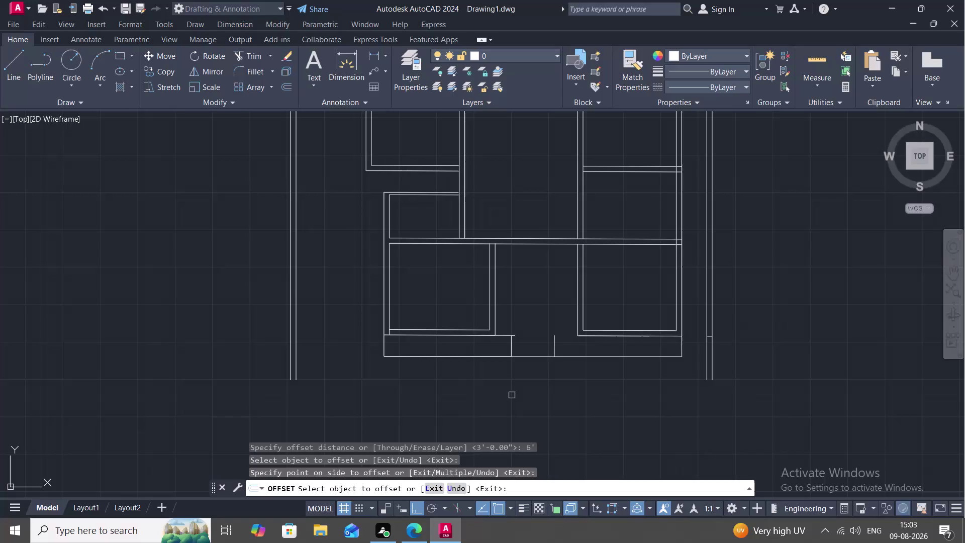
Extend the three short front-strip wall lines to the surrounding wall boundaries with EXTEND.
text(EX)
key(space)
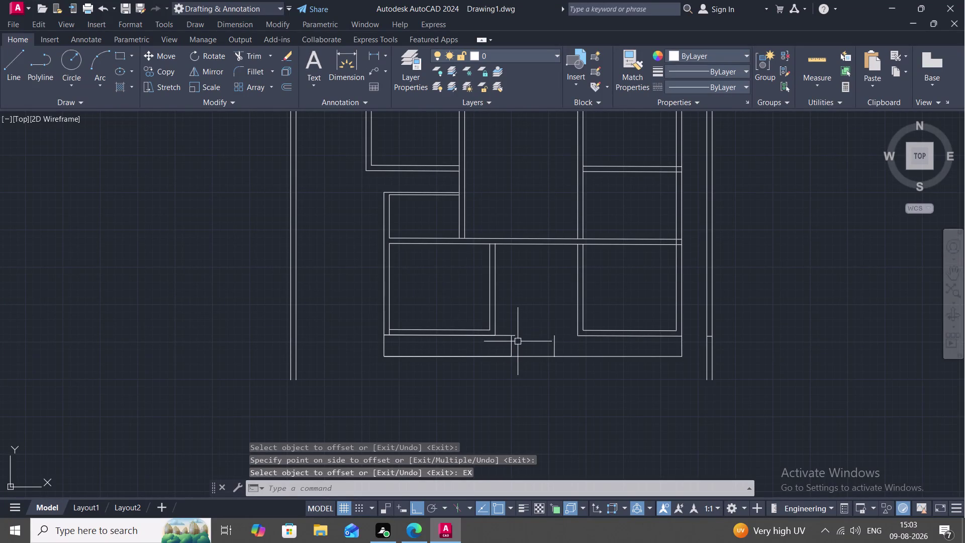
key(Escape)
key(e)
text(X)
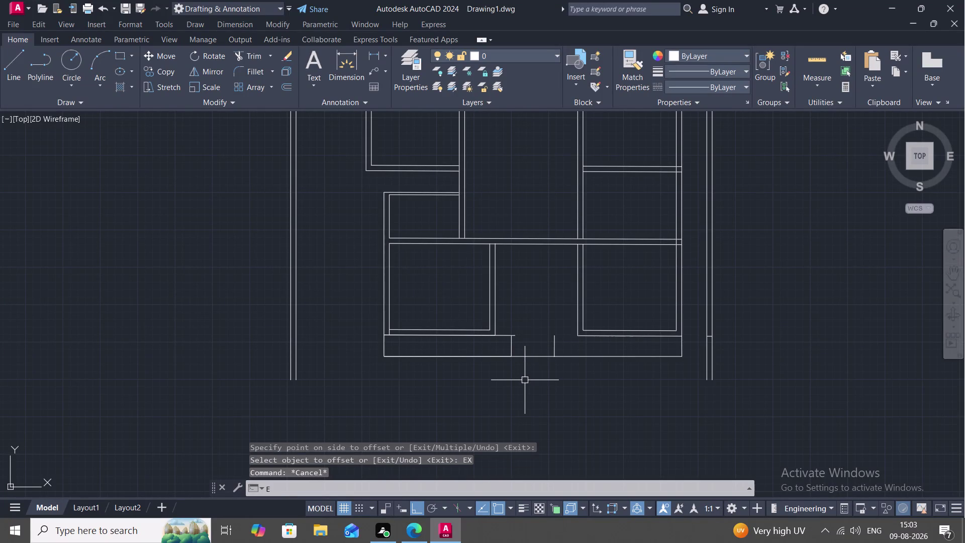
key(space)
key(Escape)
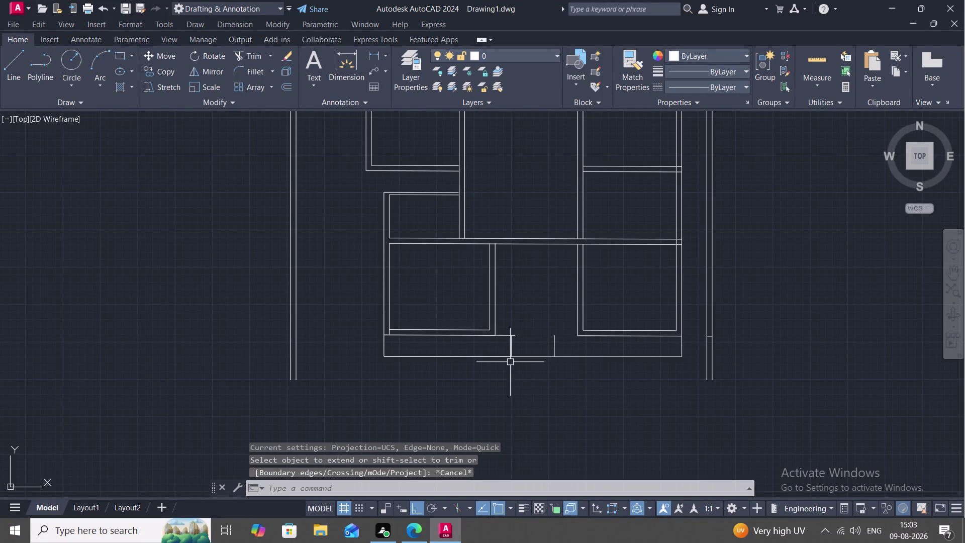
key(e)
text(X)
key(space)
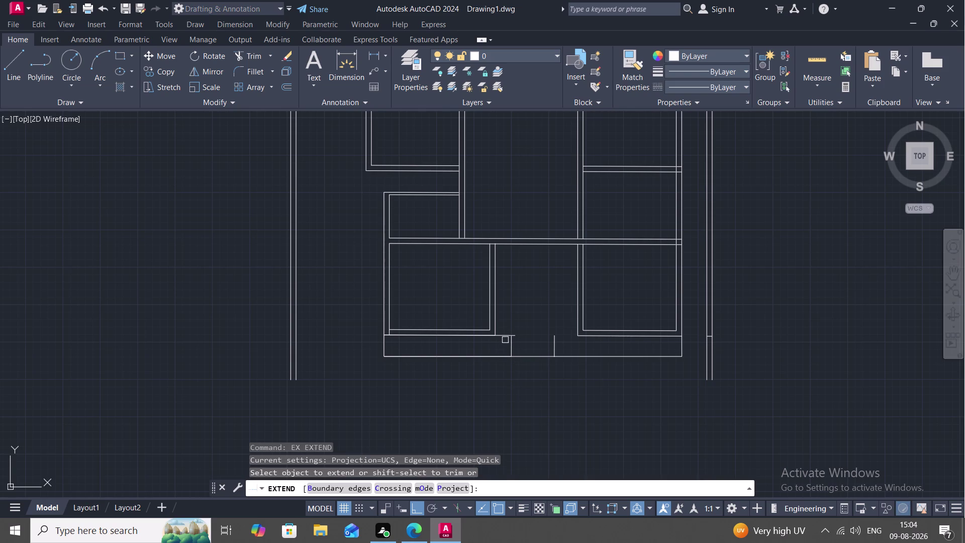
click(505, 338)
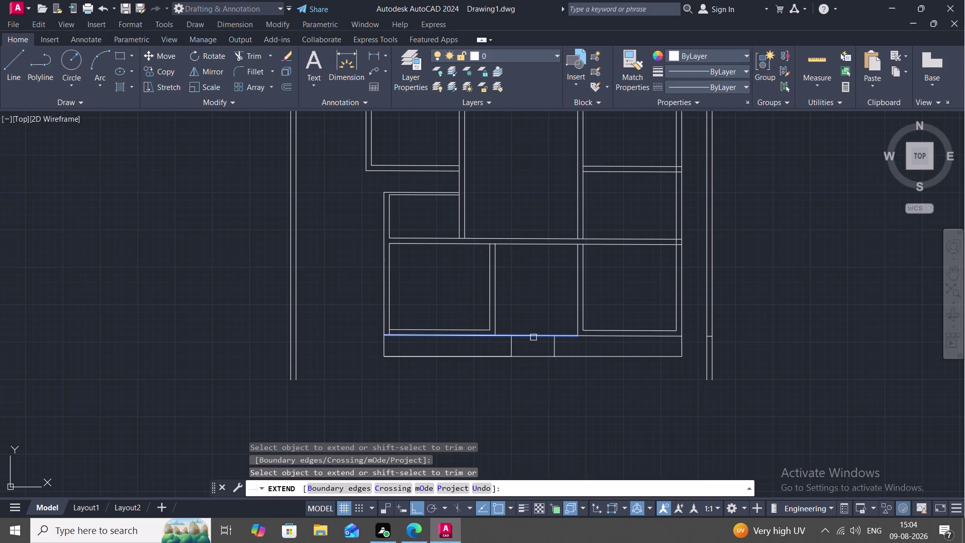
click(533, 338)
click(808, 63)
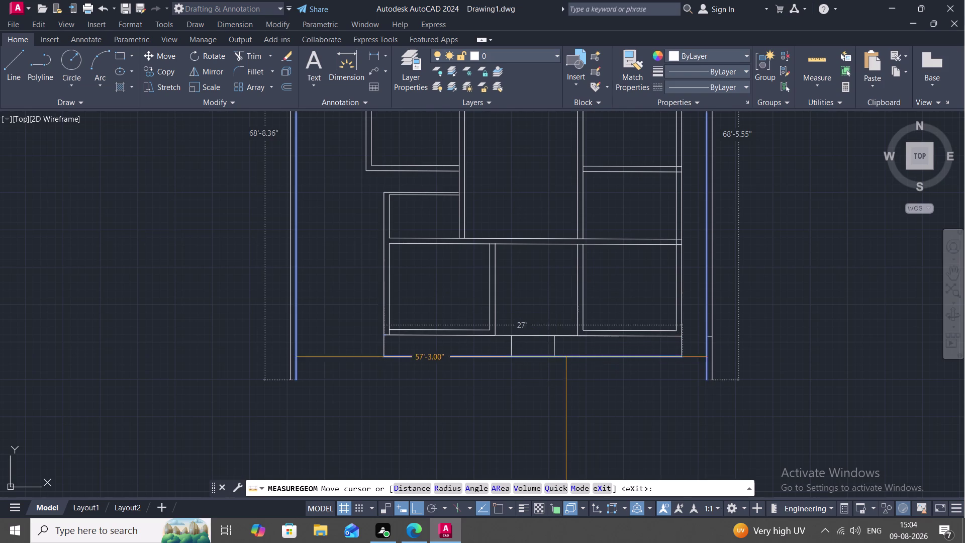
key(Escape)
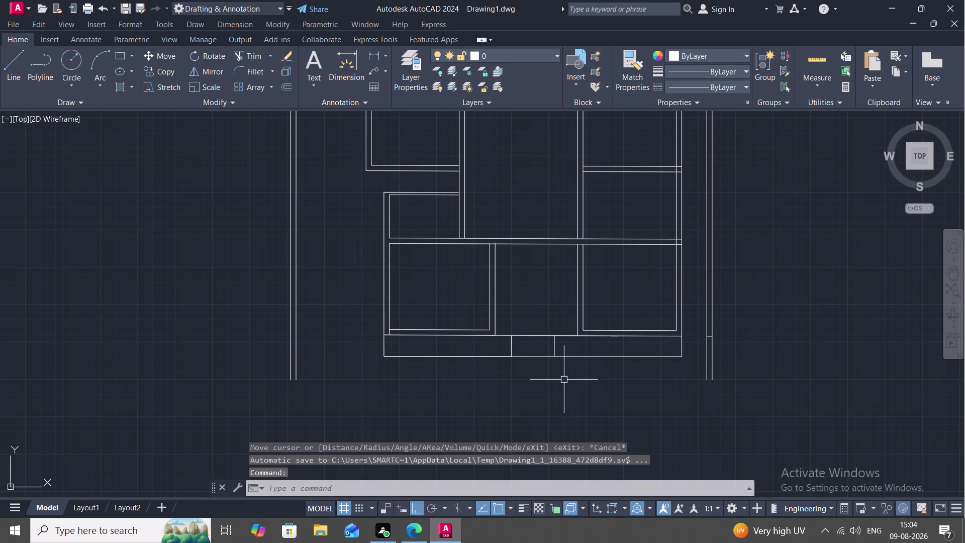
scroll(down, 3)
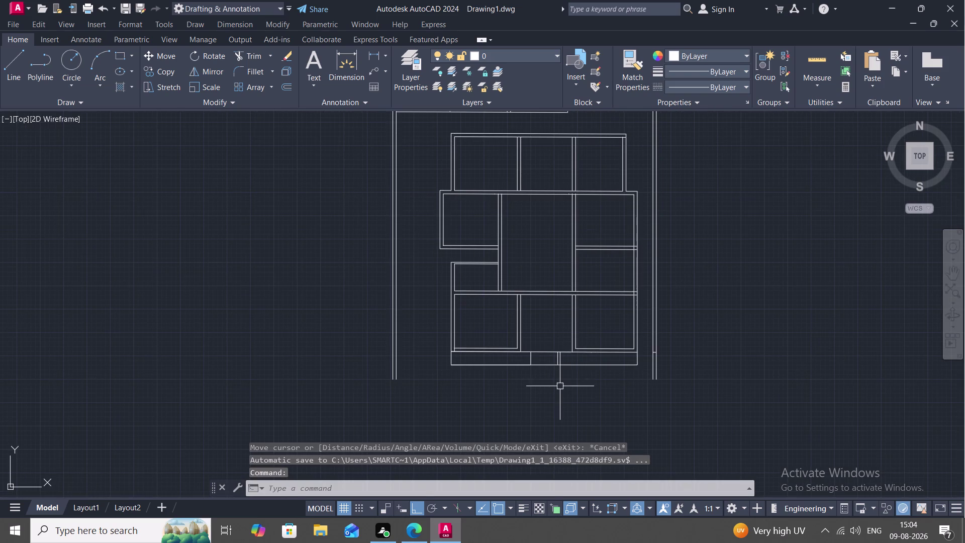
scroll(up, 3)
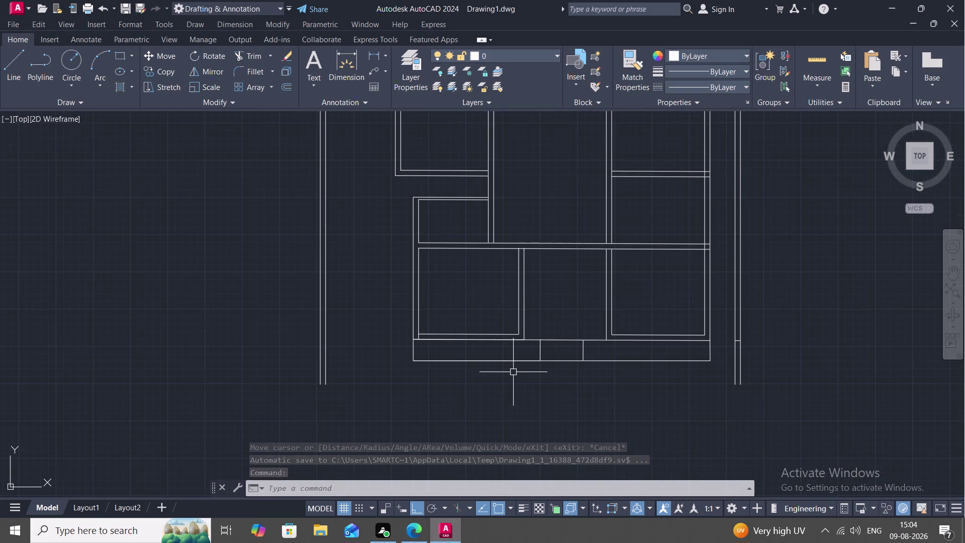
scroll(up, 3)
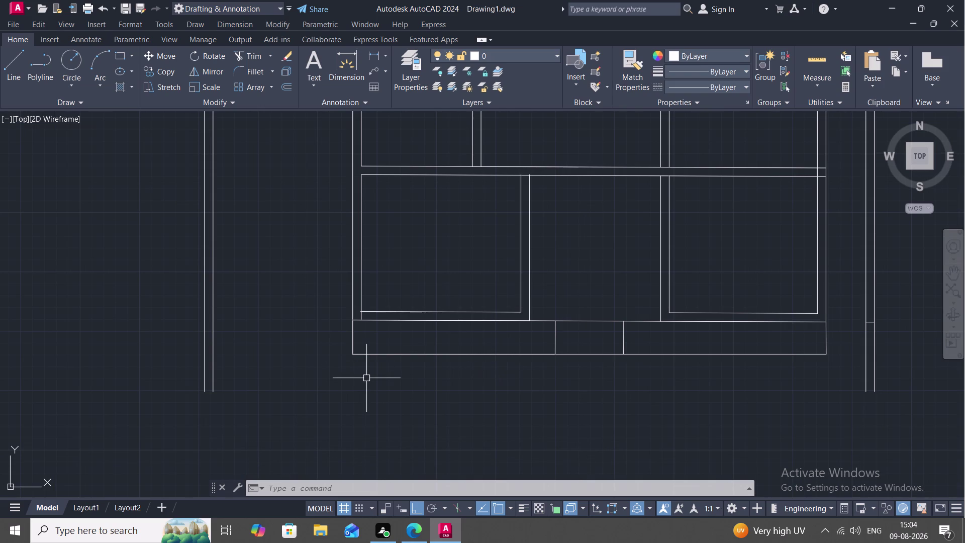
key(space)
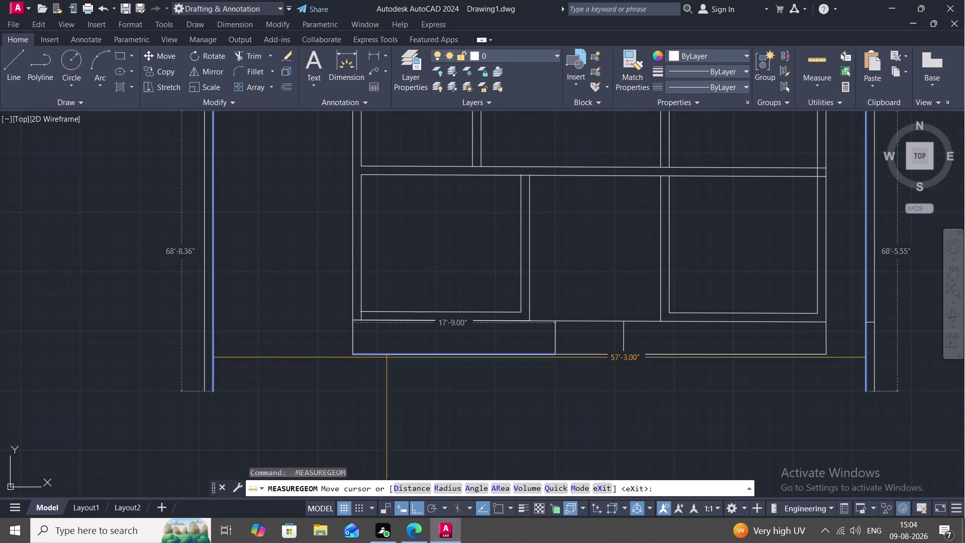
key(Escape)
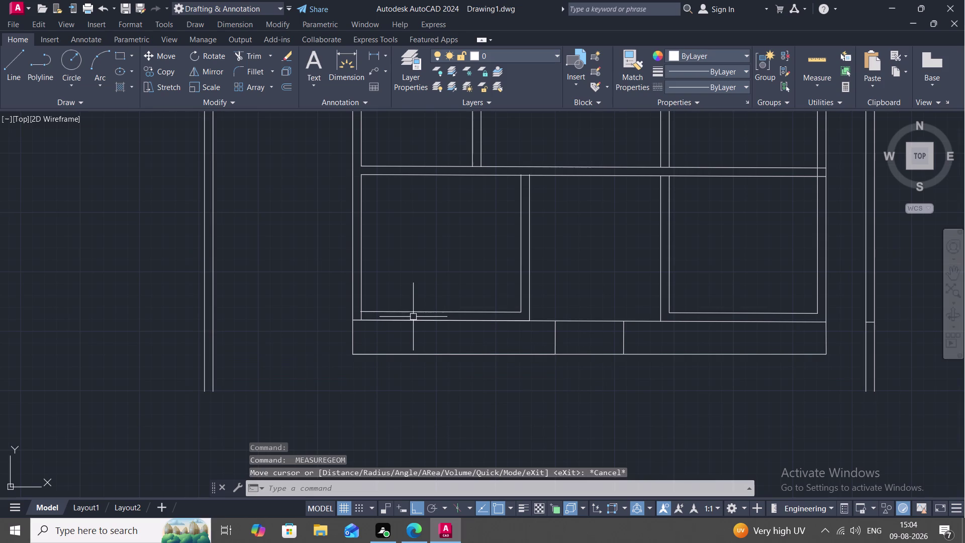
key(l)
key(space)
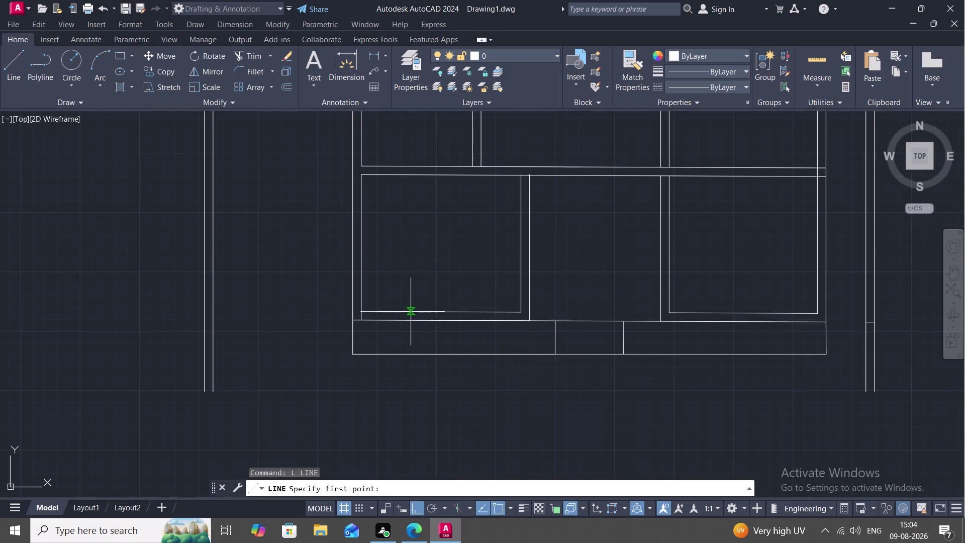
Outline a 4' window rectangle across the lower-left room's bottom wall.
click(411, 312)
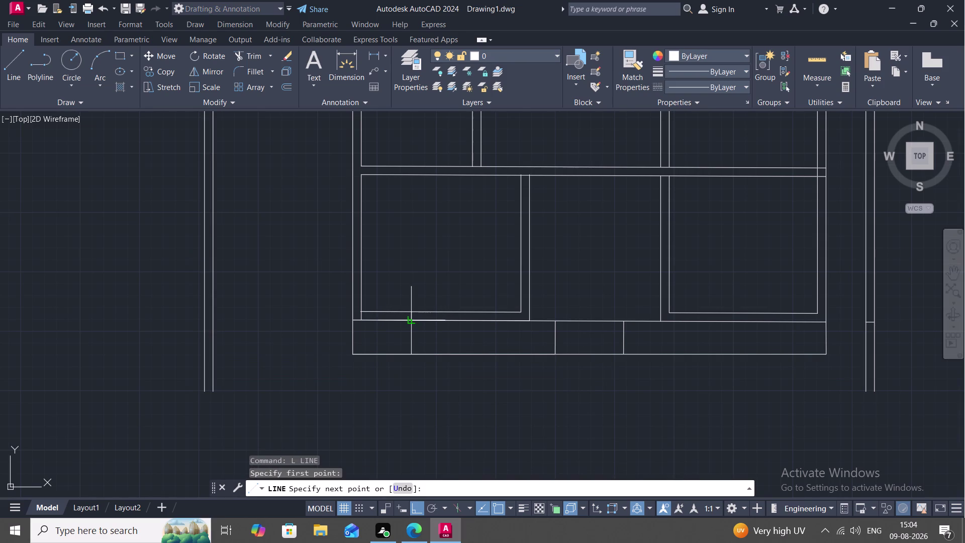
click(411, 320)
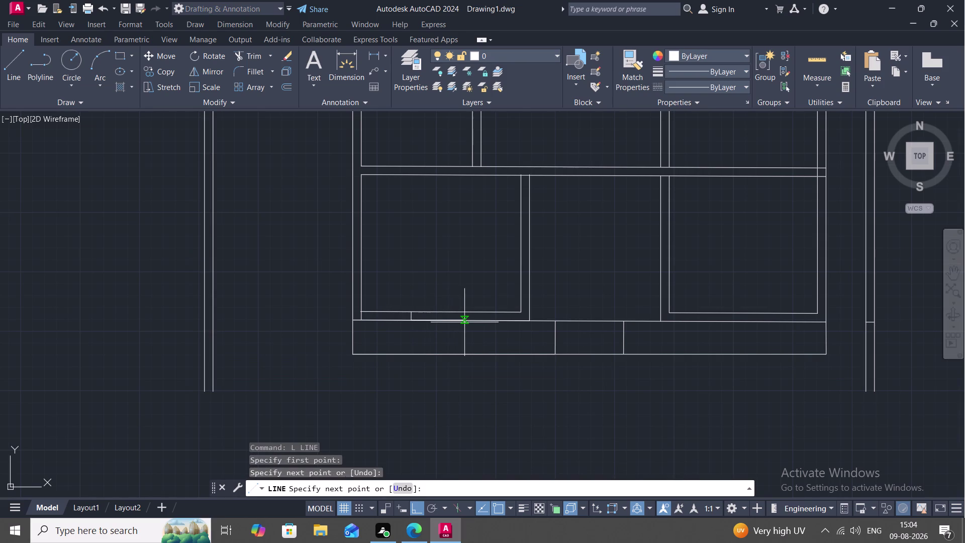
text(4')
key(space)
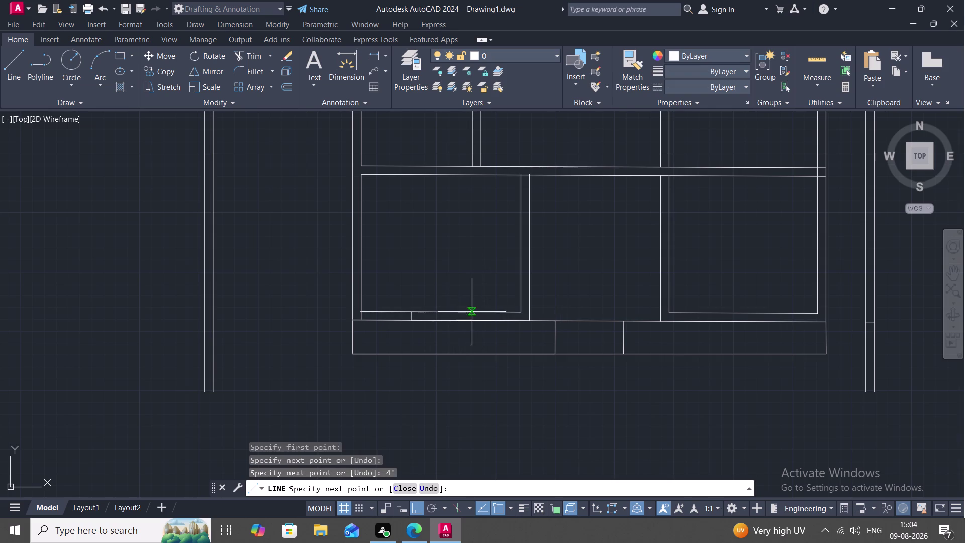
click(458, 314)
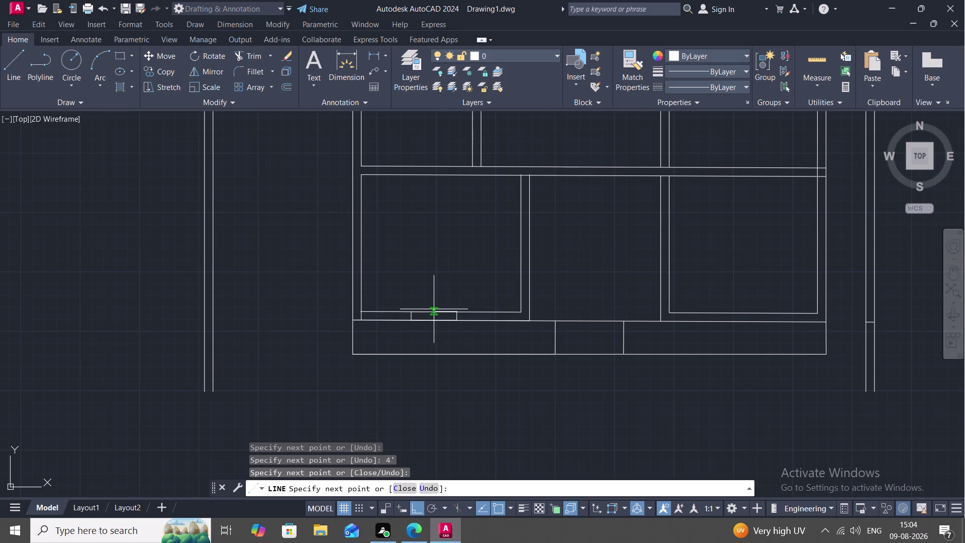
click(408, 313)
key(space)
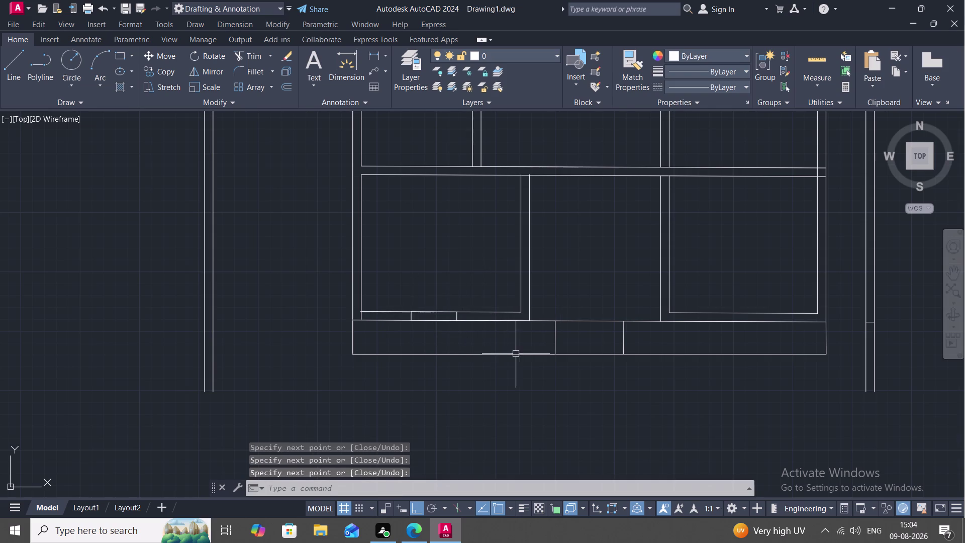
middle_drag(679, 331, 609, 354)
key(space)
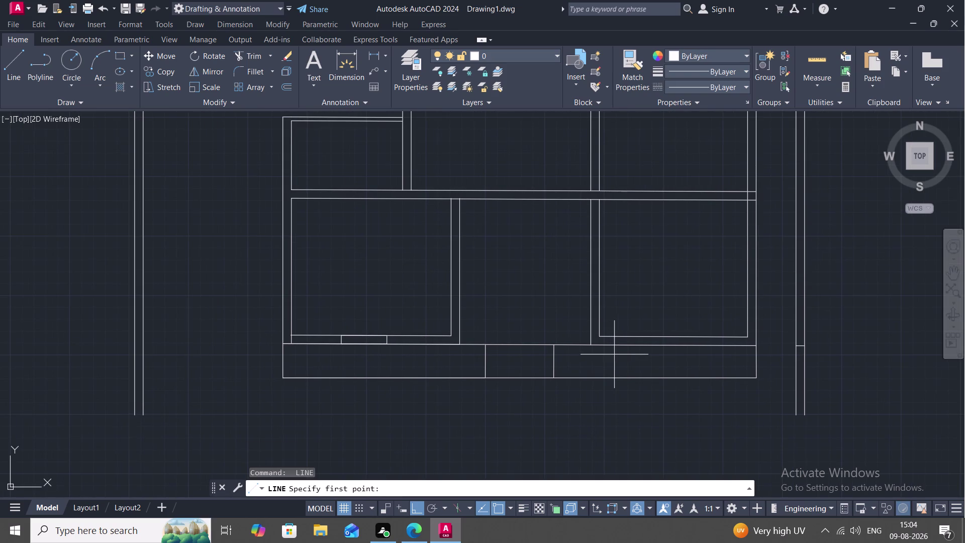
Outline a matching 4' window rectangle across the lower-right room's bottom wall.
click(624, 336)
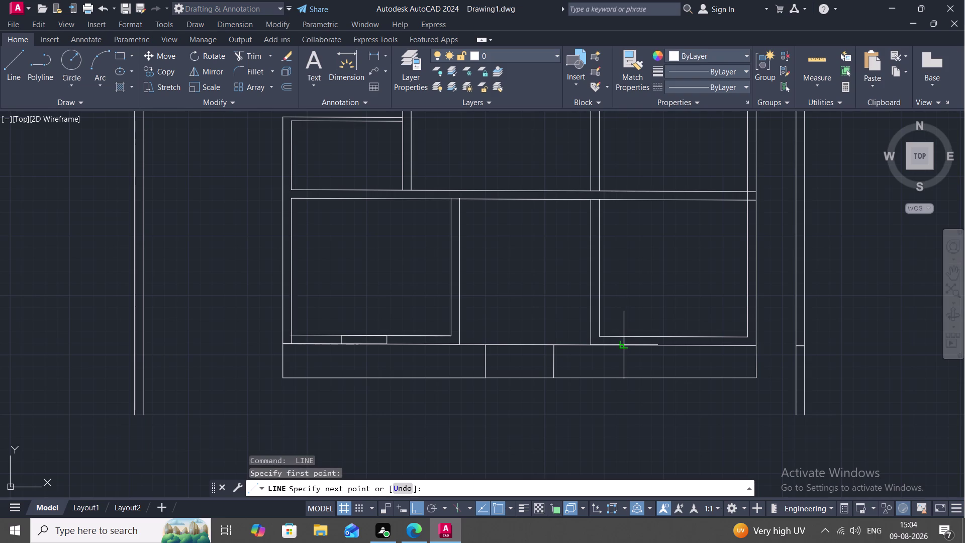
click(624, 345)
key(4)
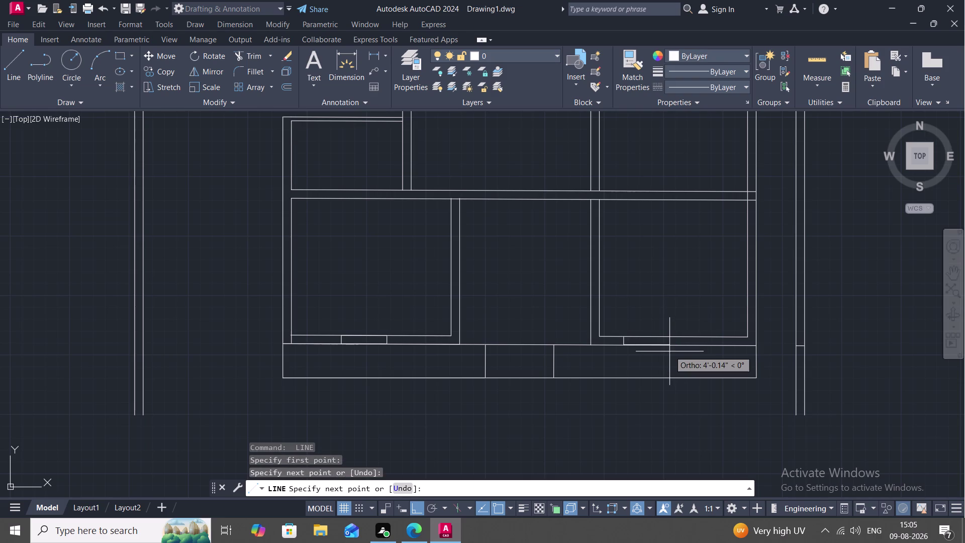
key(apostrophe)
key(space)
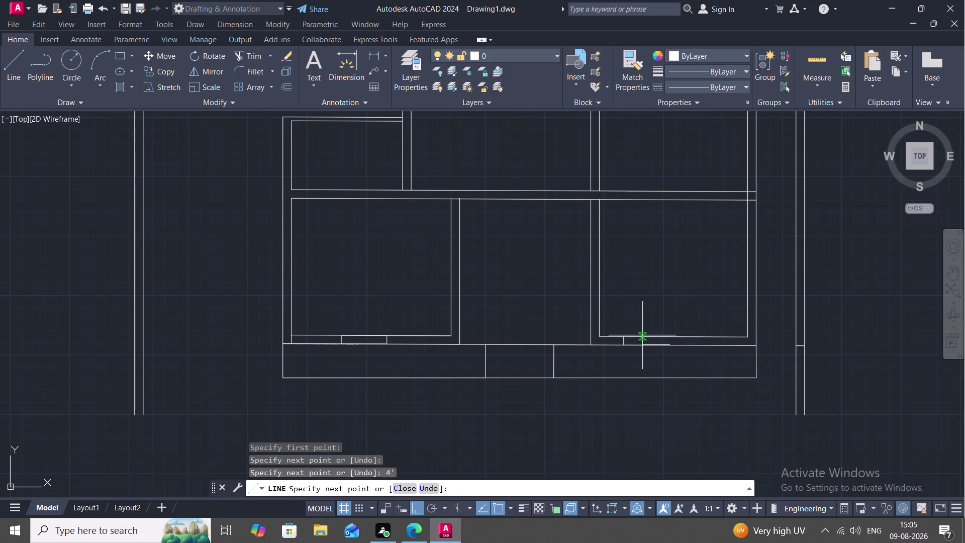
click(668, 335)
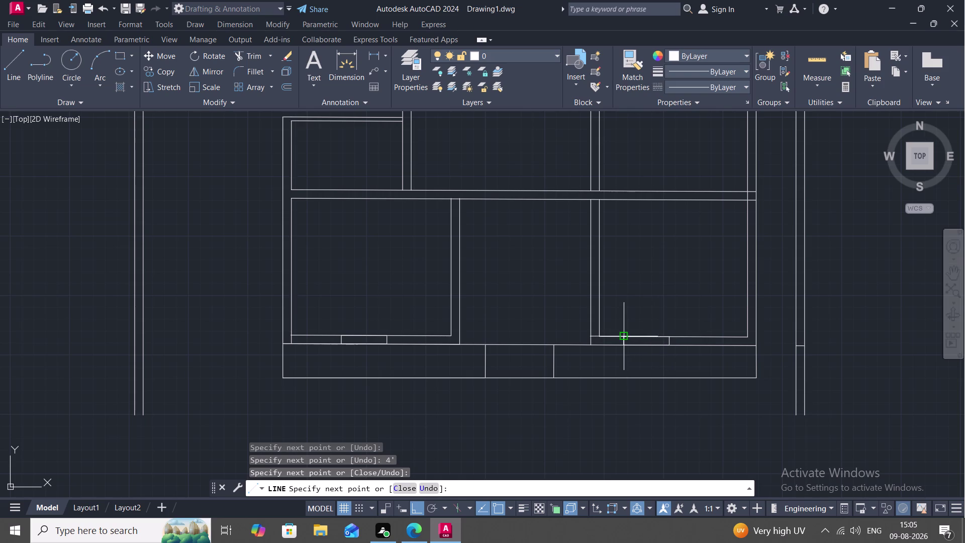
click(622, 339)
key(space)
middle_drag(683, 311, 650, 345)
key(space)
key(space)
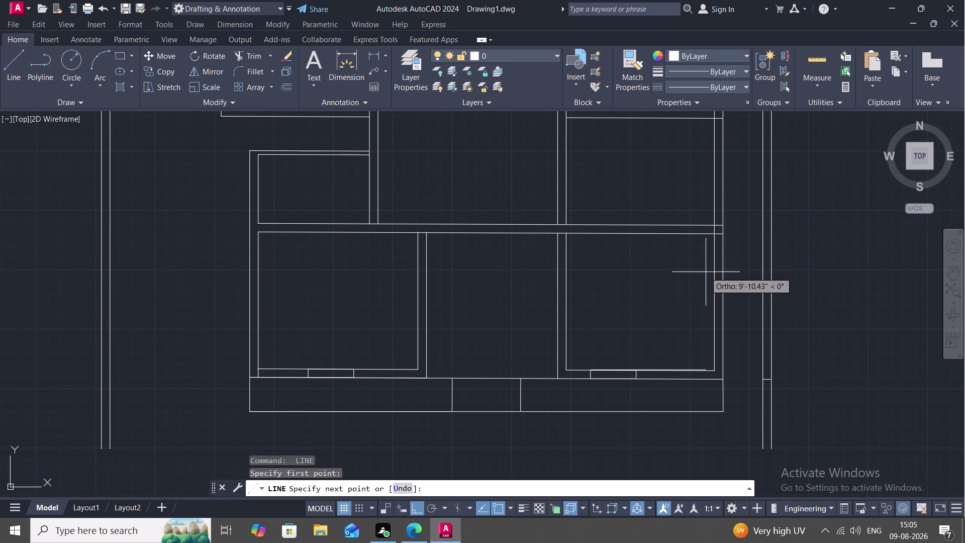
Outline a 3'-6" window rectangle on the lower-right room's right exterior wall.
key(Escape)
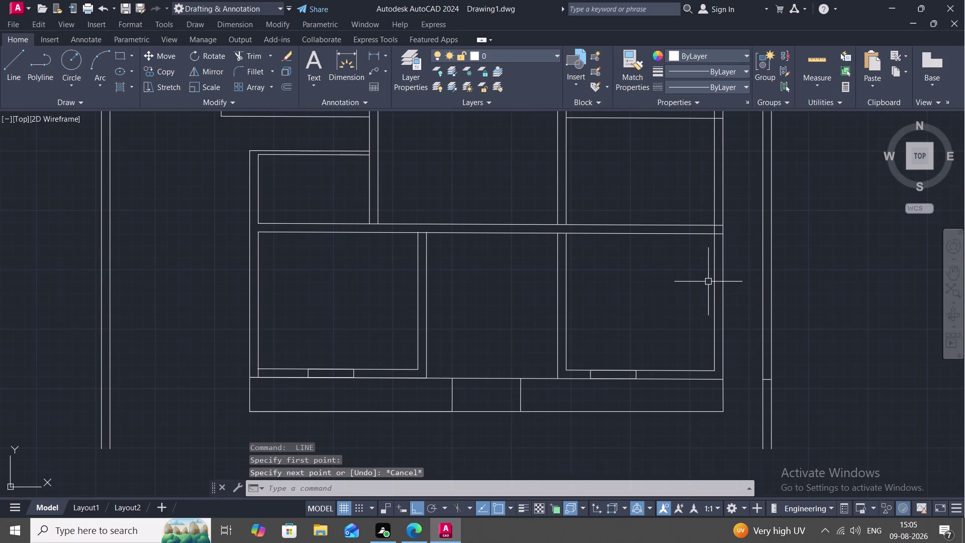
key(space)
click(715, 276)
click(723, 276)
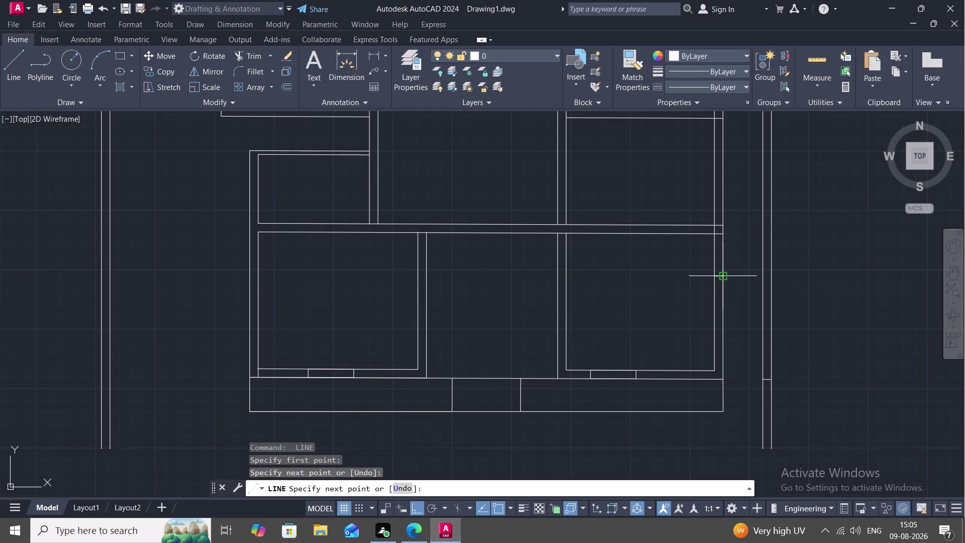
text(3)
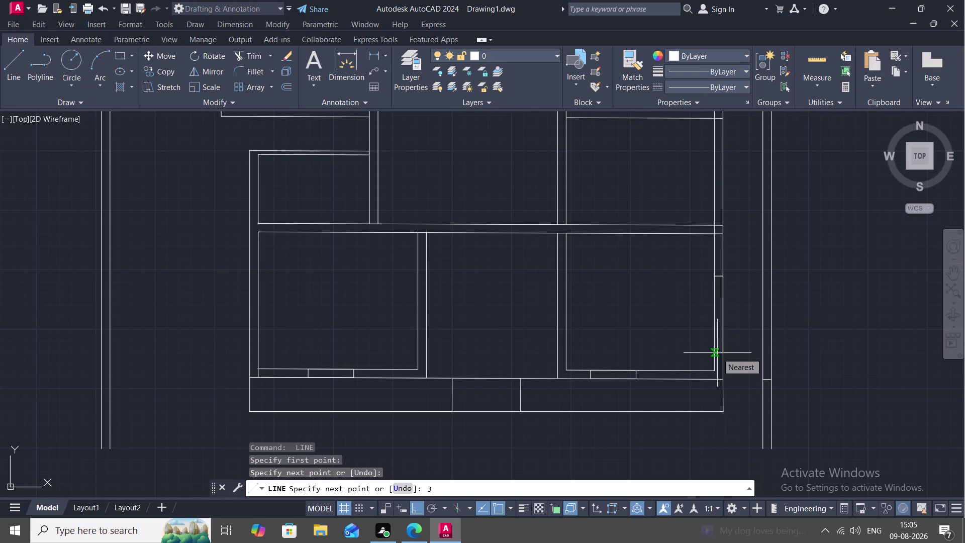
text(')
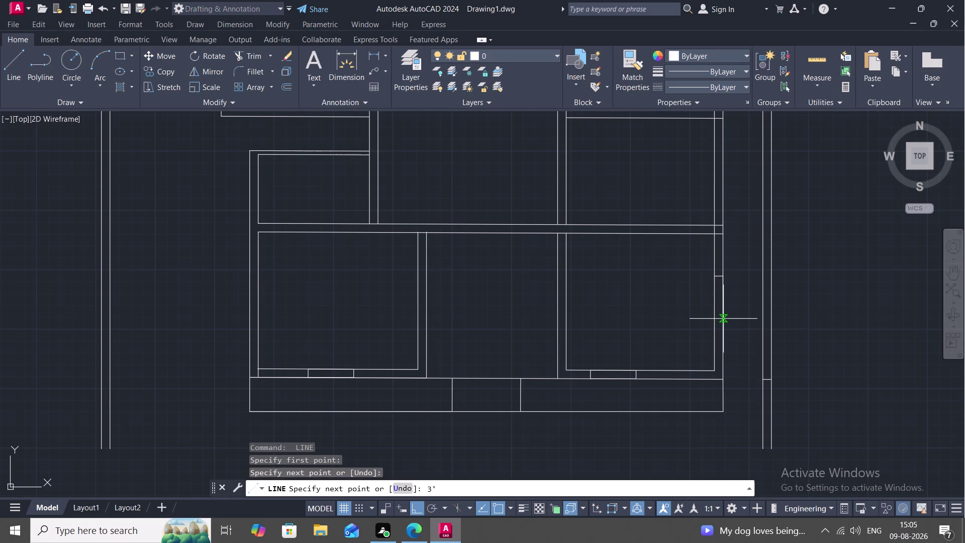
key(6)
key(shift+quotedbl)
key(space)
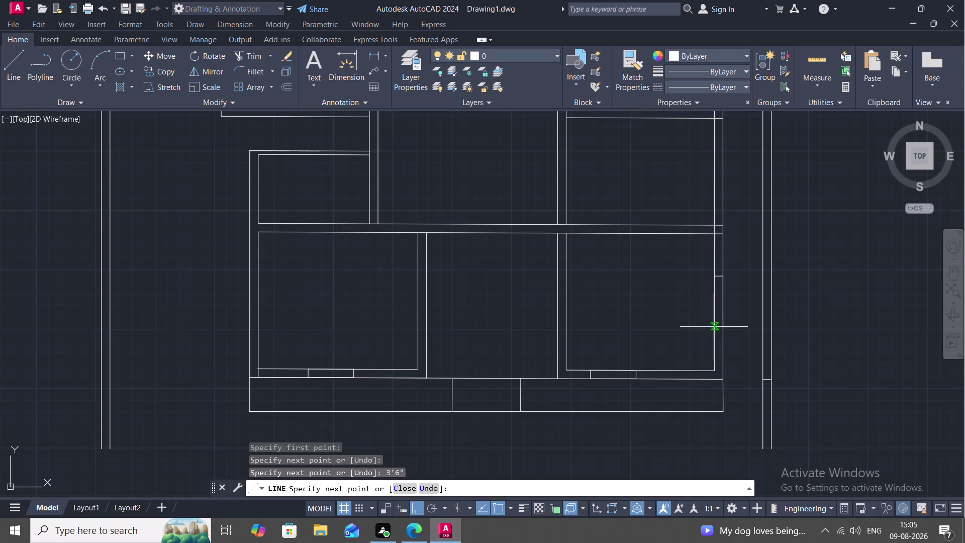
click(717, 315)
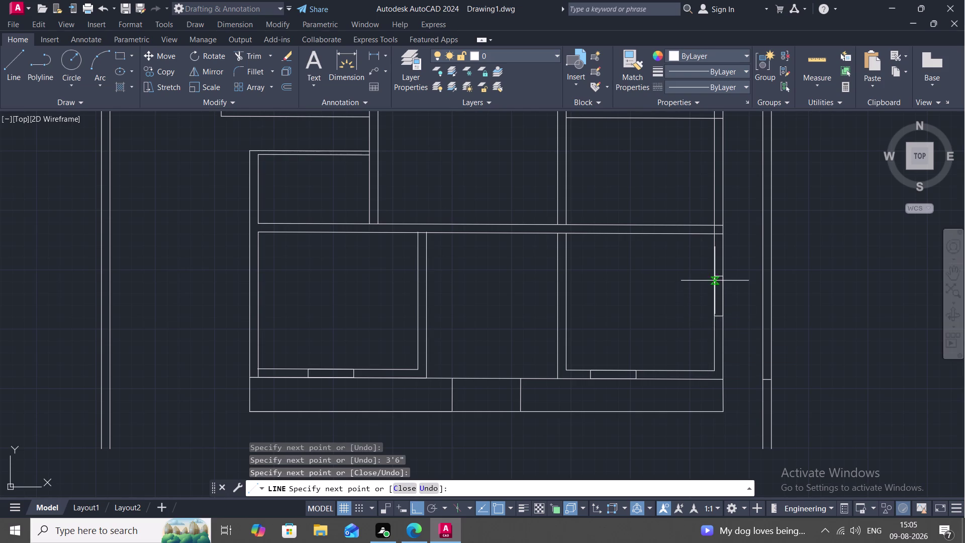
click(716, 278)
key(space)
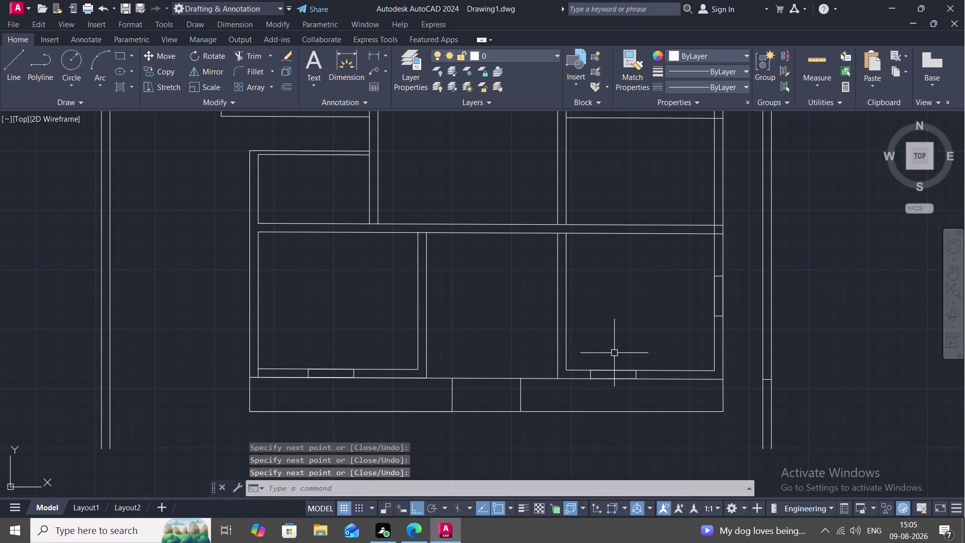
key(Escape)
middle_drag(614, 353, 600, 380)
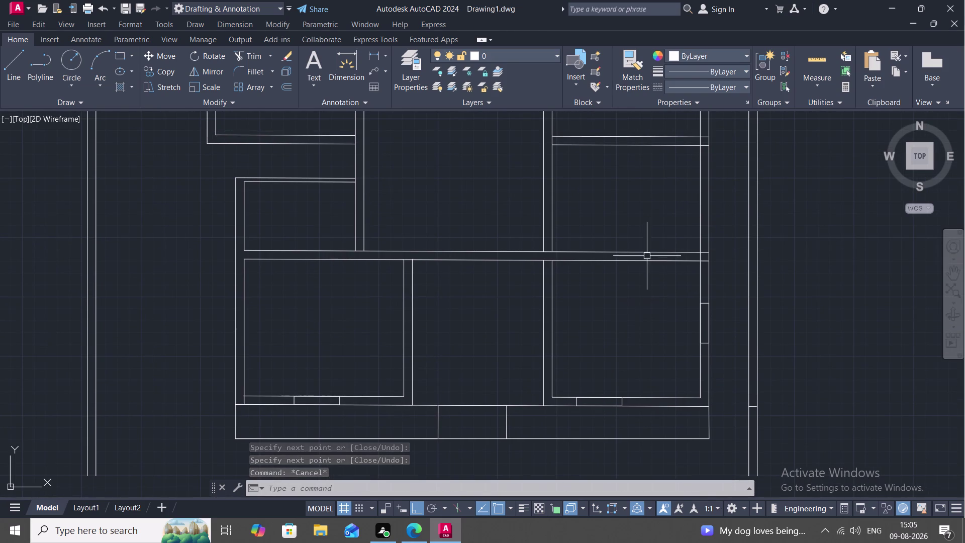
Outline a 3'-6" window on the right exterior wall of the next room up.
middle_drag(678, 216, 612, 348)
scroll(down, 3)
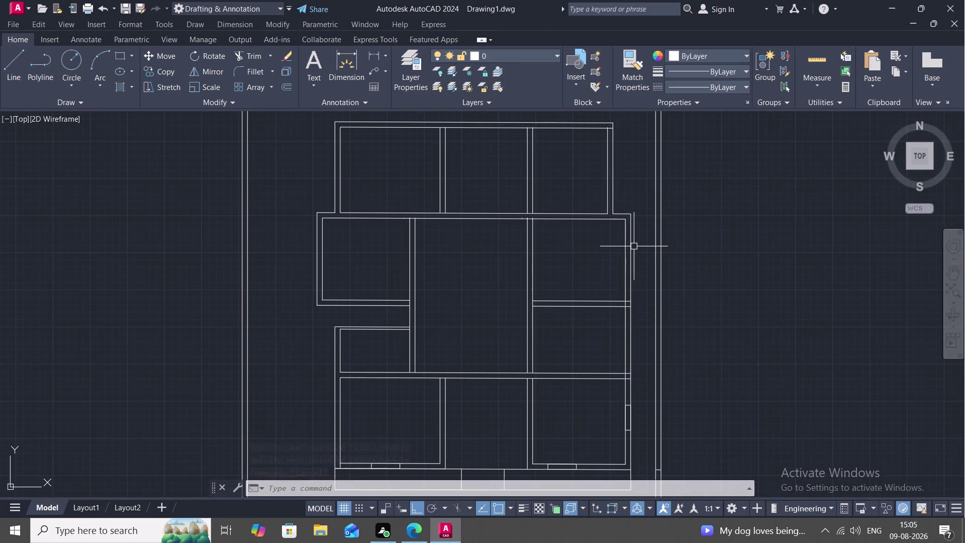
key(space)
click(629, 240)
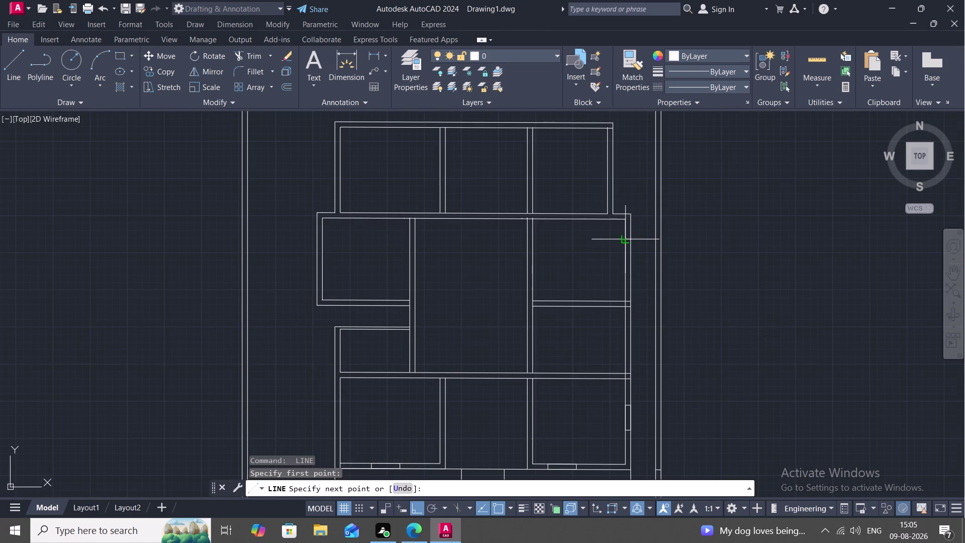
click(624, 239)
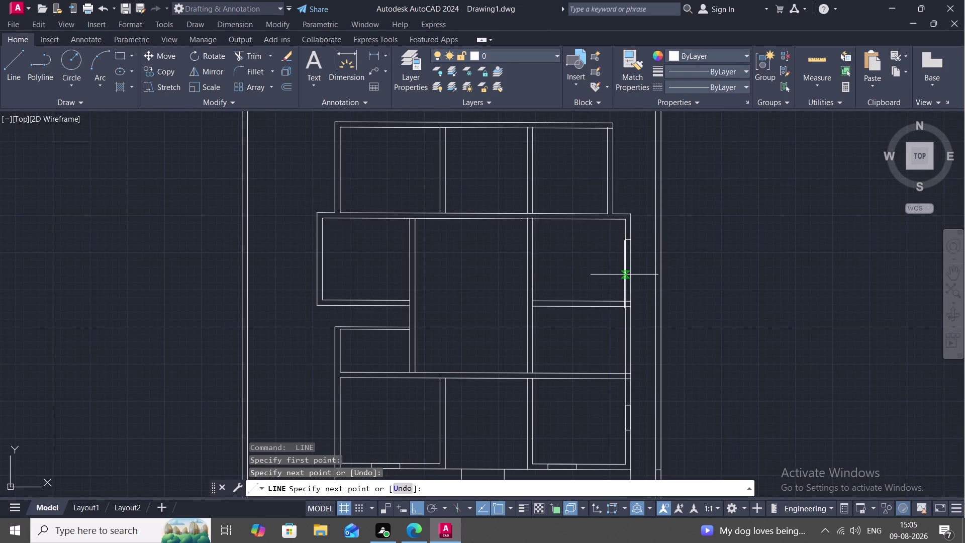
text(3)
text('6")
key(space)
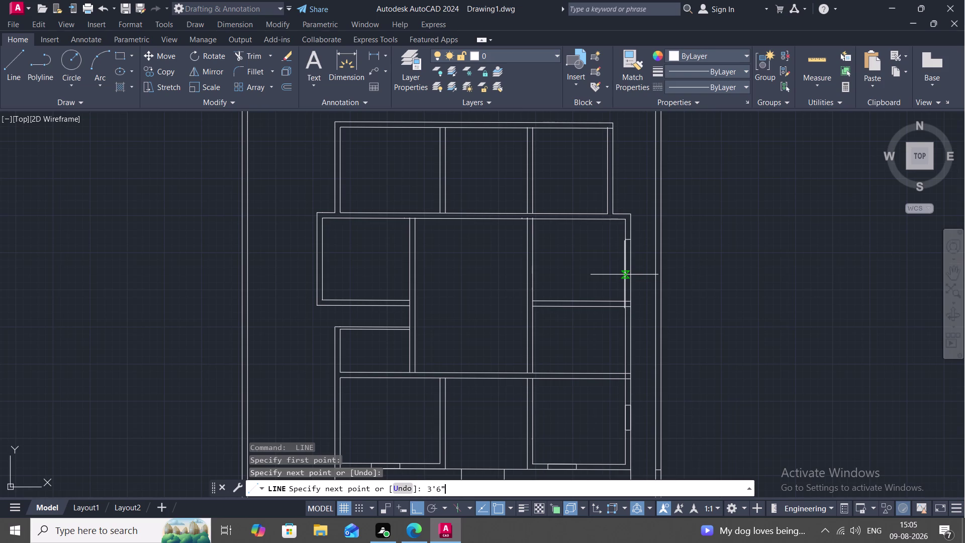
click(633, 265)
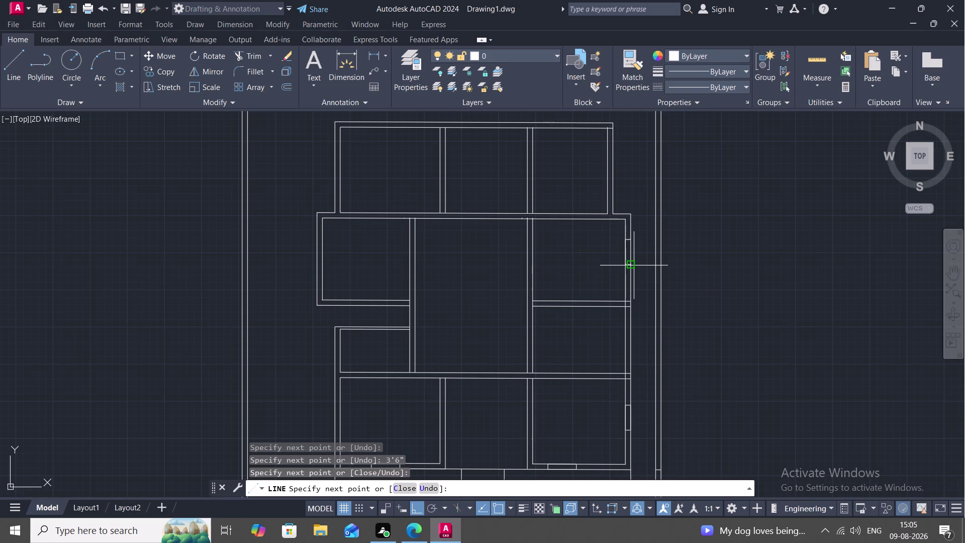
click(628, 242)
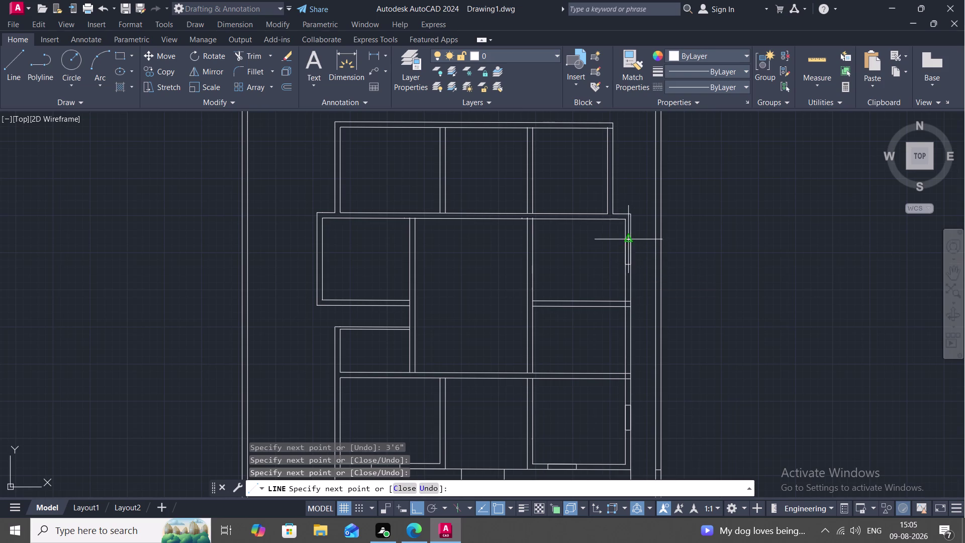
key(space)
middle_drag(580, 212, 589, 311)
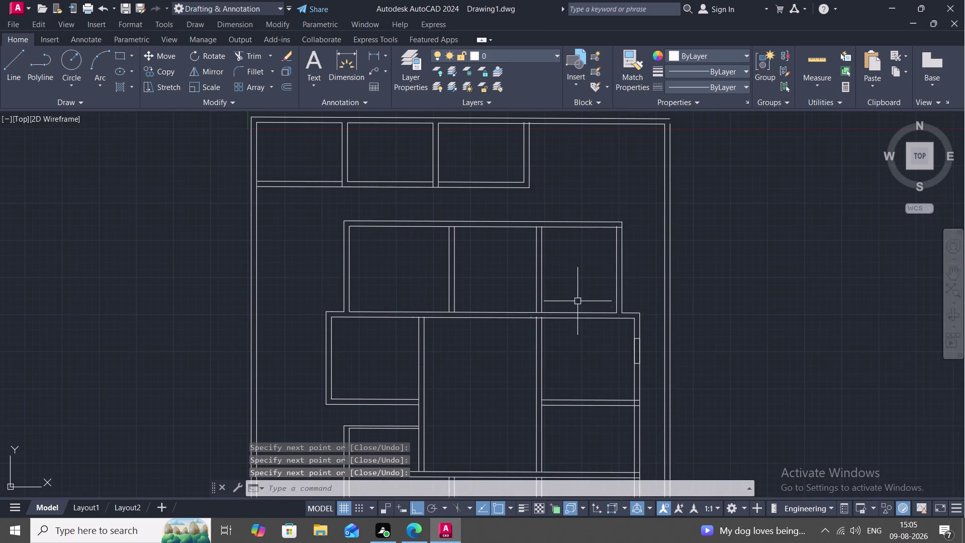
Outline a 3'-6" window on the upper room's right exterior wall.
key(space)
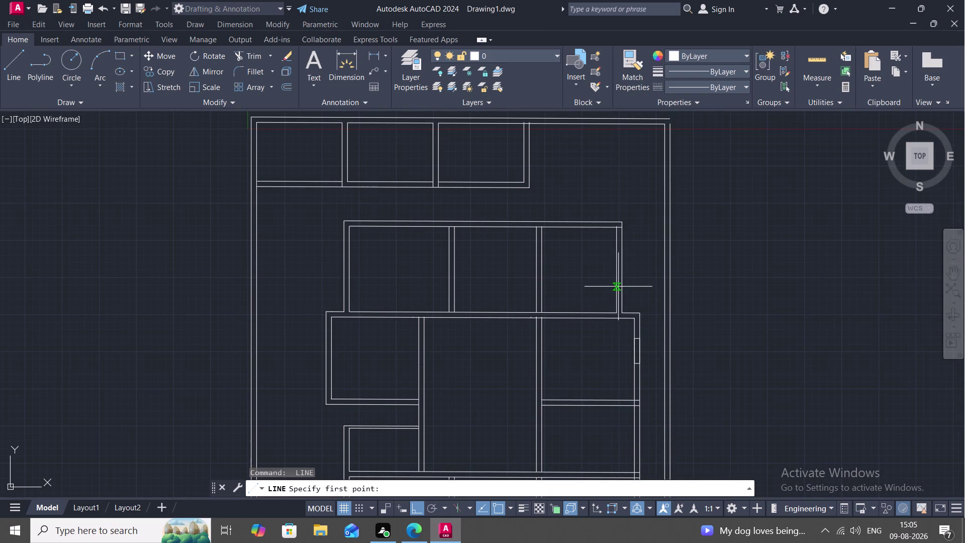
click(615, 289)
click(626, 290)
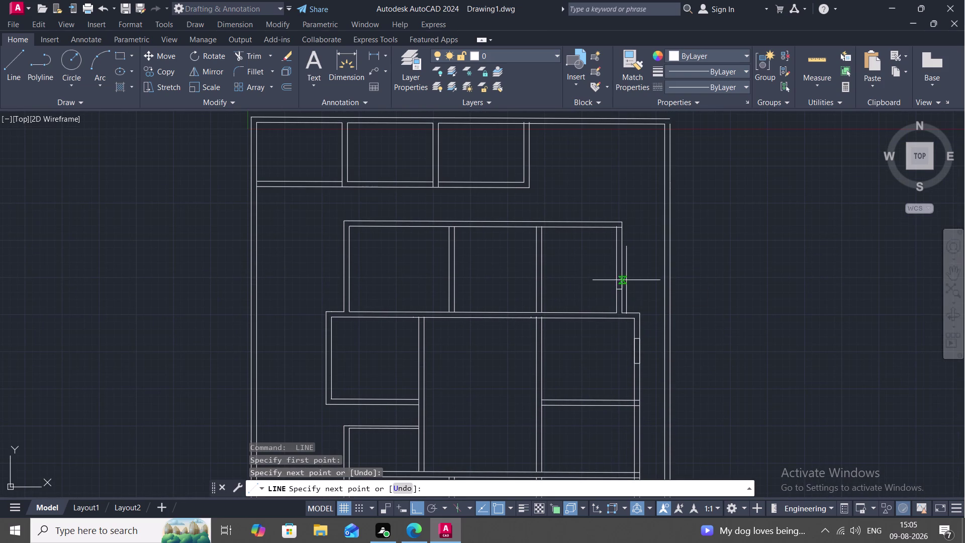
text(3)
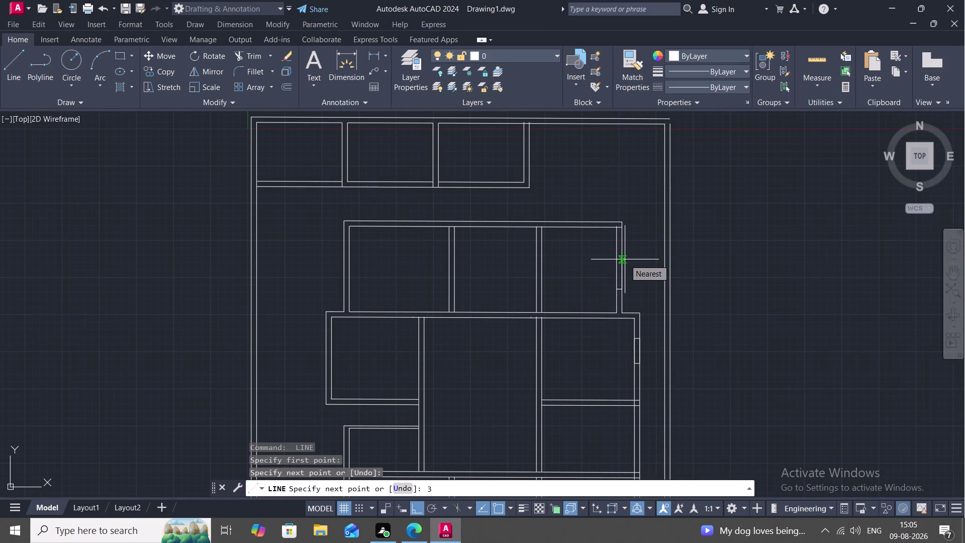
text('6")
key(space)
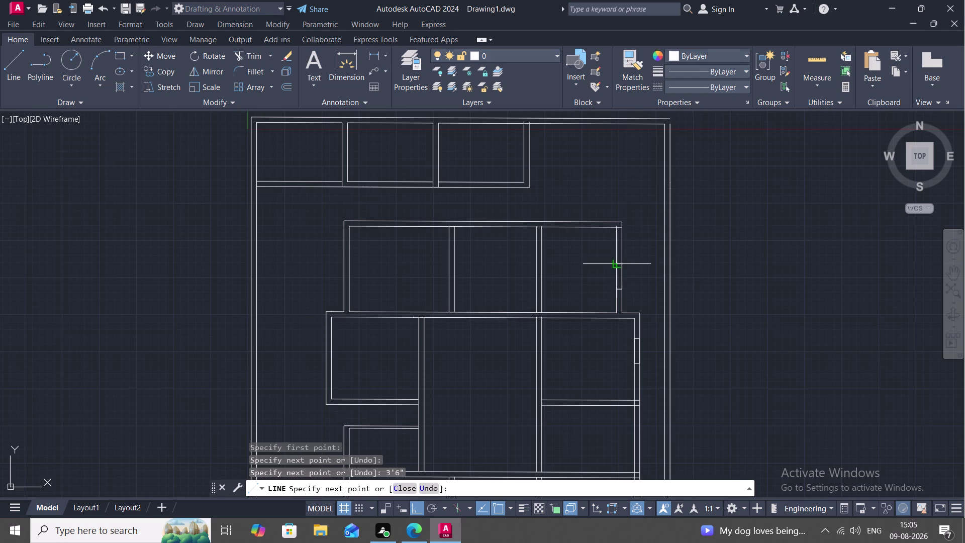
click(616, 264)
click(616, 288)
key(space)
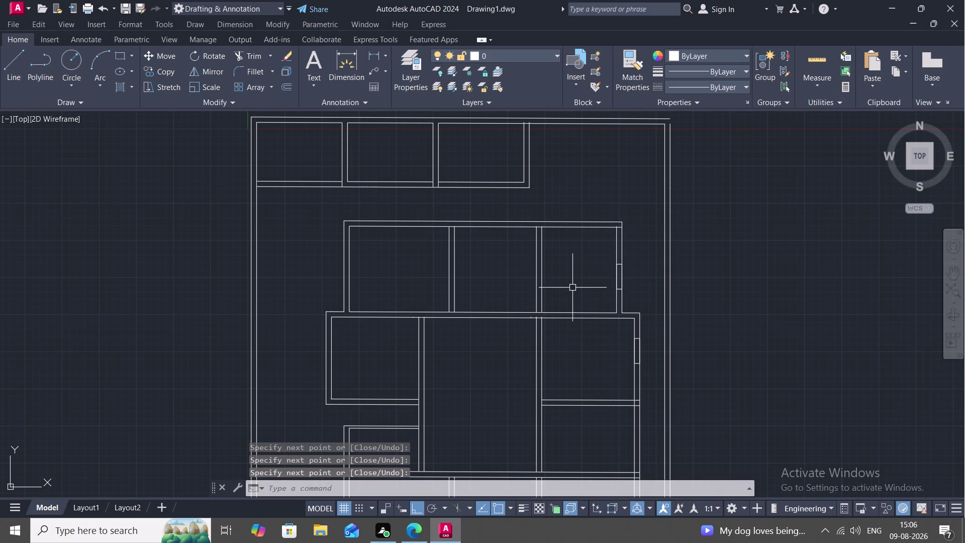
Outline a 3'-6" window in the top wall of the middle block's right-hand room.
middle_drag(588, 270, 533, 374)
scroll(up, 3)
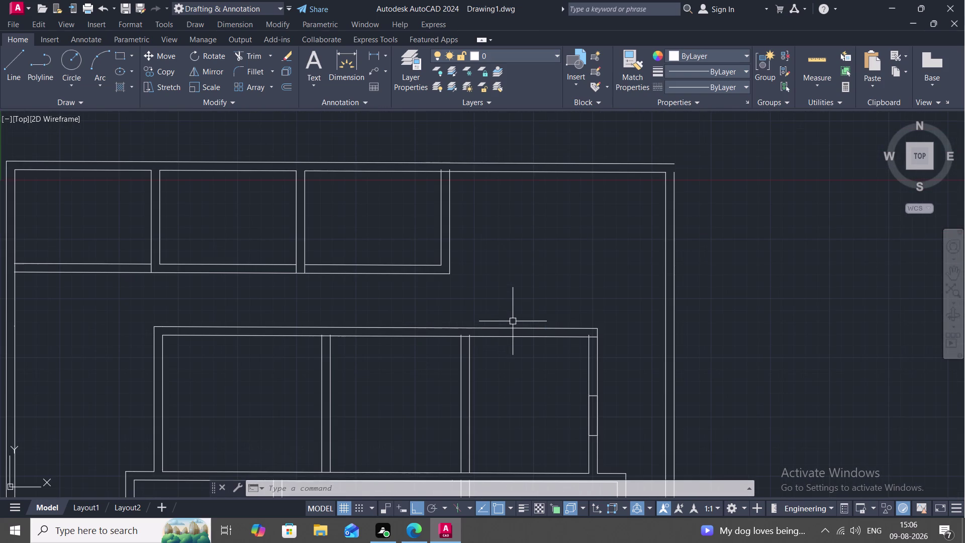
key(l)
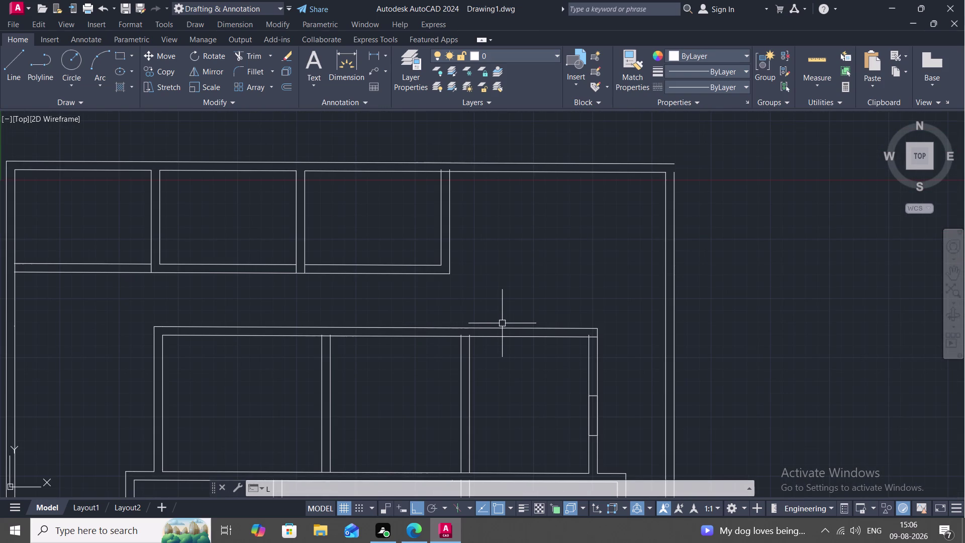
key(space)
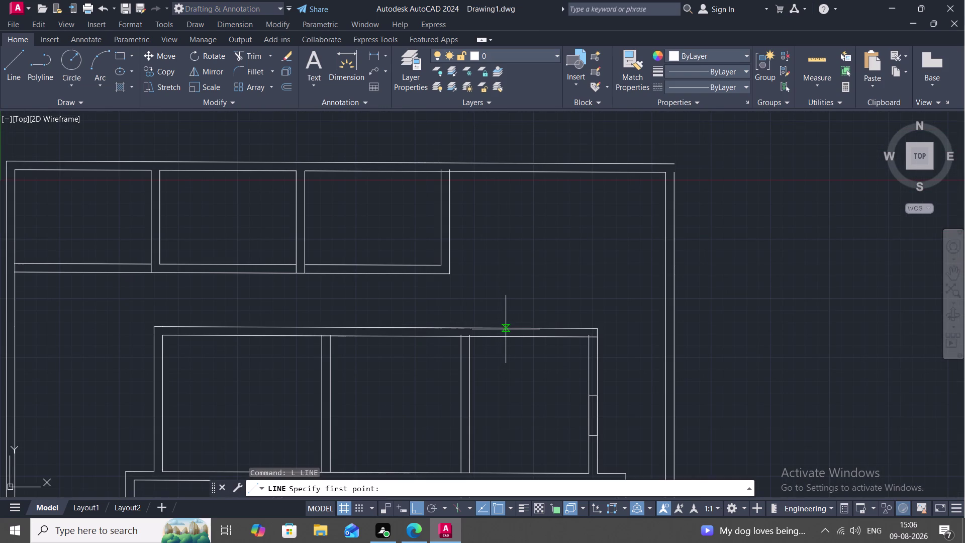
click(506, 329)
click(505, 335)
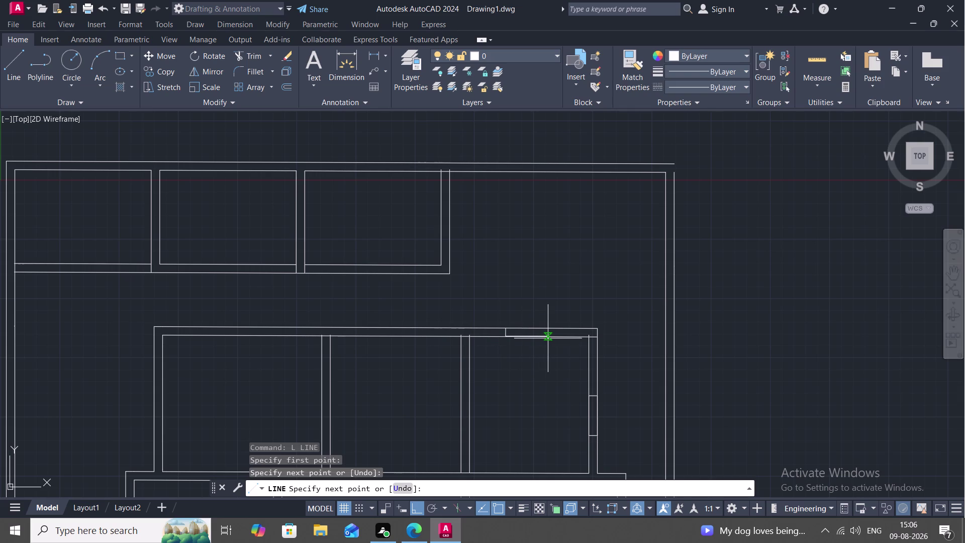
text(3'6)
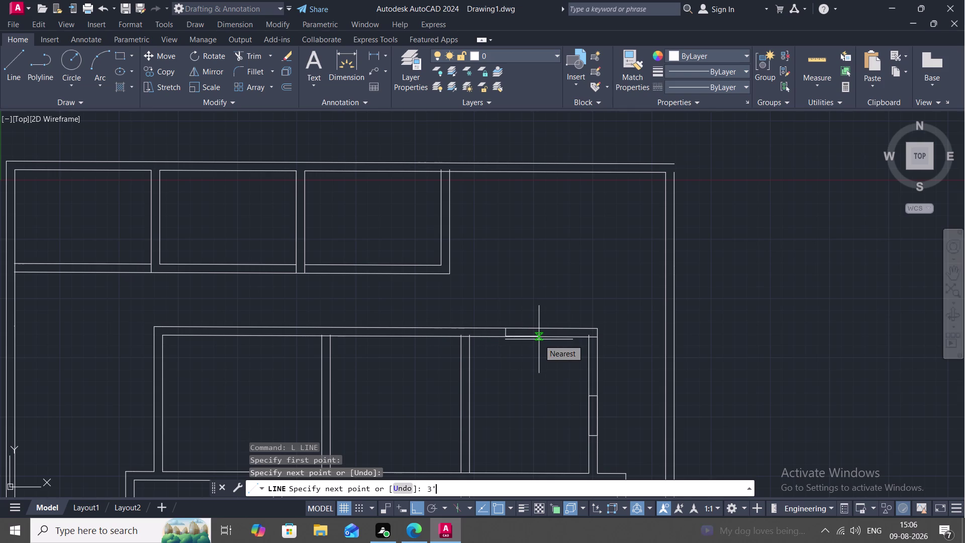
text(")
key(space)
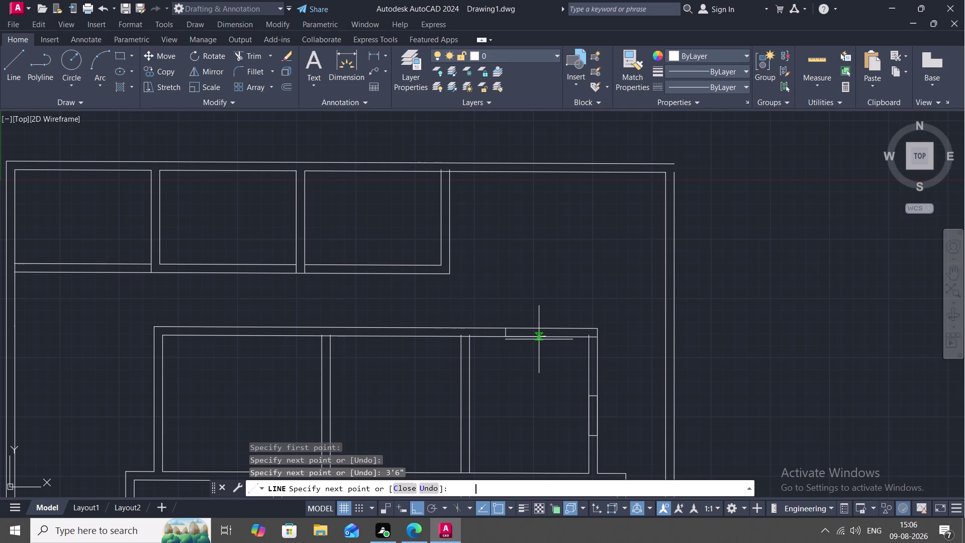
click(543, 329)
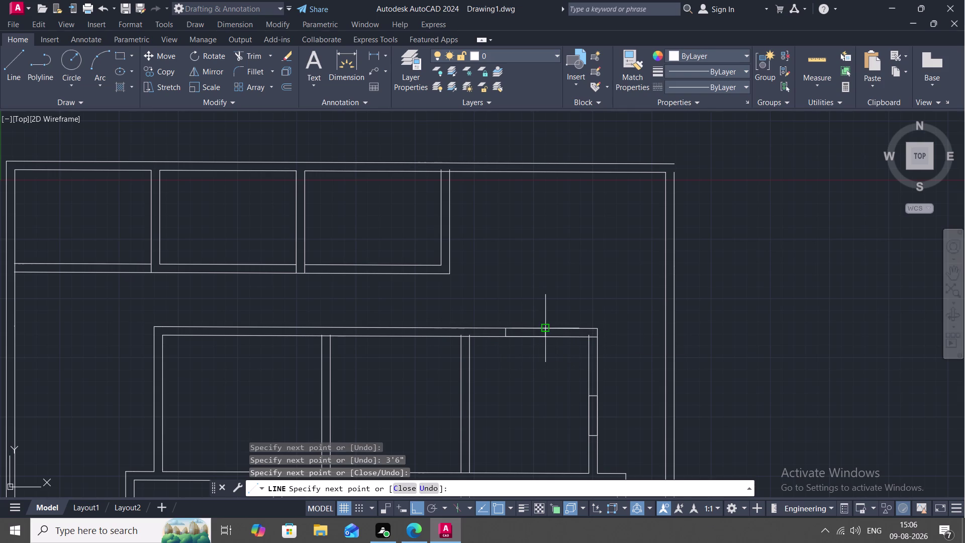
click(506, 327)
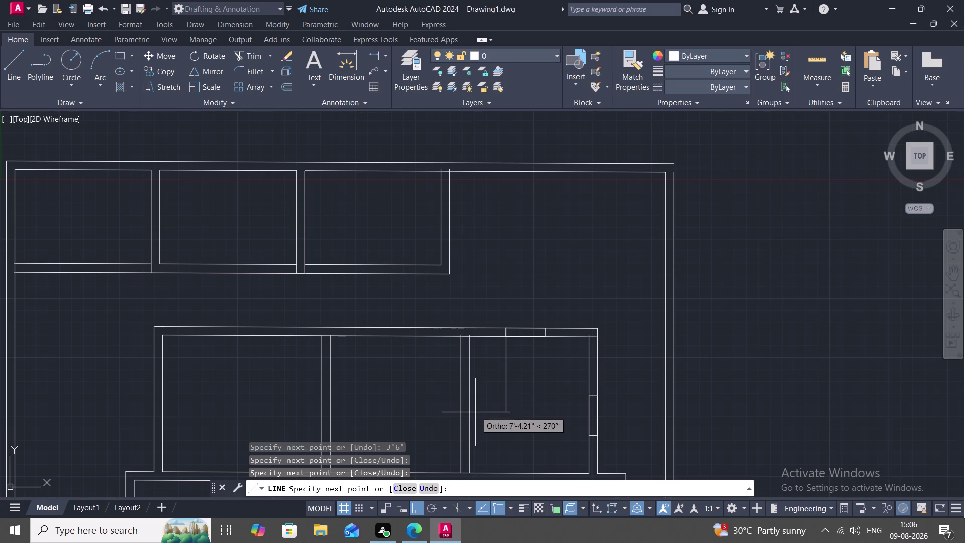
key(Escape)
Draw a first 4' line on the central room's top wall and delete a stray short line.
middle_drag(434, 402, 526, 418)
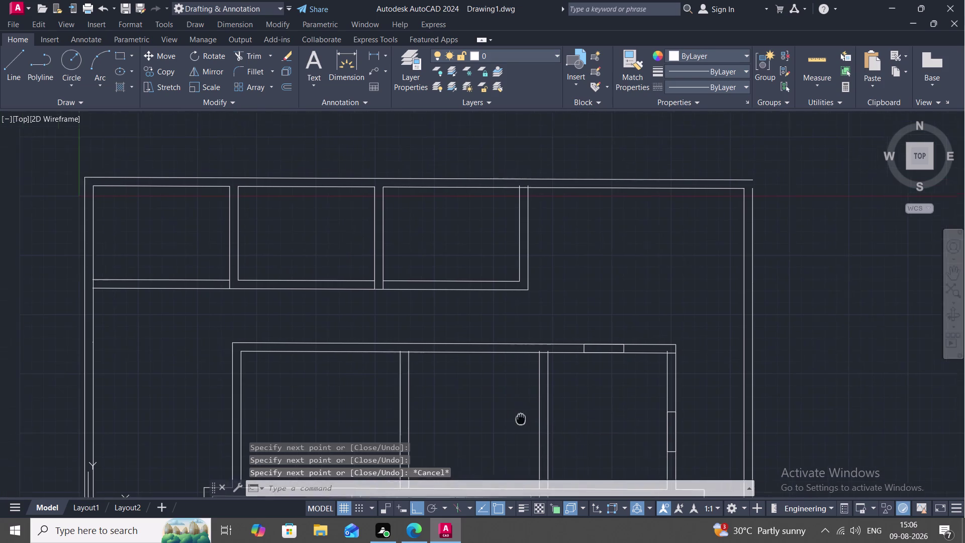
middle_drag(526, 419, 532, 419)
key(space)
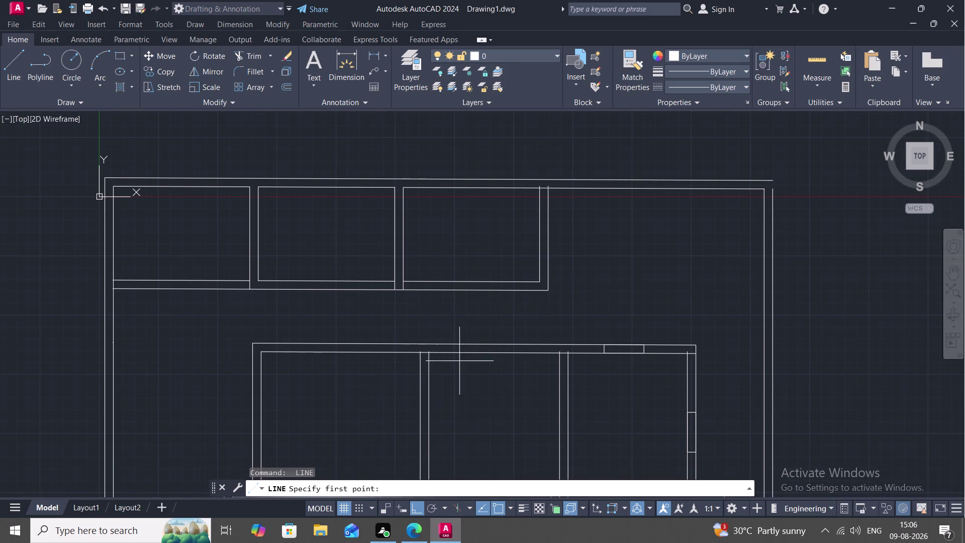
click(456, 351)
click(456, 343)
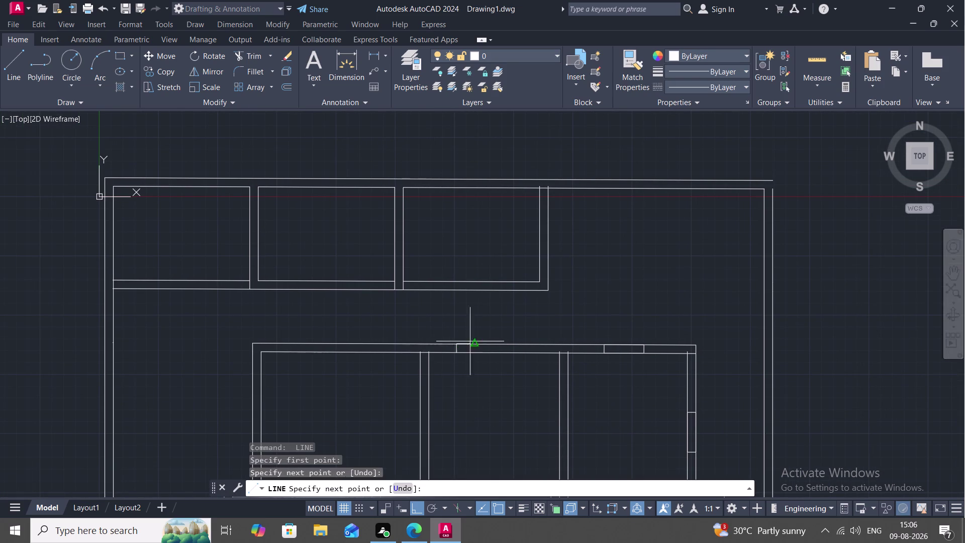
key(4)
text(')
key(space)
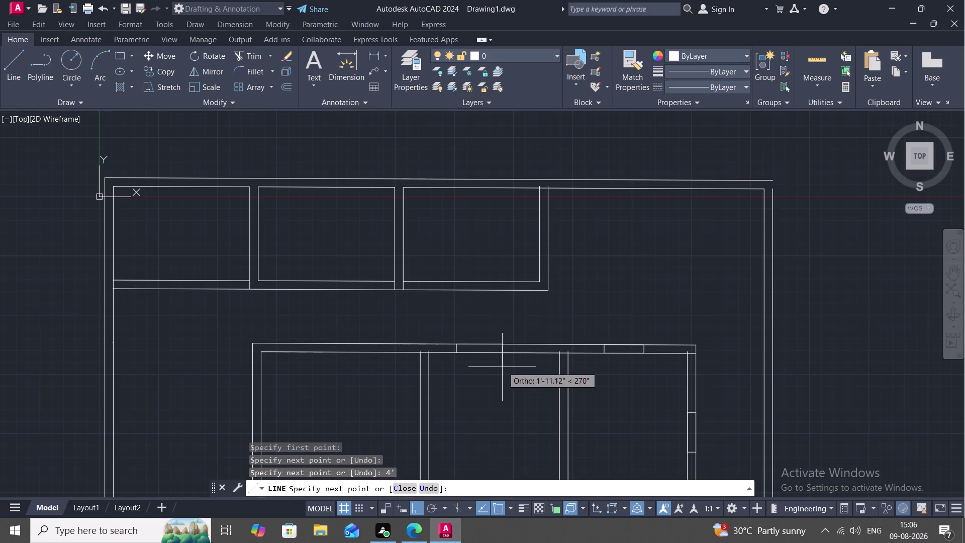
click(507, 351)
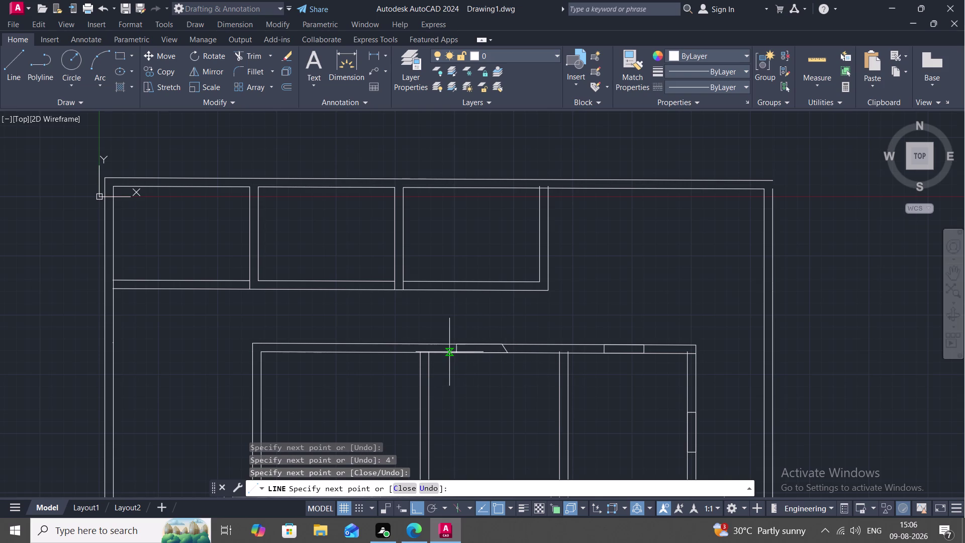
key(Escape)
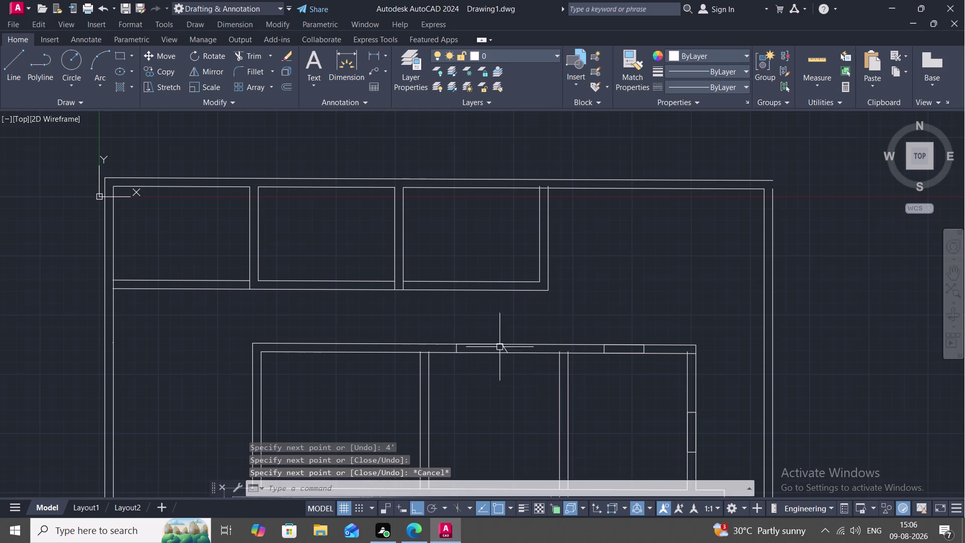
click(503, 348)
key(Delete)
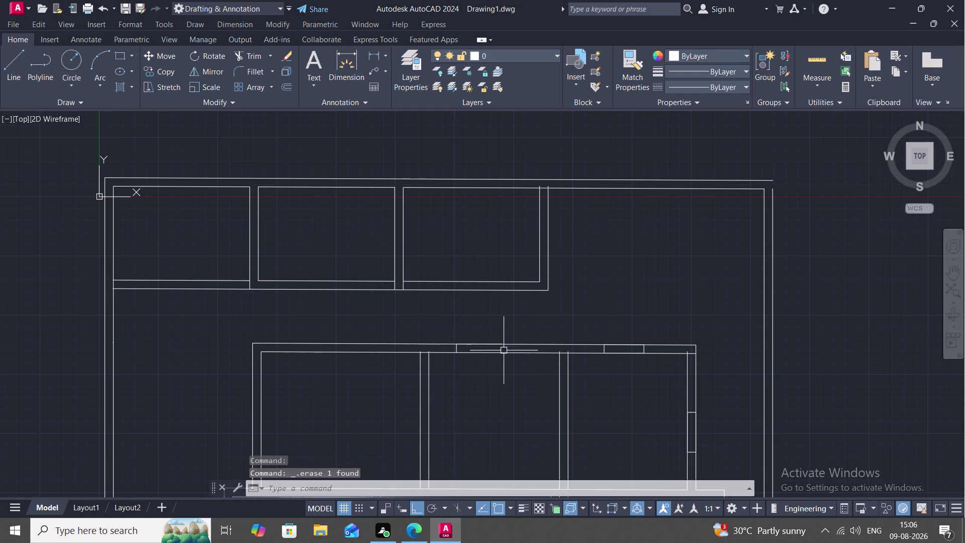
key(space)
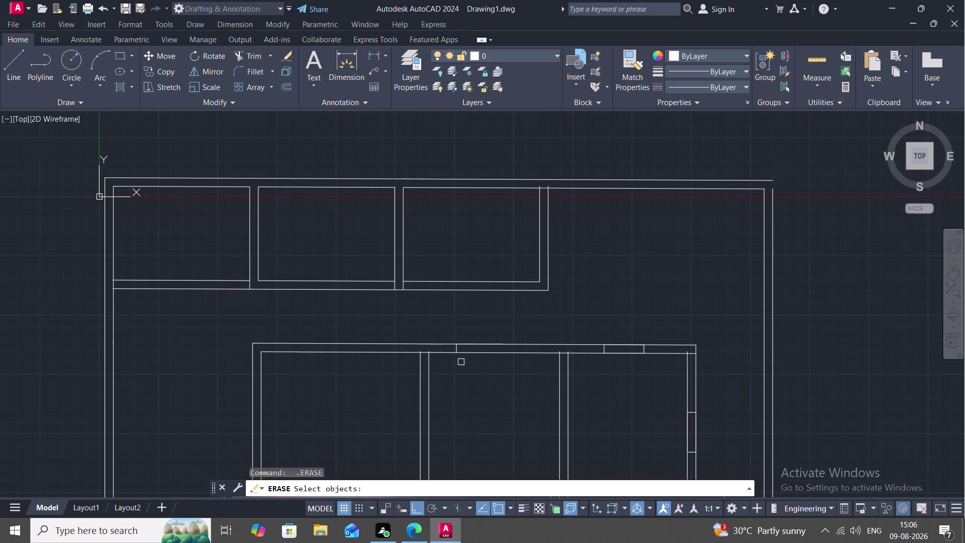
key(Escape)
Retry a 4' line with L and delete the stray line it left.
text(L)
key(space)
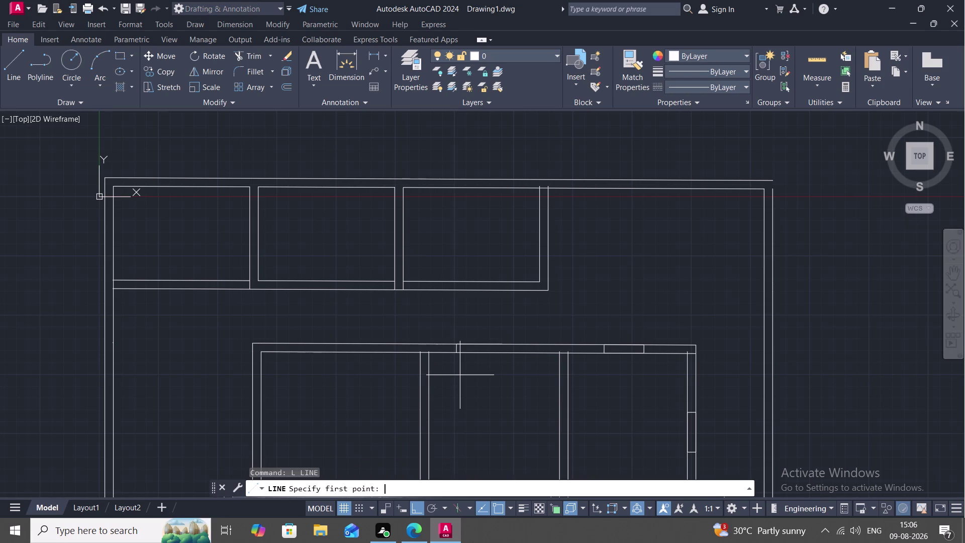
key(4)
key(apostrophe)
key(space)
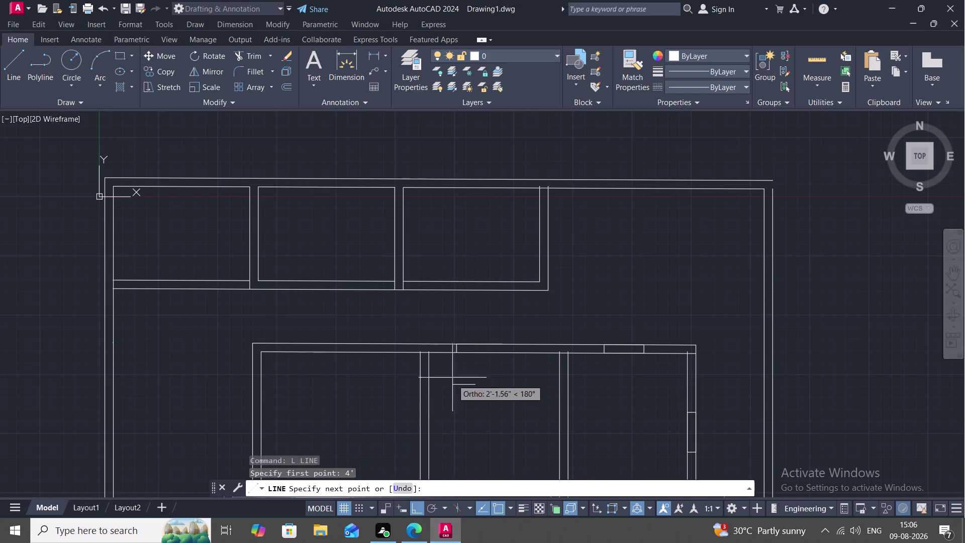
click(457, 350)
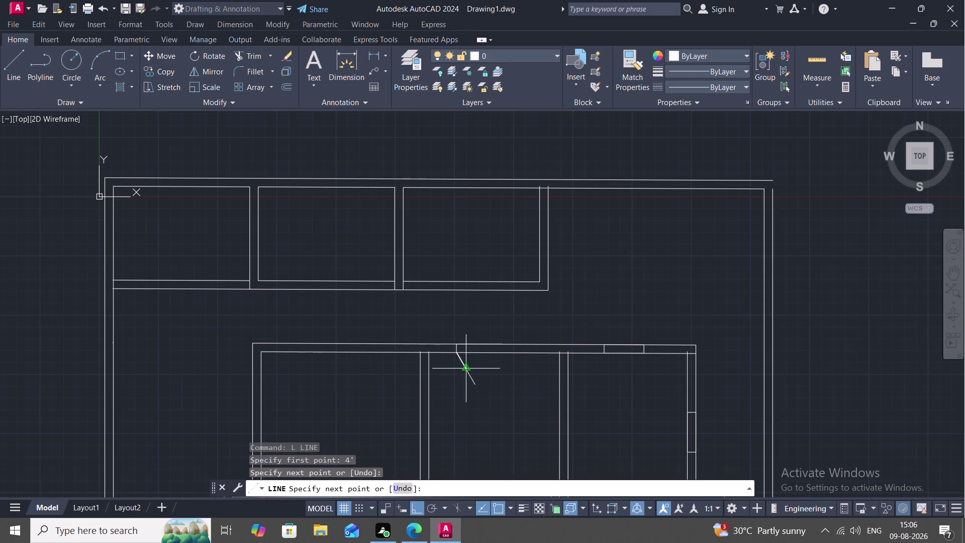
key(Escape)
click(463, 368)
key(Delete)
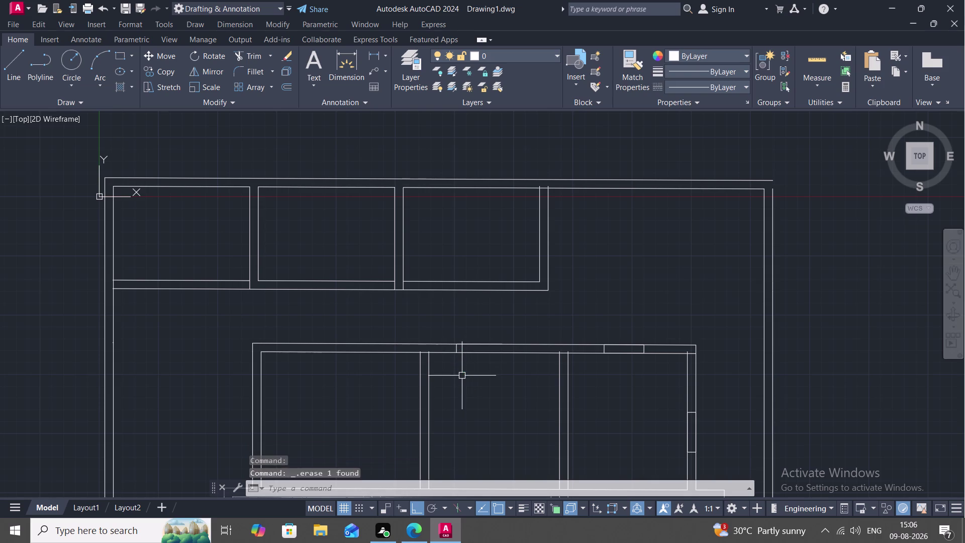
Draw the 4' window outline across the central room's top wall.
text(L)
key(space)
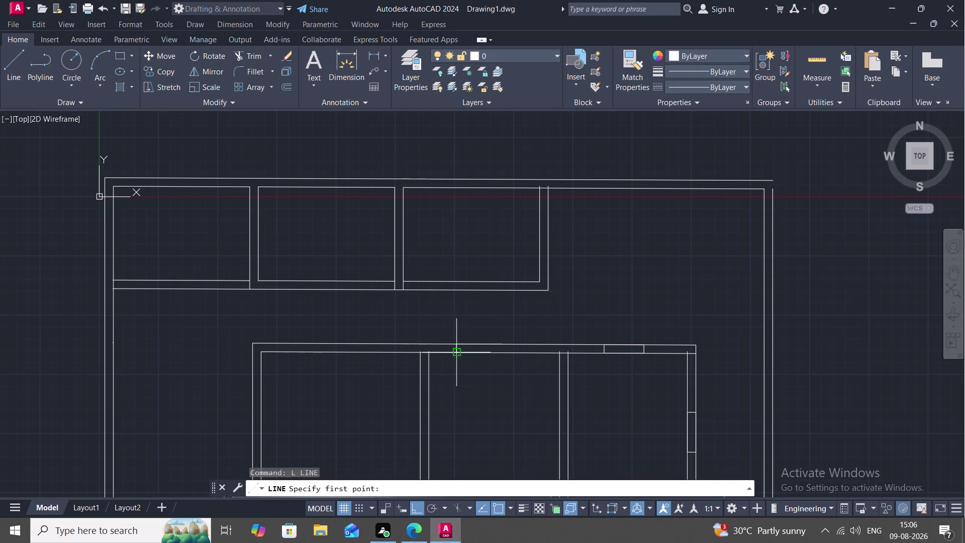
click(459, 353)
text(4')
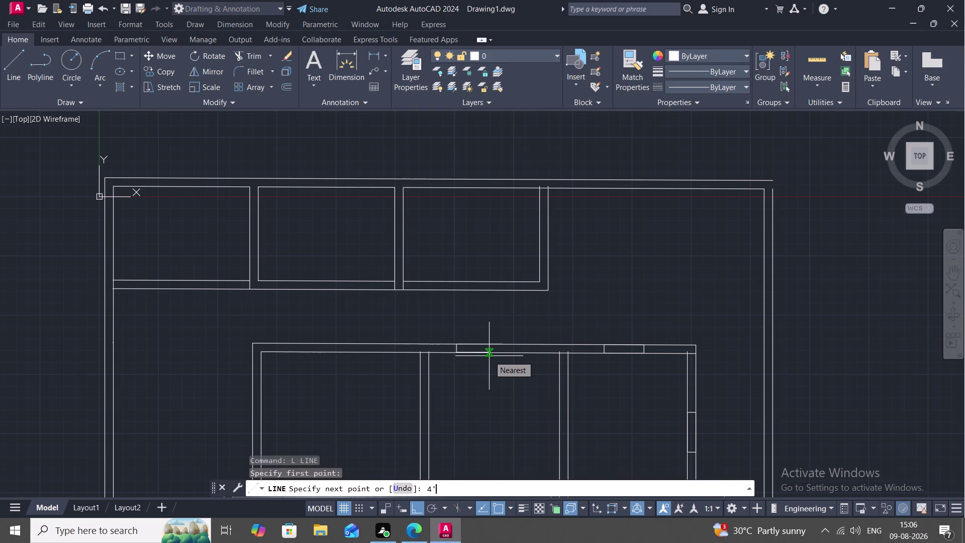
key(space)
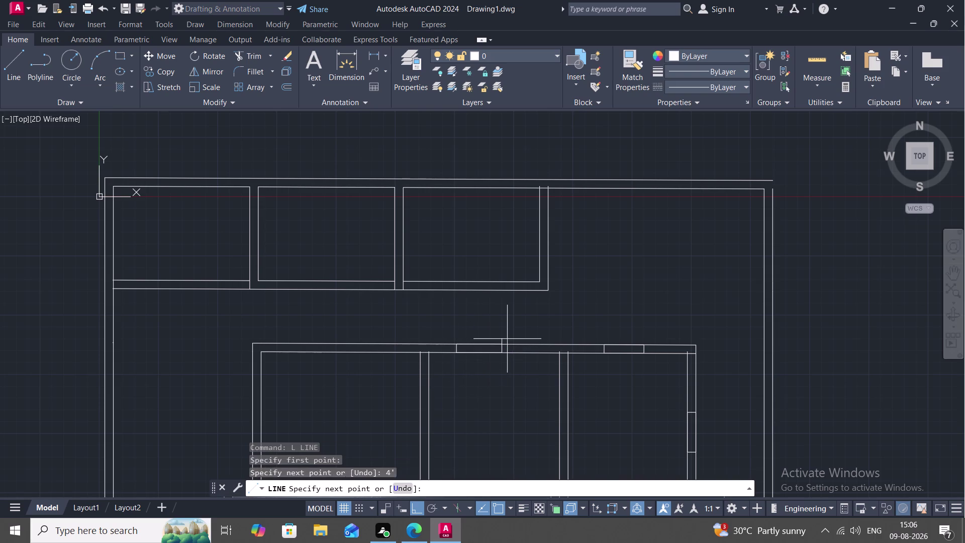
click(502, 343)
key(Escape)
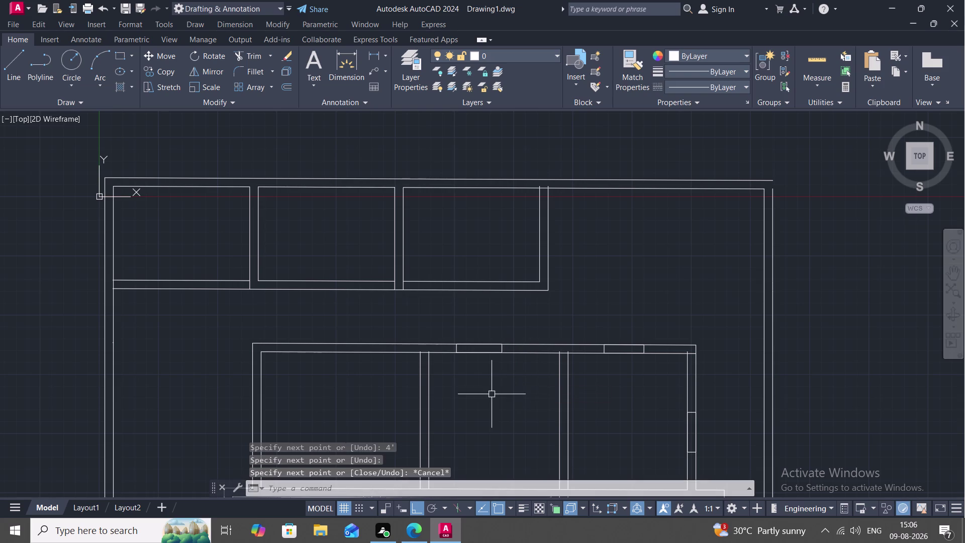
middle_drag(408, 396, 575, 399)
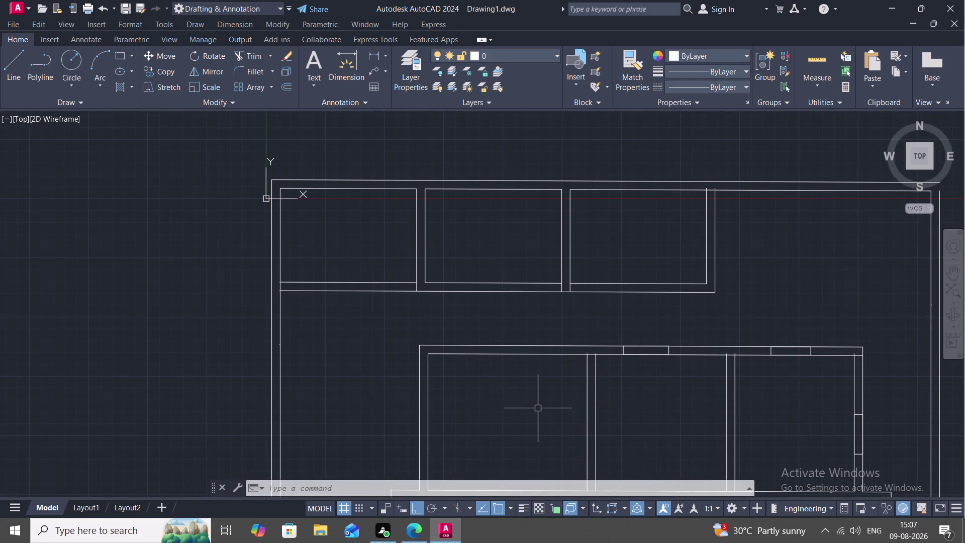
Start a window outline with a short line across the left room's top wall.
key(2)
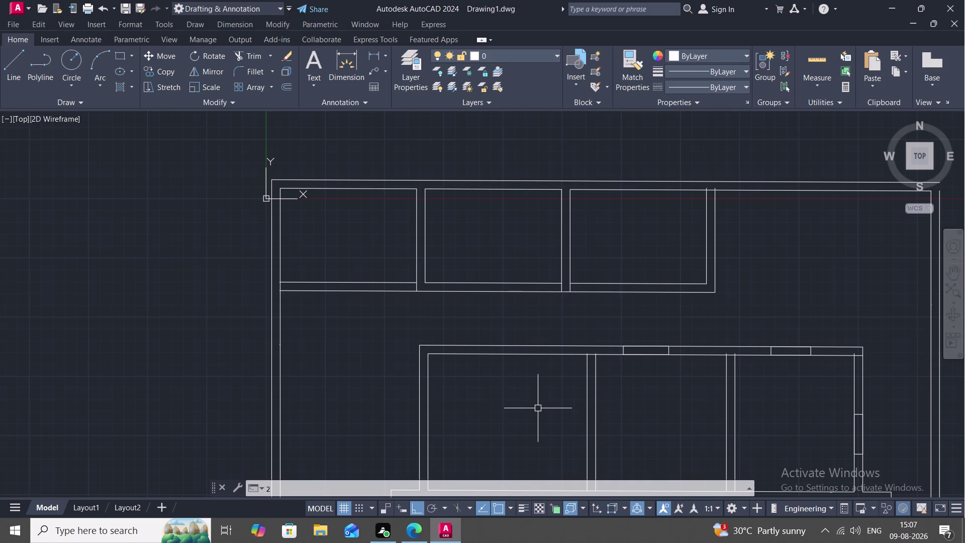
key(space)
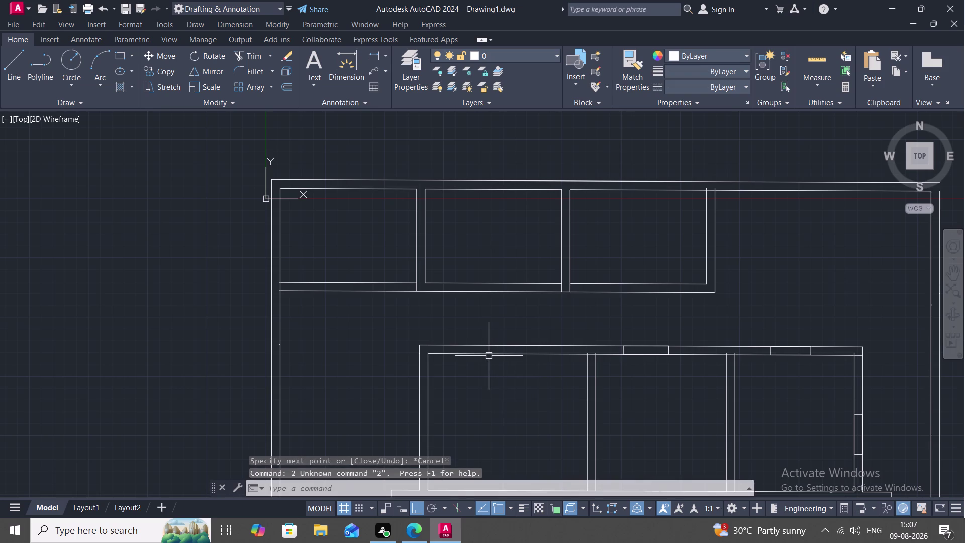
key(l)
key(space)
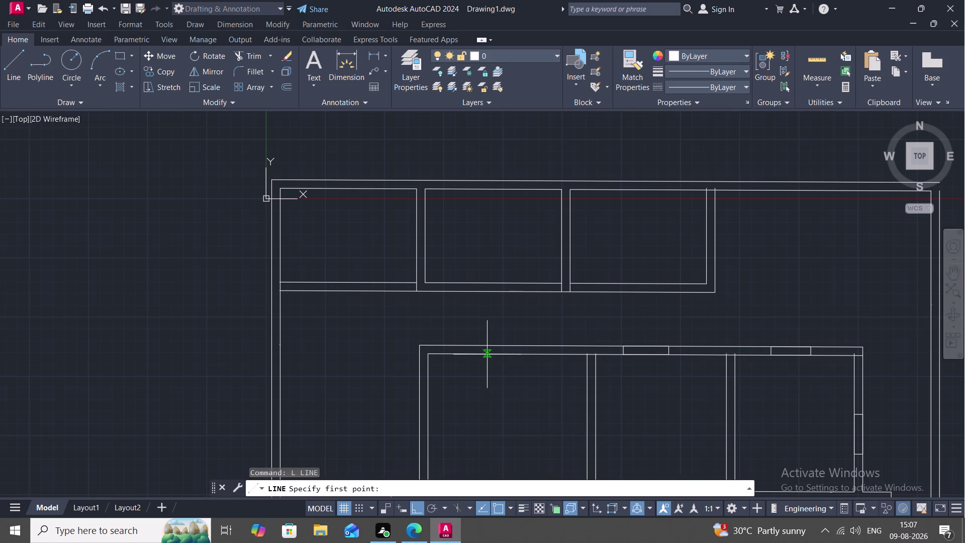
click(487, 355)
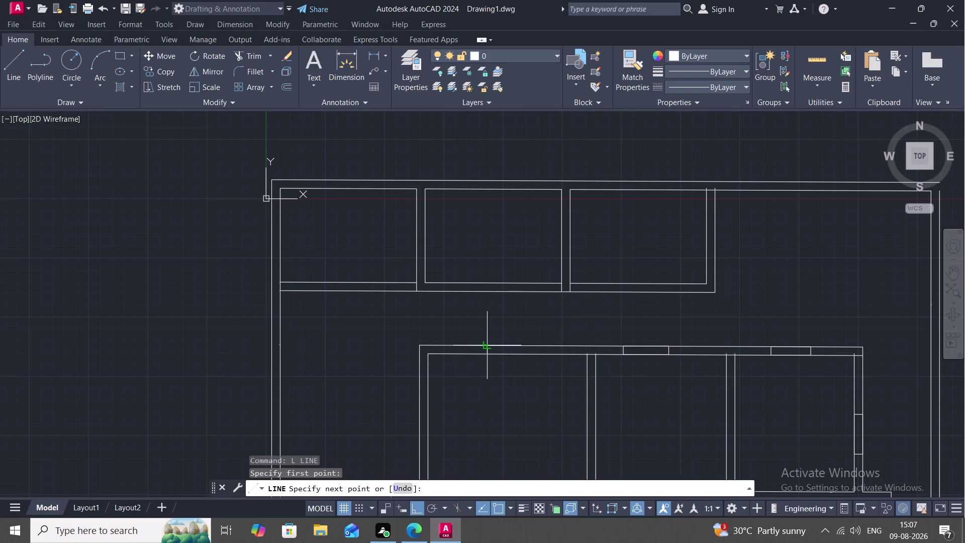
click(490, 347)
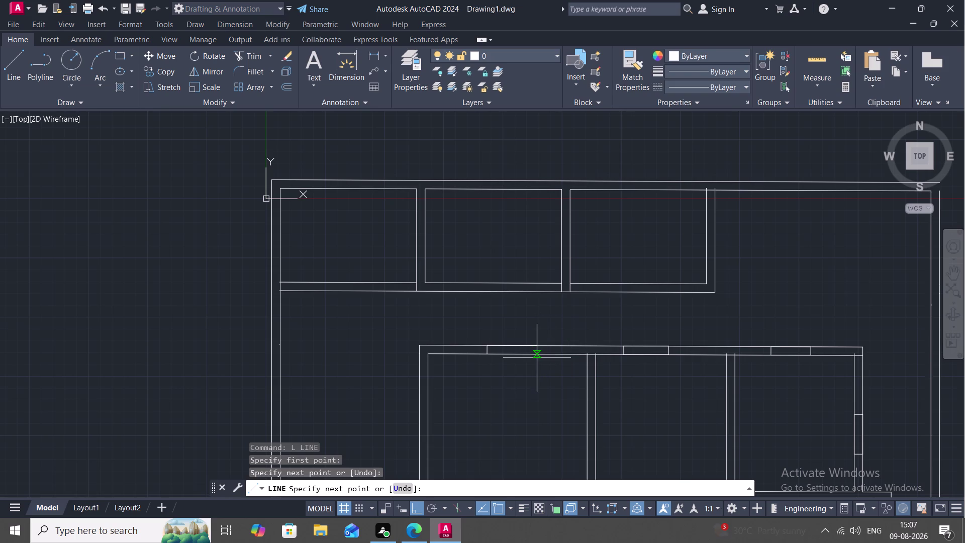
Run the window line 2'6" along the wall and close it back across.
text(2')
text(6)
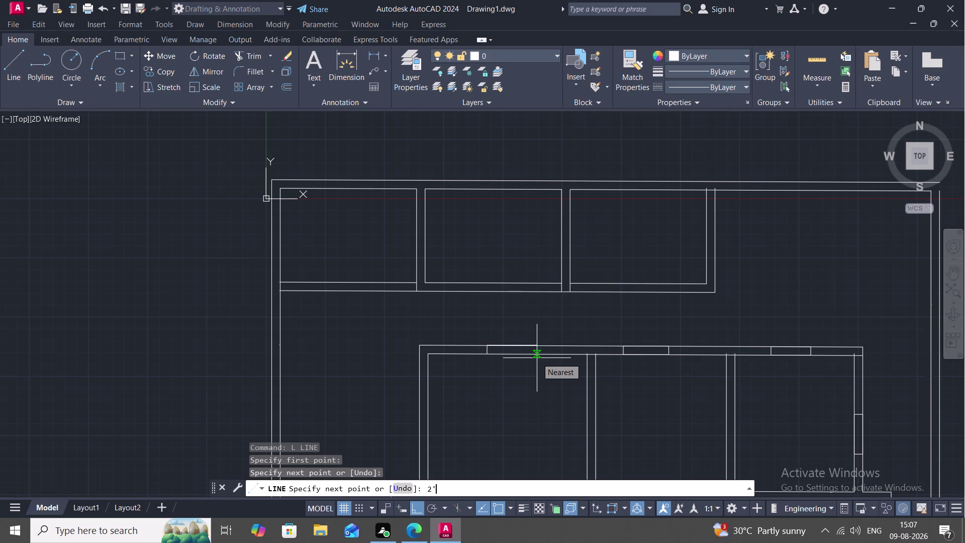
text(")
key(space)
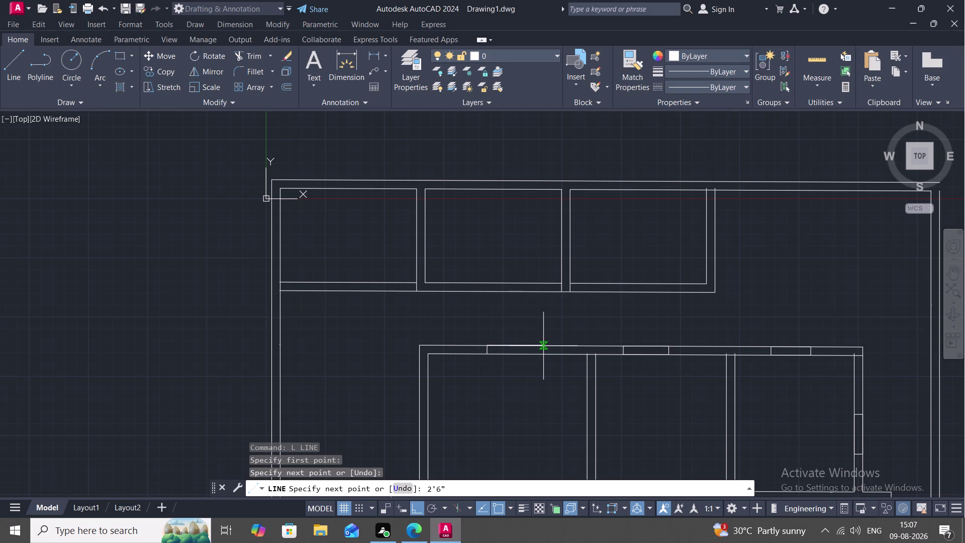
click(514, 355)
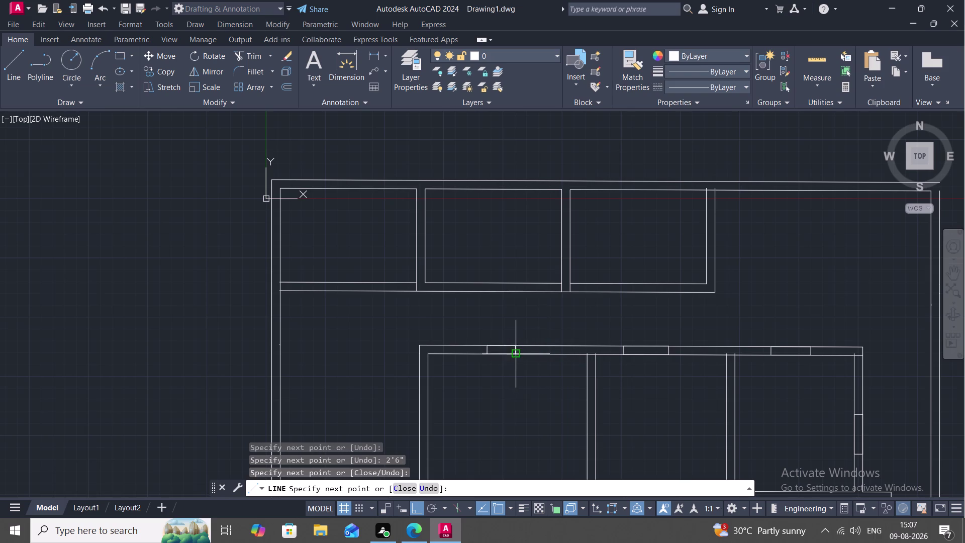
click(488, 358)
scroll(down, 3)
scroll(down, 3)
key(Escape)
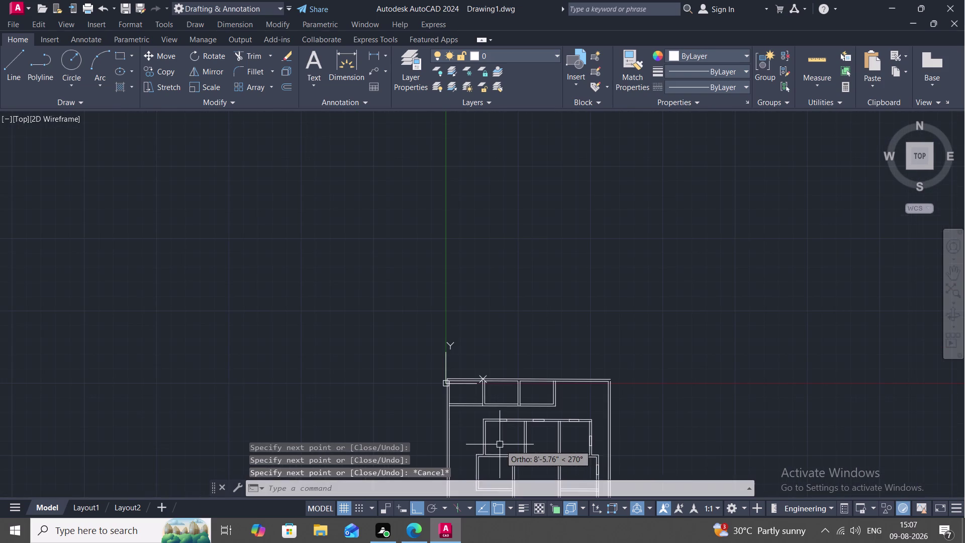
Zoom into the room block and draw a short line across the left wall thickness.
scroll(down, 3)
middle_drag(498, 442, 490, 416)
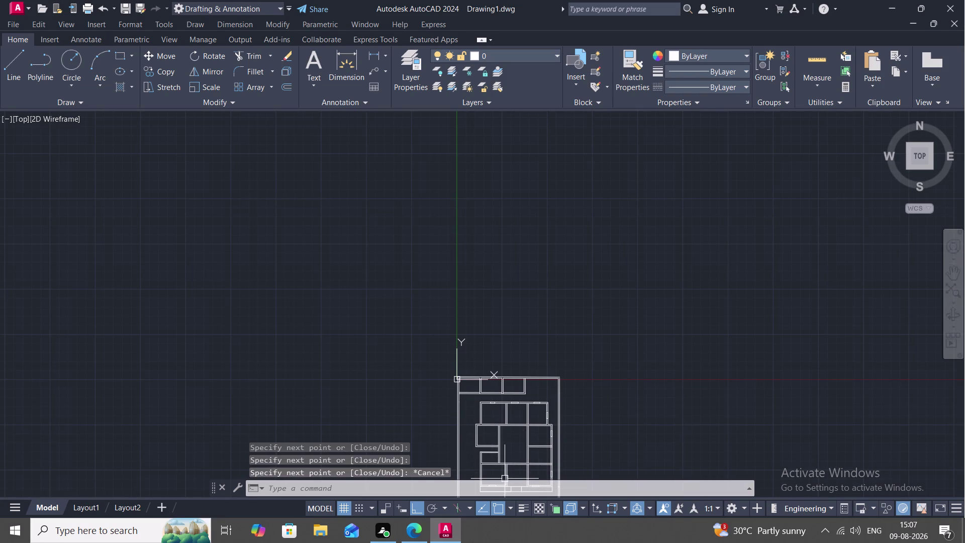
middle_drag(516, 459, 545, 388)
scroll(up, 3)
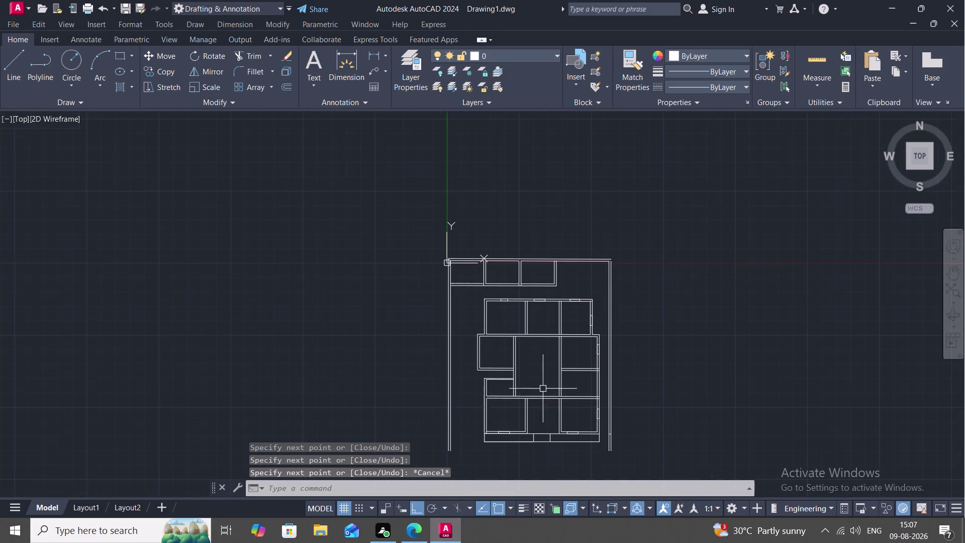
scroll(up, 3)
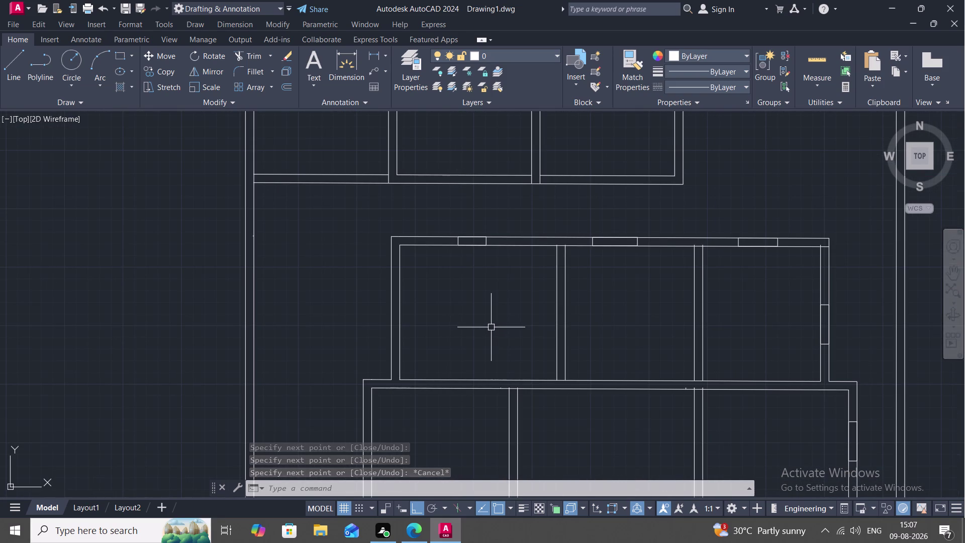
key(space)
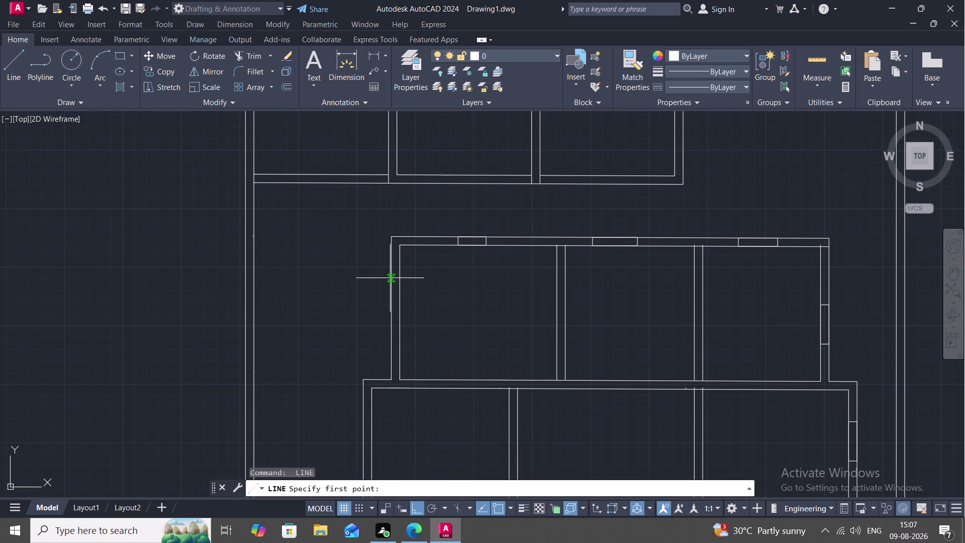
click(389, 278)
click(402, 275)
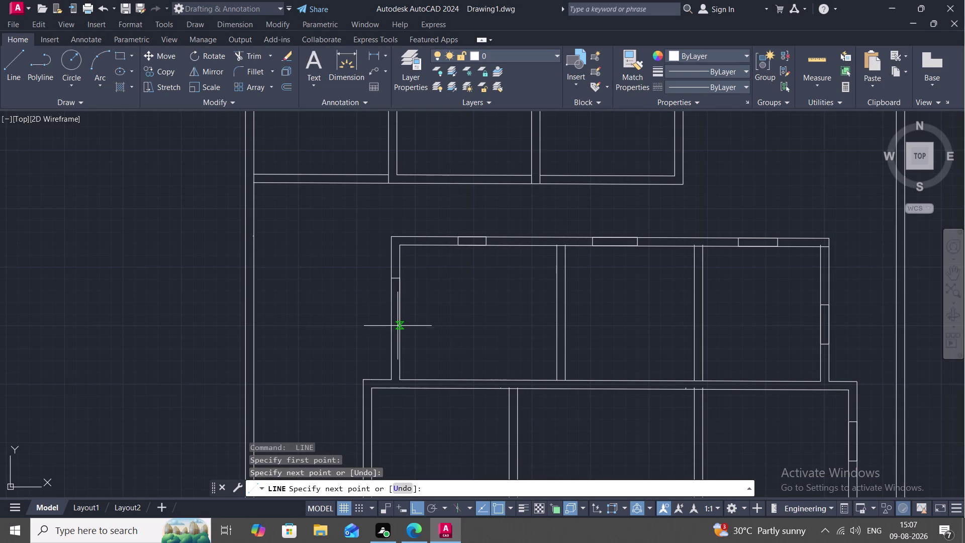
Extend the window 3'6" down the wall and close the outline back across the wall.
text(3')
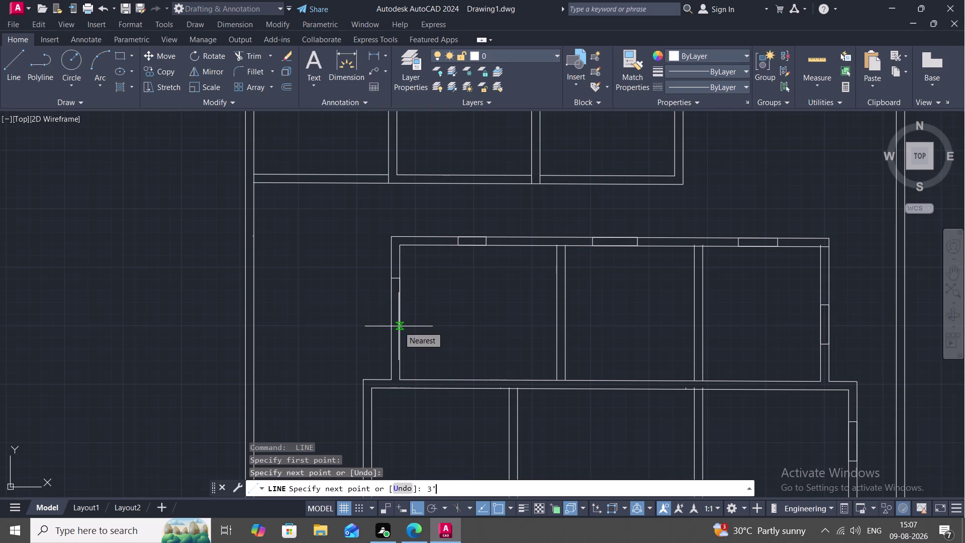
text(5)
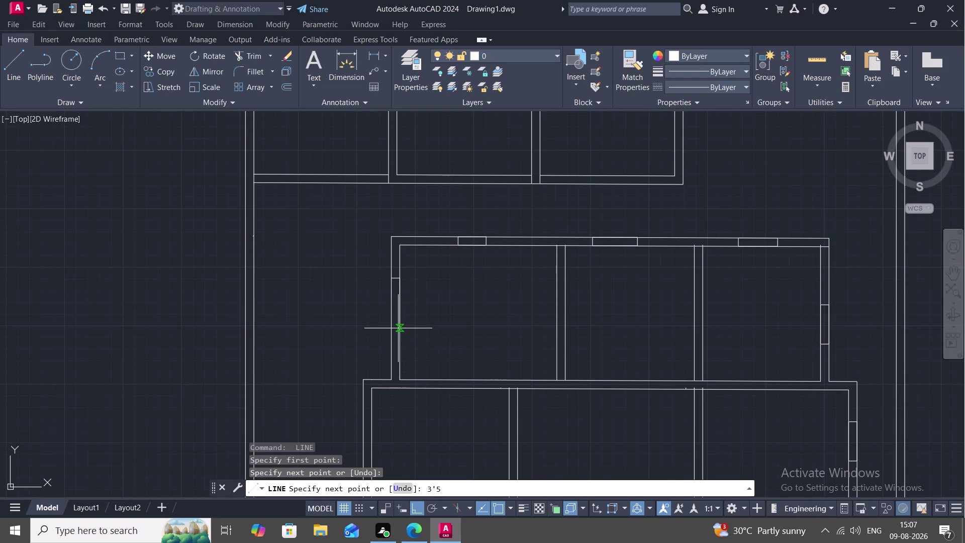
key(BackSpace)
text(6)
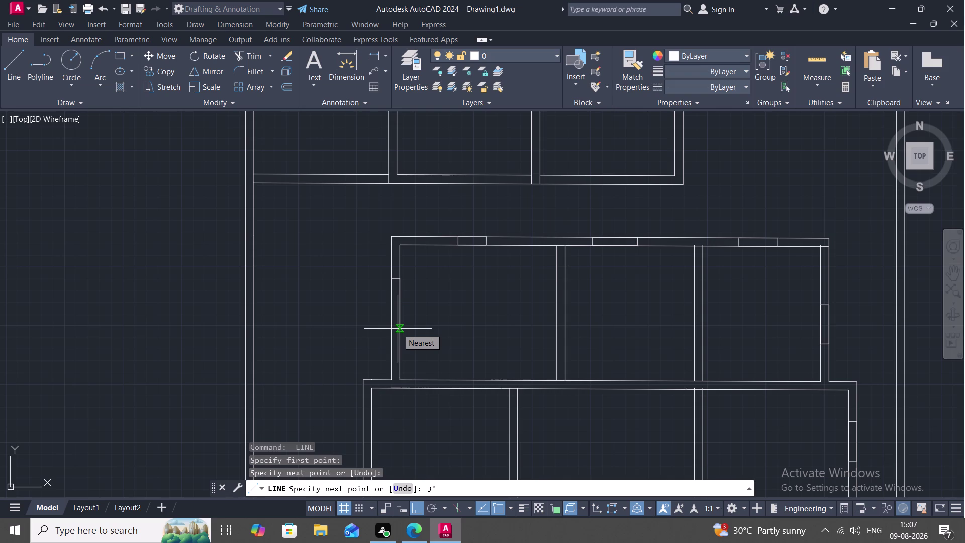
text(")
key(space)
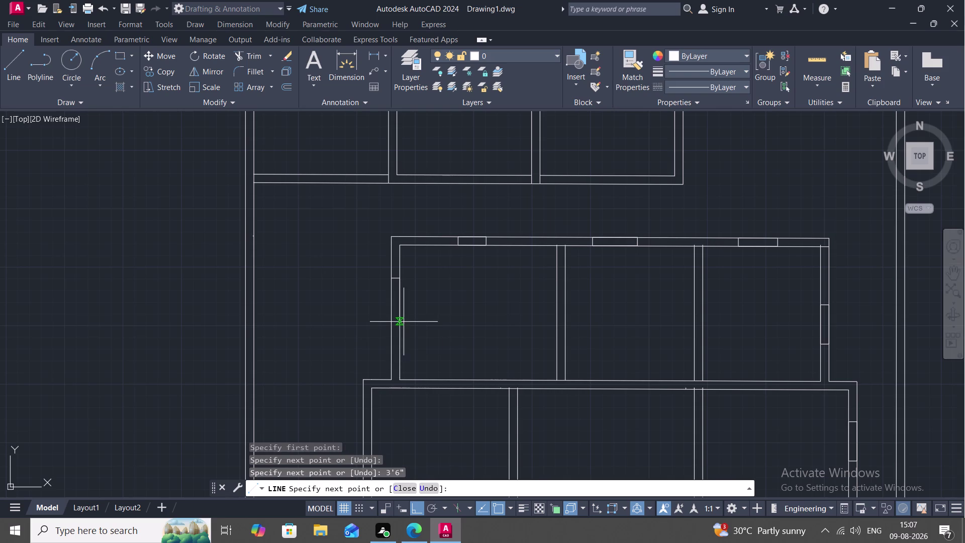
click(392, 317)
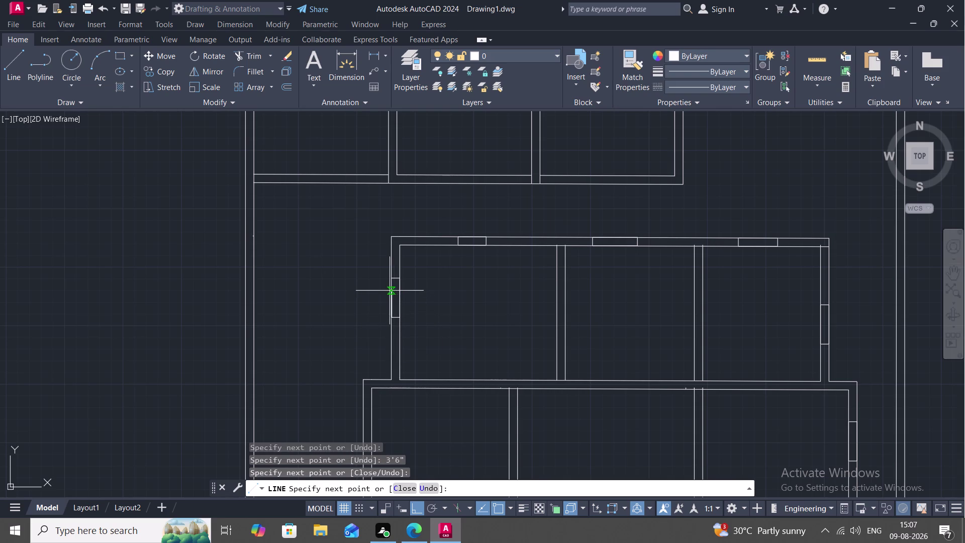
click(389, 280)
key(space)
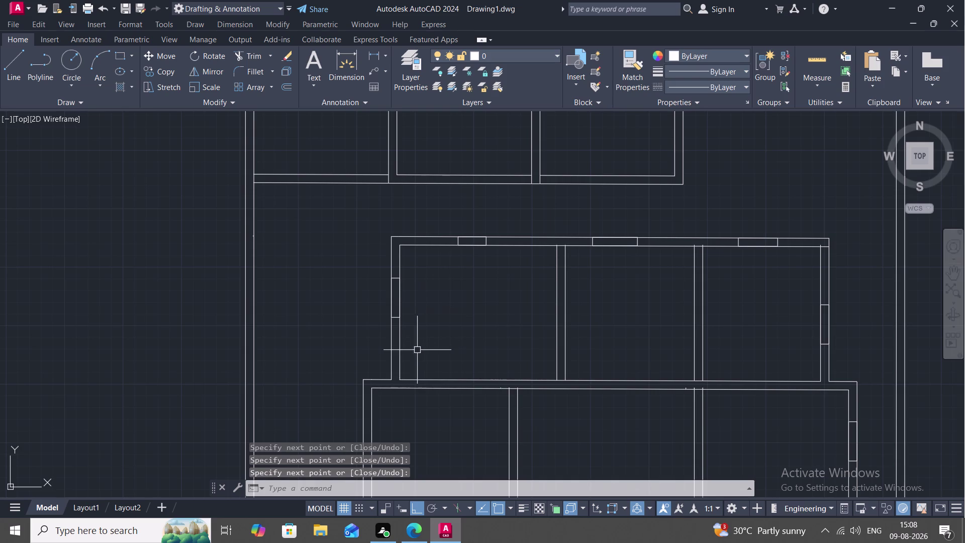
Pan to another room's left wall and draw a line across the wall thickness.
middle_drag(406, 383, 437, 288)
scroll(down, 3)
middle_drag(448, 317, 496, 283)
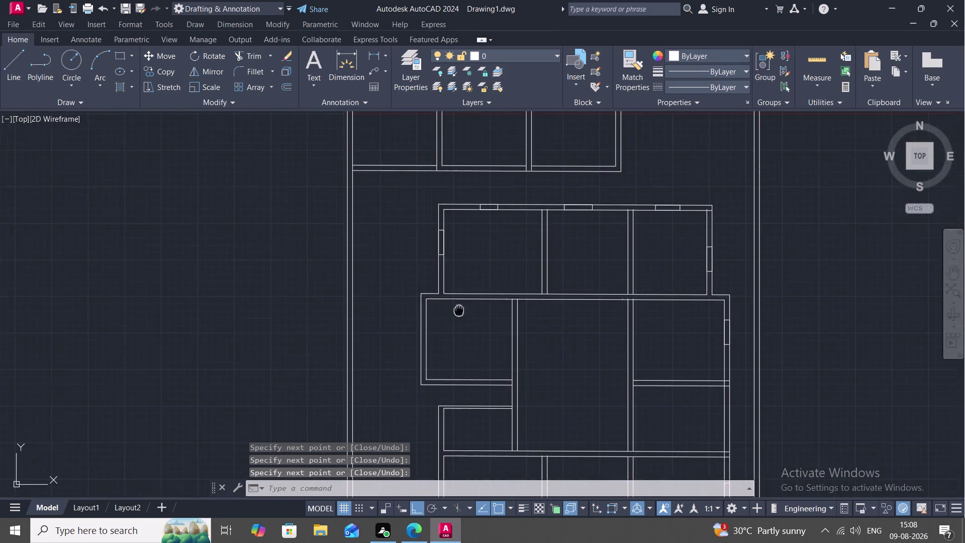
middle_drag(496, 282, 511, 274)
key(space)
scroll(up, 3)
key(space)
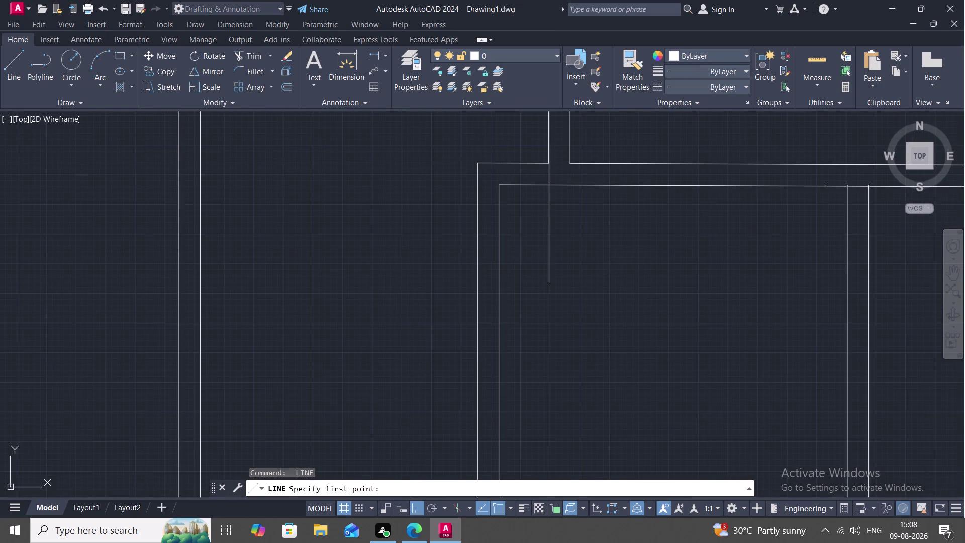
key(Escape)
key(space)
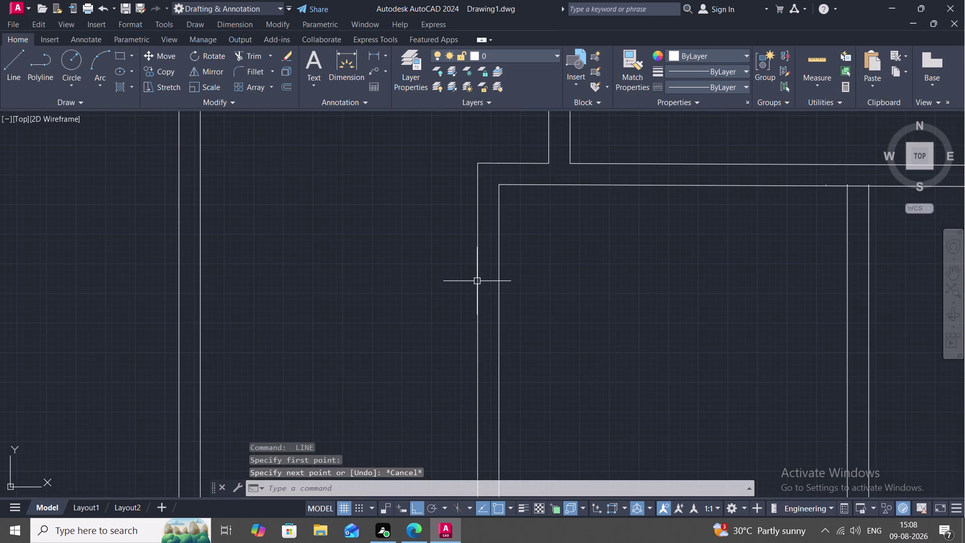
click(477, 281)
click(498, 285)
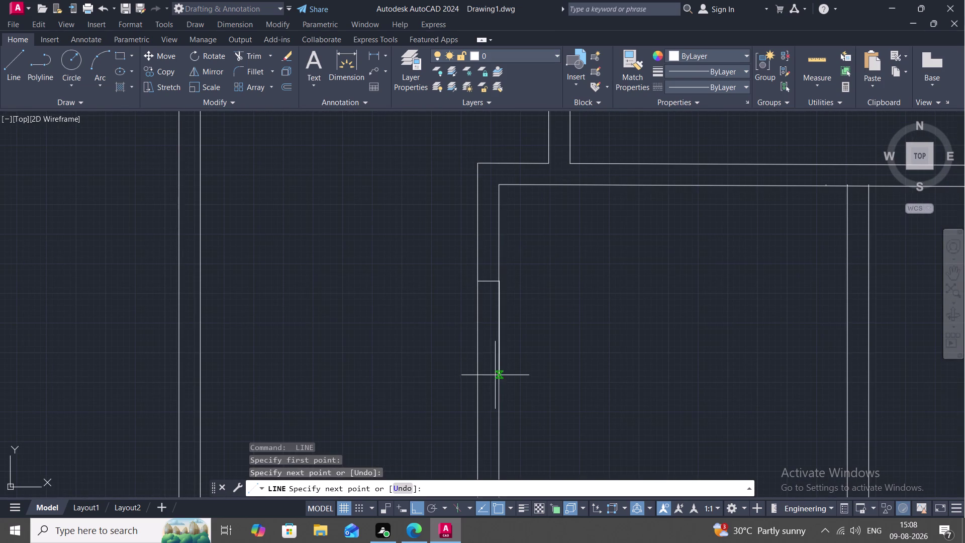
Extend the line 3'6" along the wall and close the window outline.
text(3')
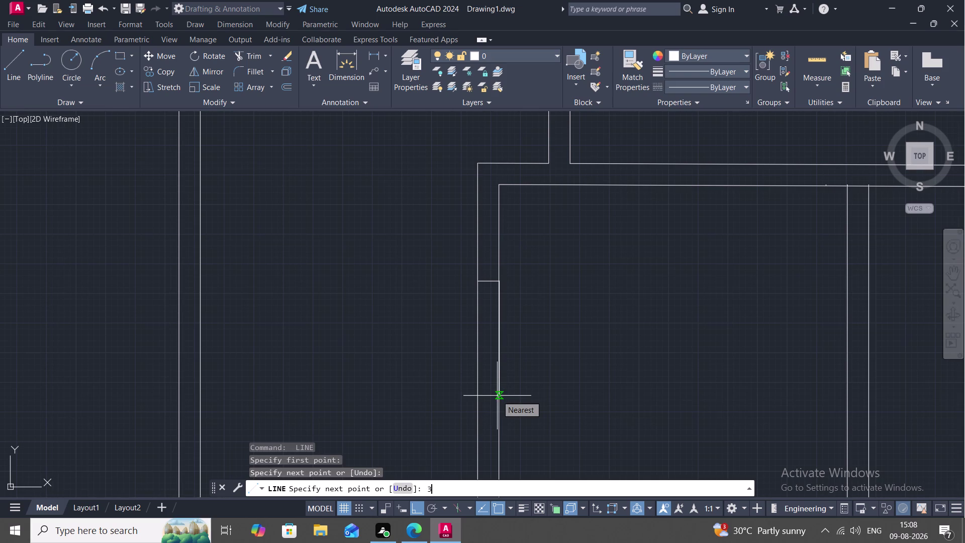
text(6")
key(space)
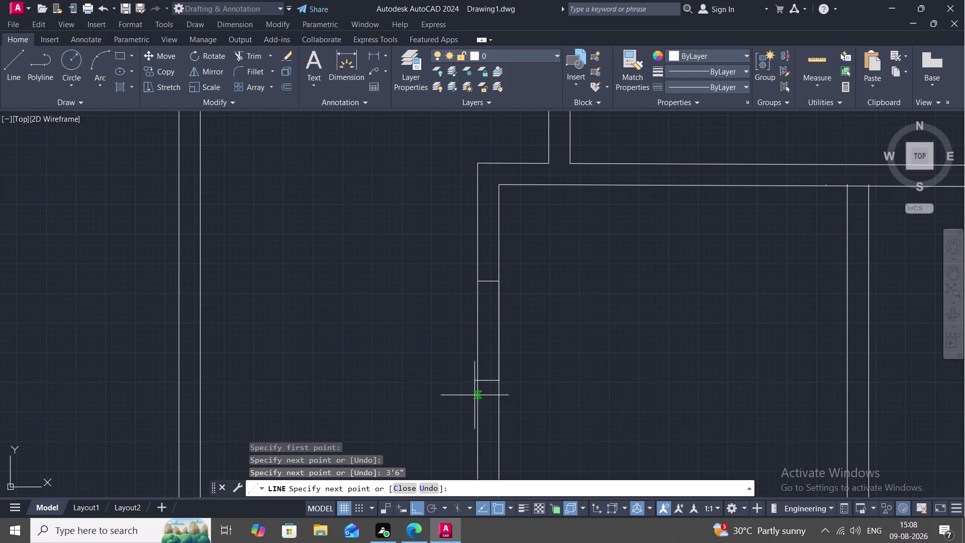
click(476, 379)
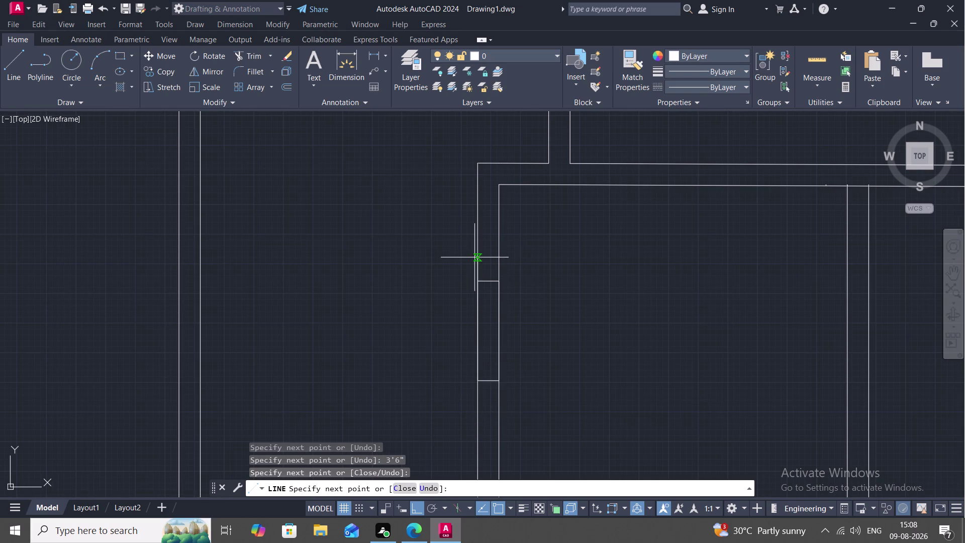
click(475, 280)
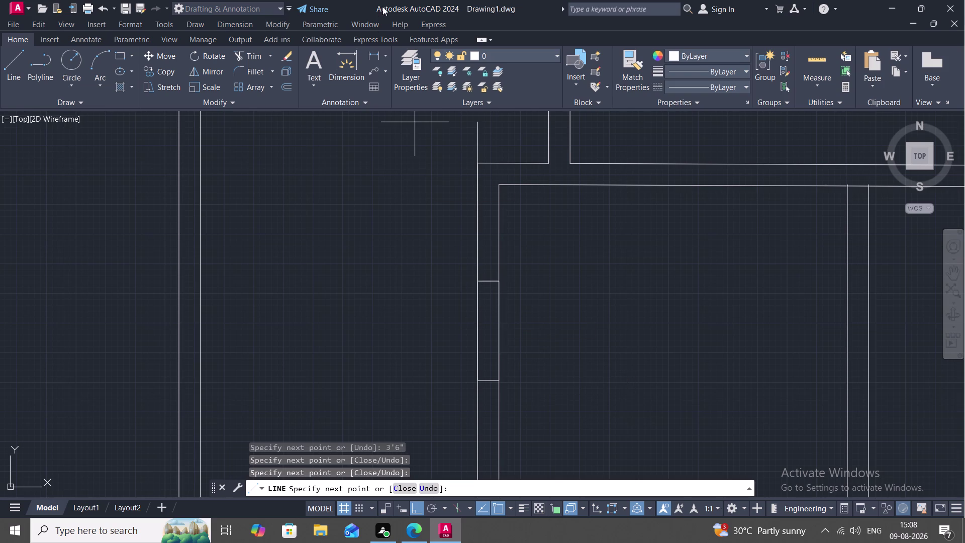
Pan to the top-left corner and measure the wall distances there.
click(825, 54)
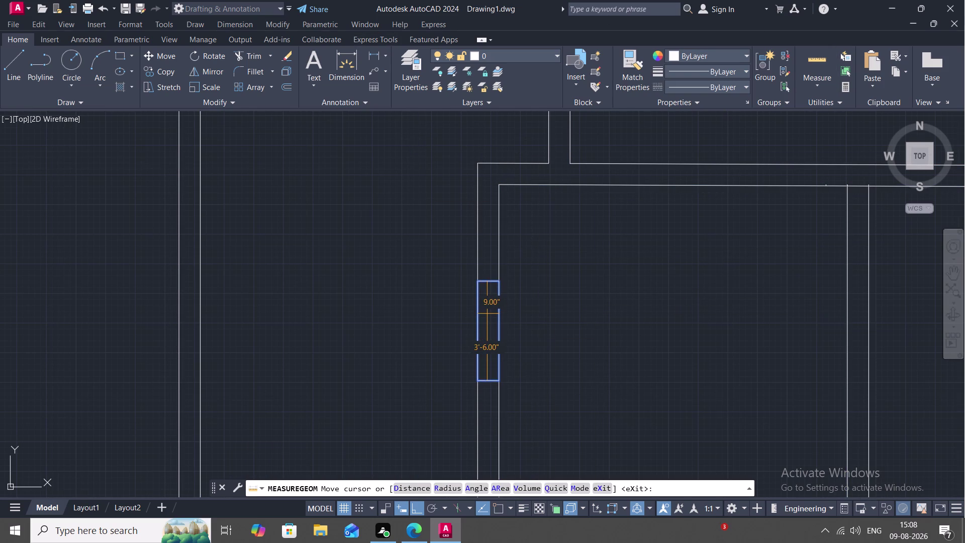
key(Escape)
middle_drag(493, 319, 438, 54)
scroll(down, 3)
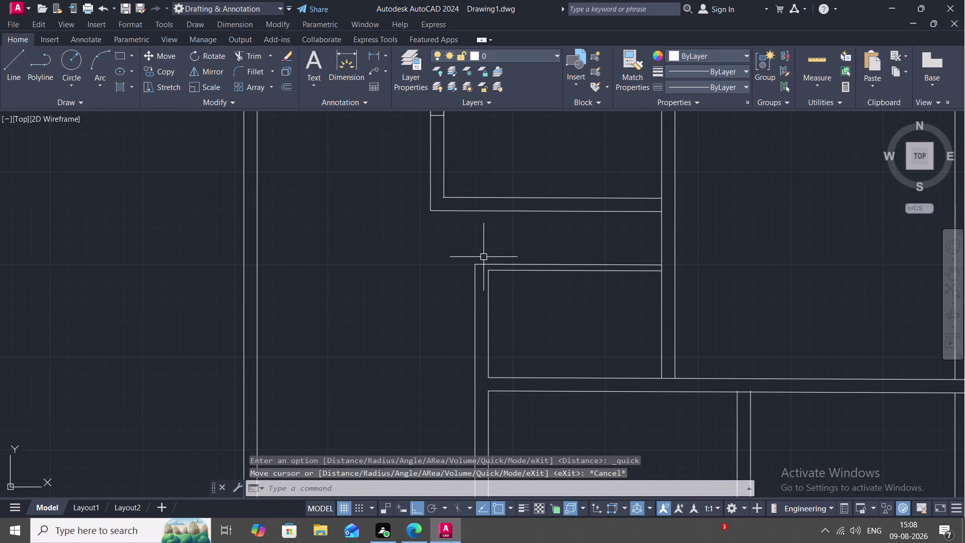
middle_drag(497, 273, 455, 251)
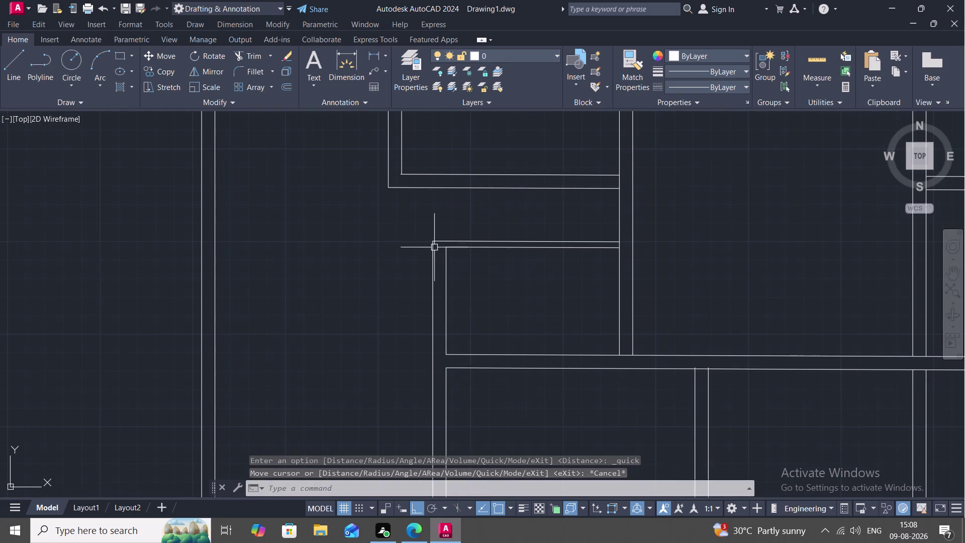
scroll(up, 3)
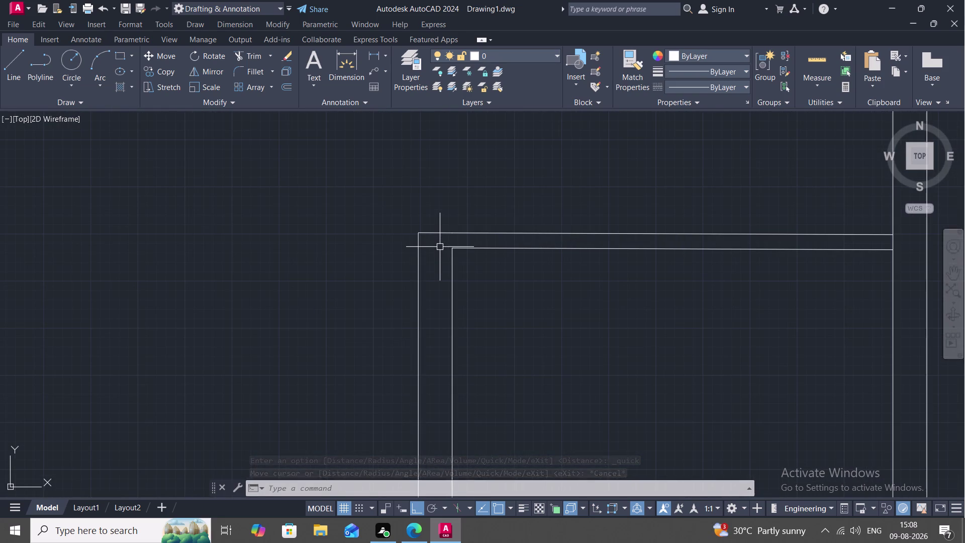
key(space)
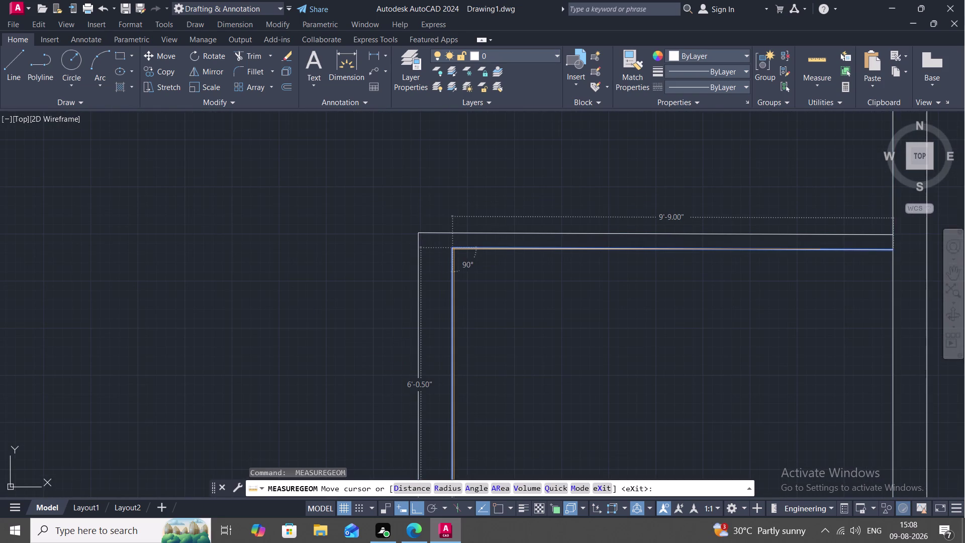
key(Escape)
Draw a line from the inner wall corner across to the outer wall.
text(L)
key(space)
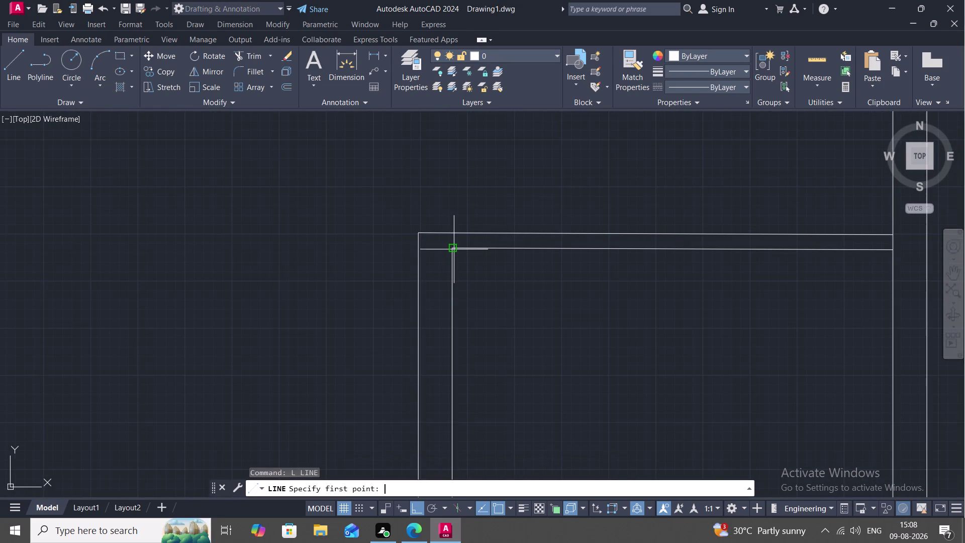
click(451, 249)
click(418, 249)
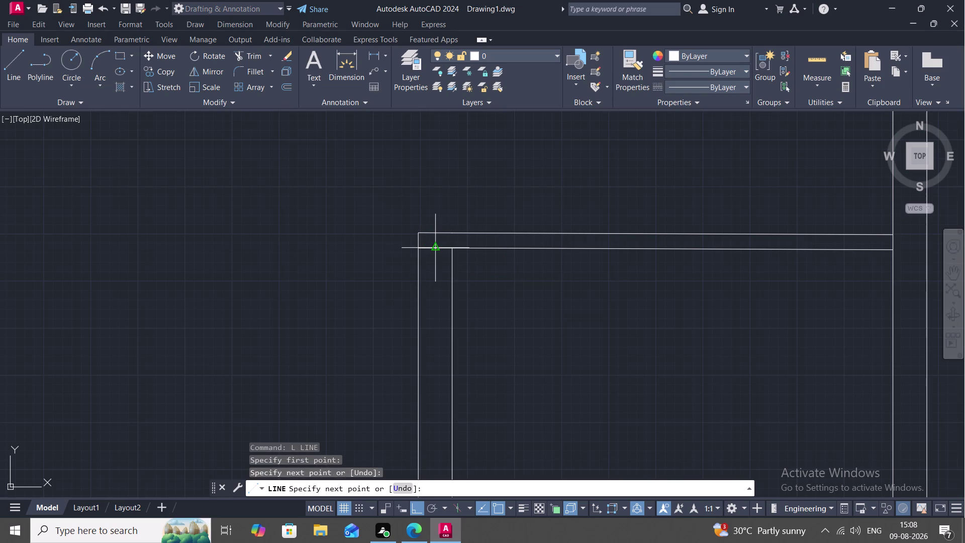
key(space)
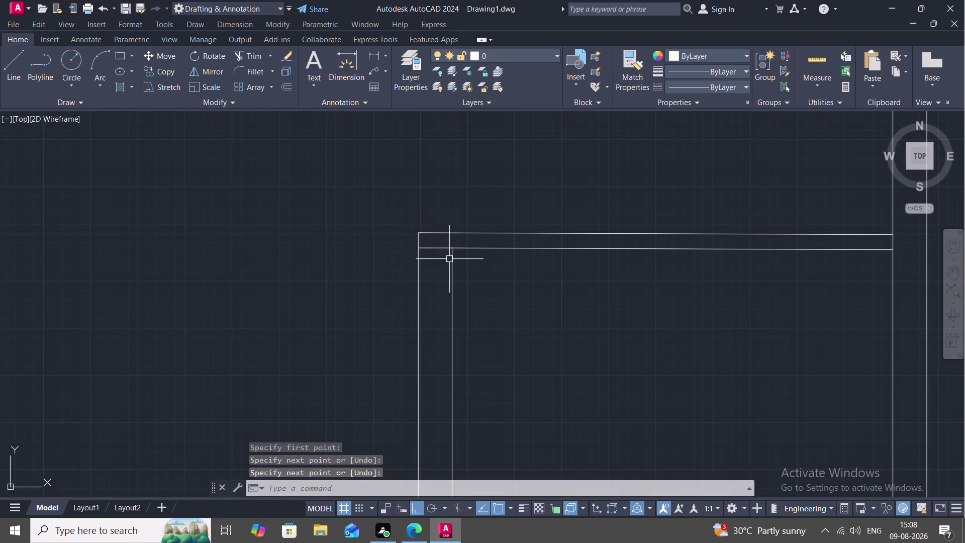
Draw jamb lines 2' apart across the wall to complete the window outline.
key(space)
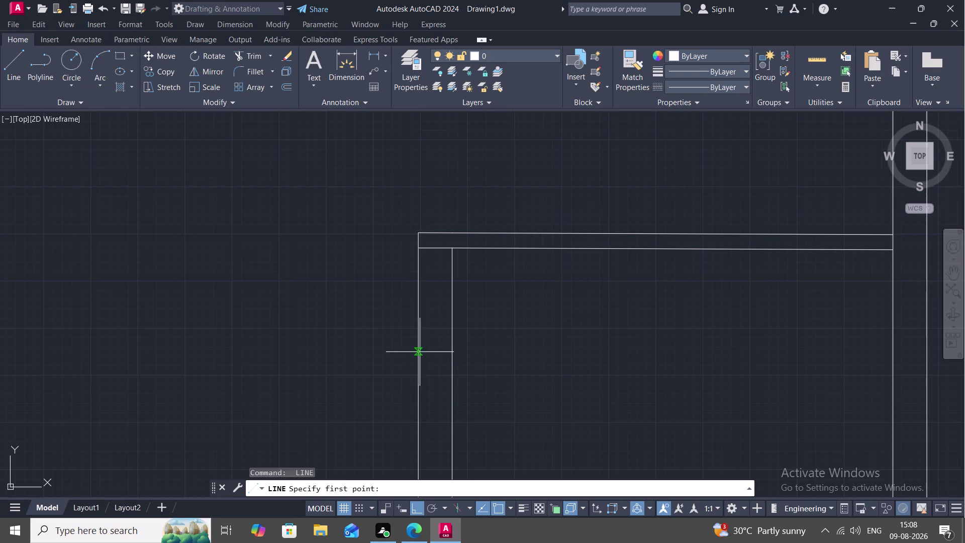
click(416, 248)
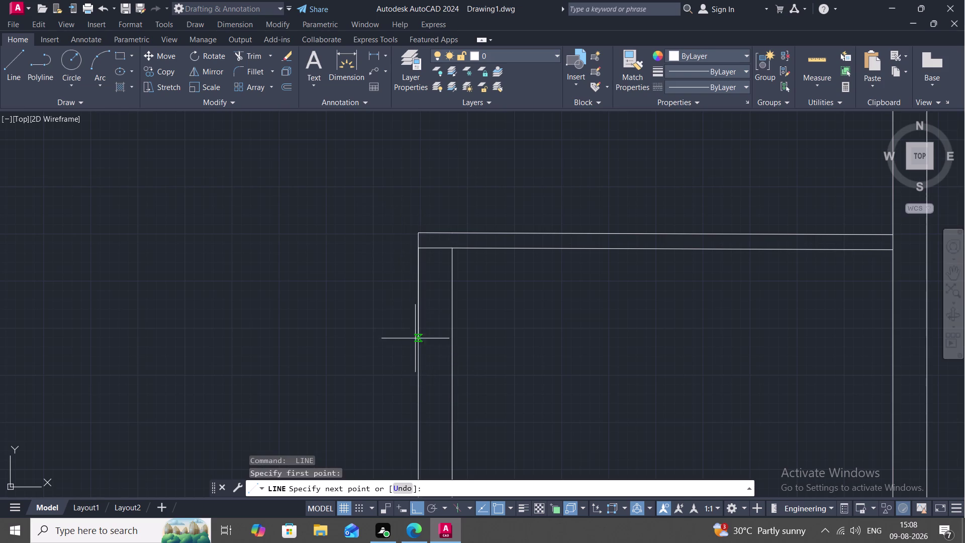
text(2)
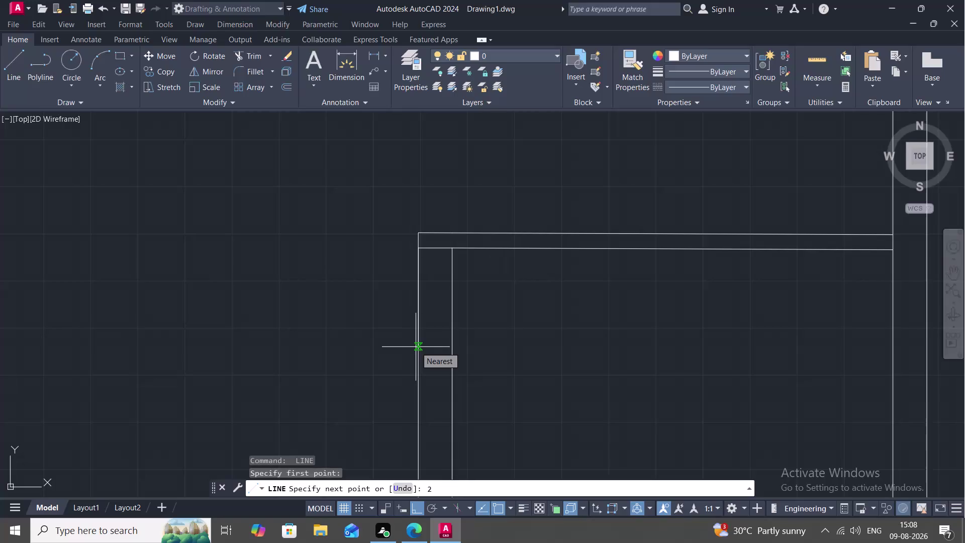
text(')
key(space)
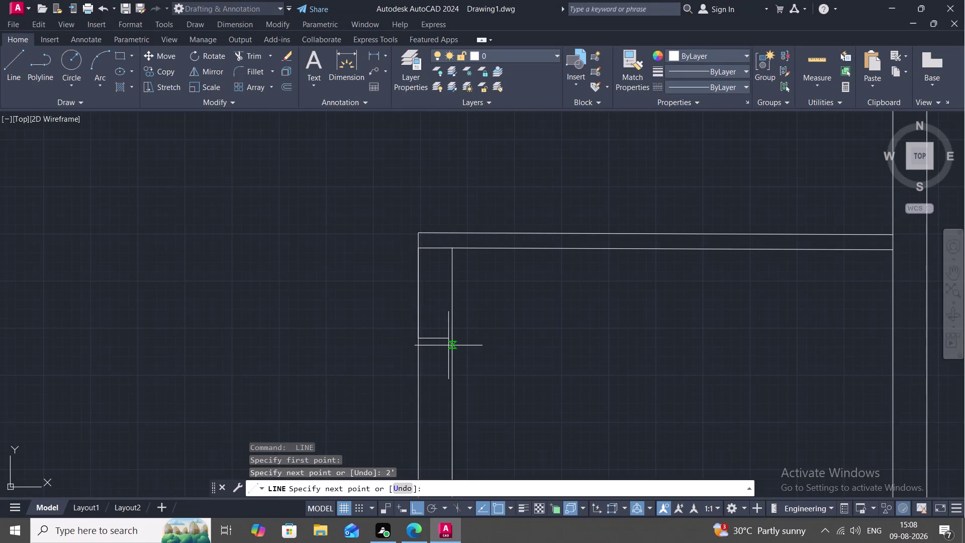
click(453, 334)
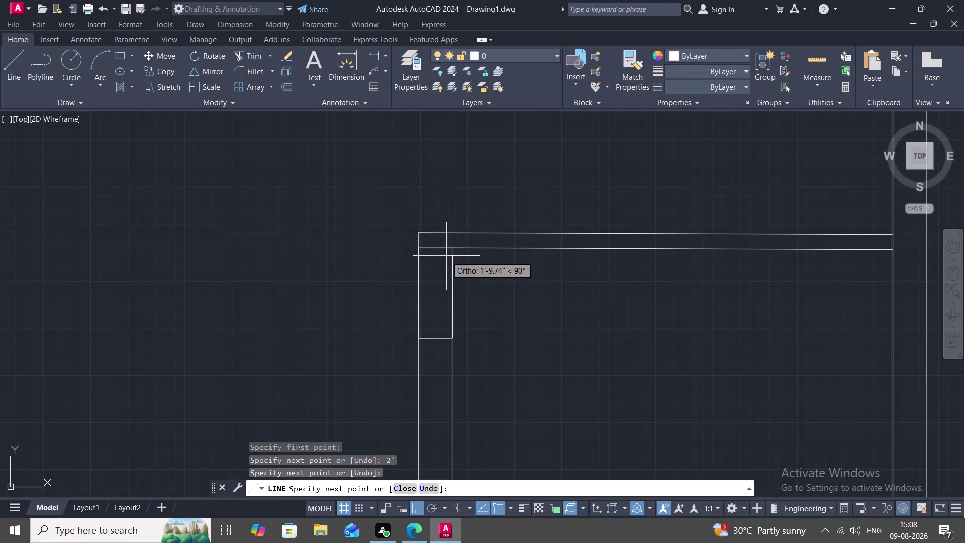
click(451, 249)
key(space)
scroll(down, 3)
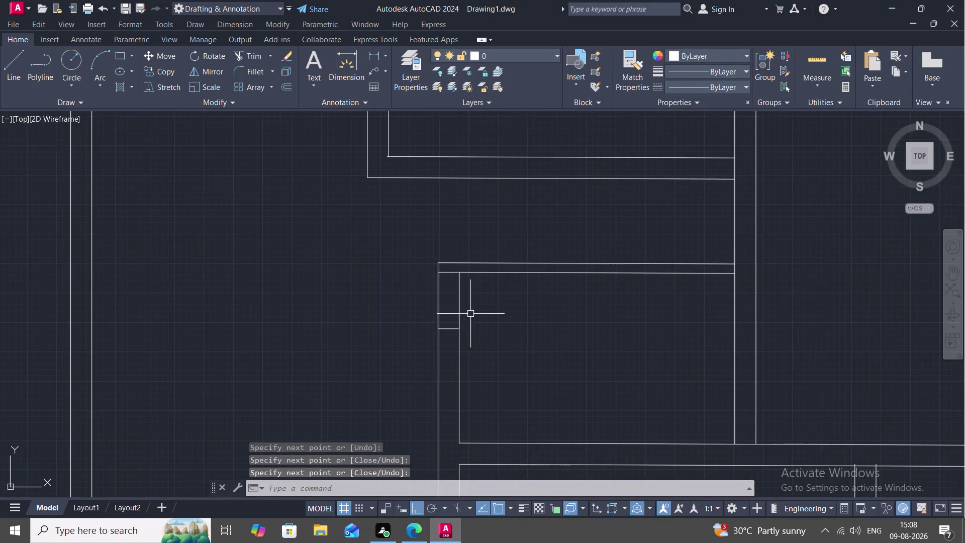
Pan to the lower-left room and inspect its left outer wall line.
middle_drag(462, 313, 411, 217)
scroll(down, 3)
middle_drag(453, 337, 438, 284)
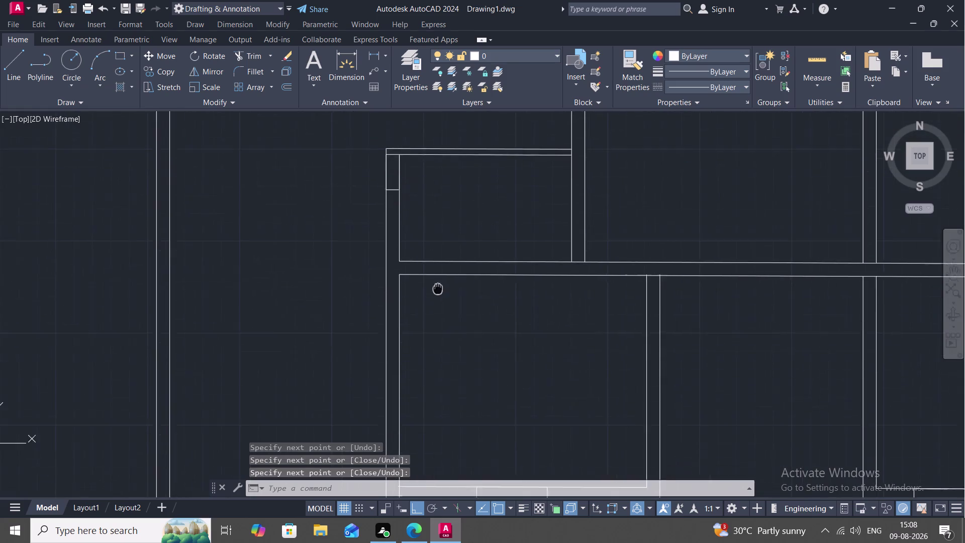
middle_drag(437, 284, 443, 264)
scroll(down, 3)
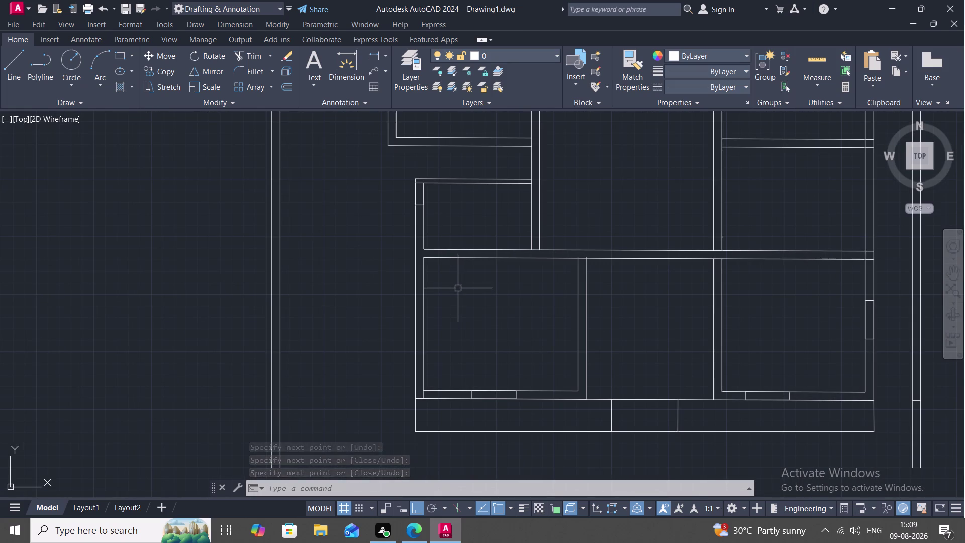
click(415, 295)
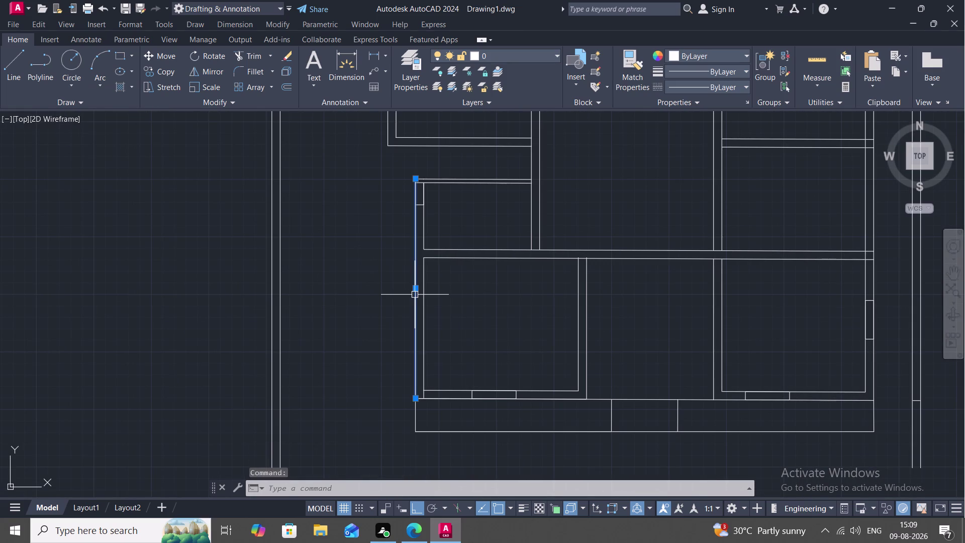
key(Escape)
Draw a 4' window outline across the lower-left room's left outer wall.
key(l)
key(space)
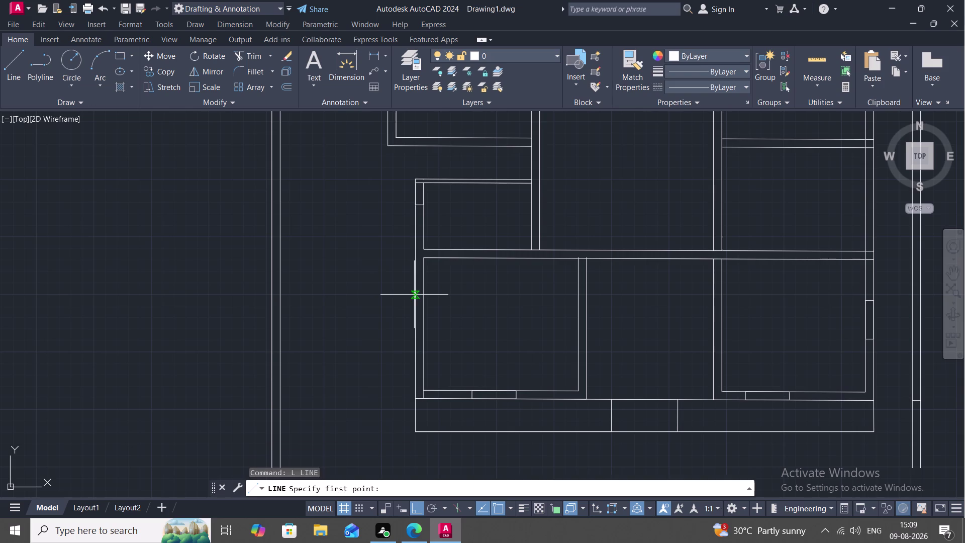
click(414, 294)
click(425, 291)
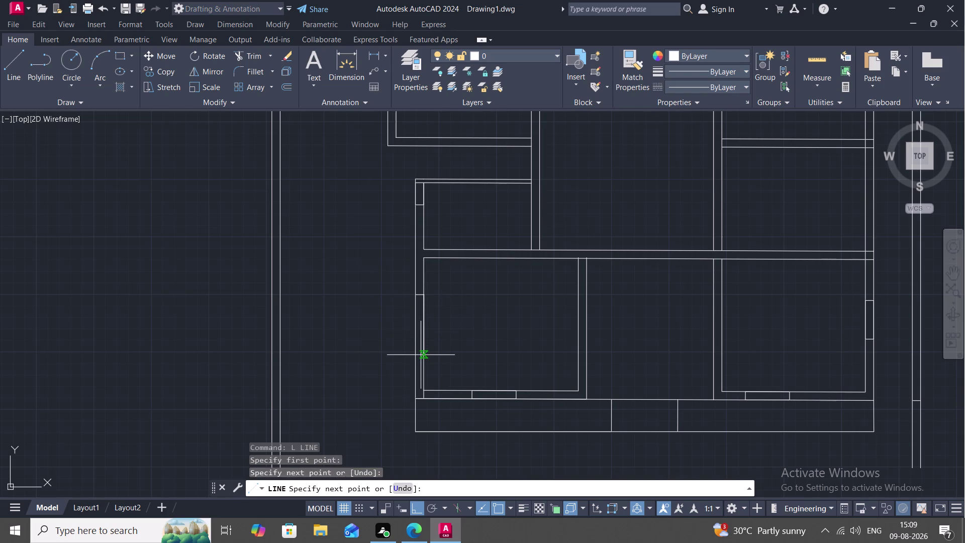
text(4)
text(')
key(space)
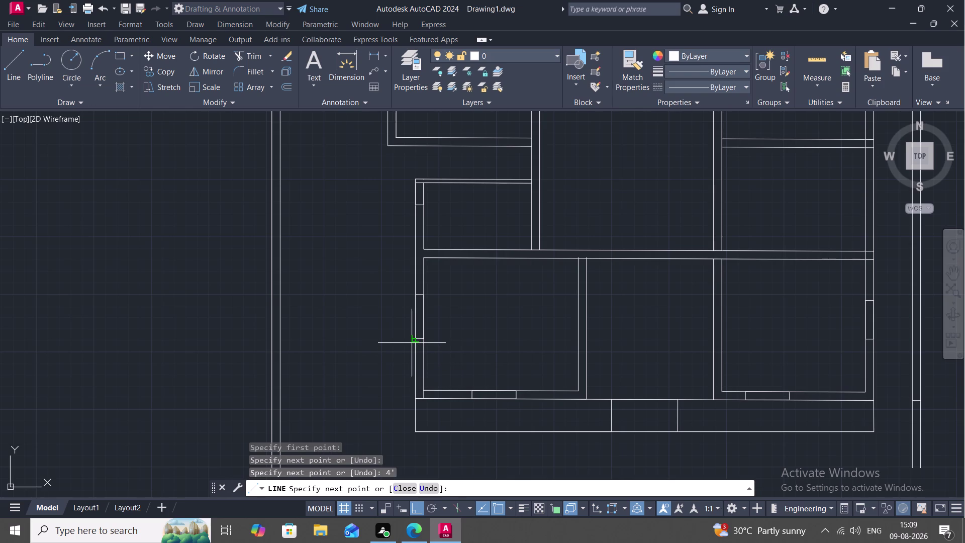
click(413, 340)
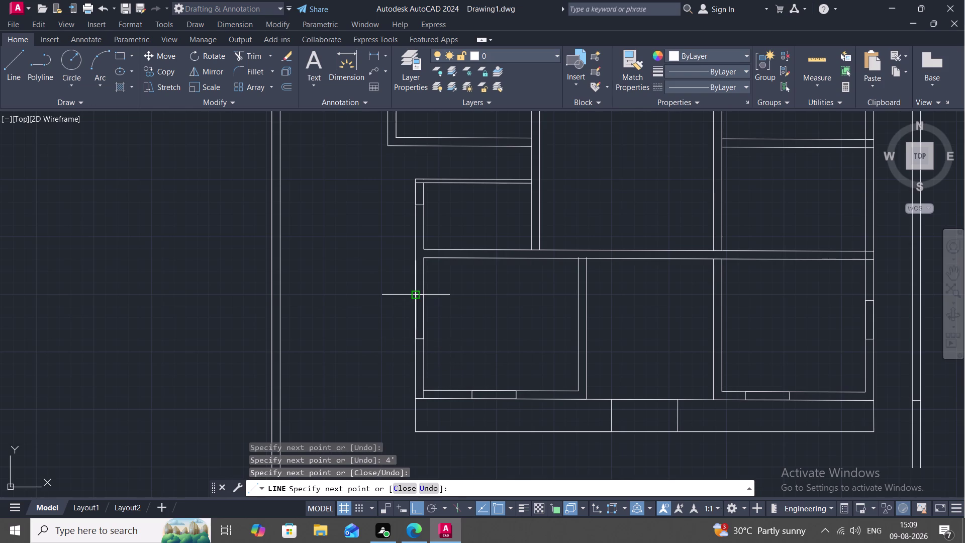
click(417, 298)
key(Escape)
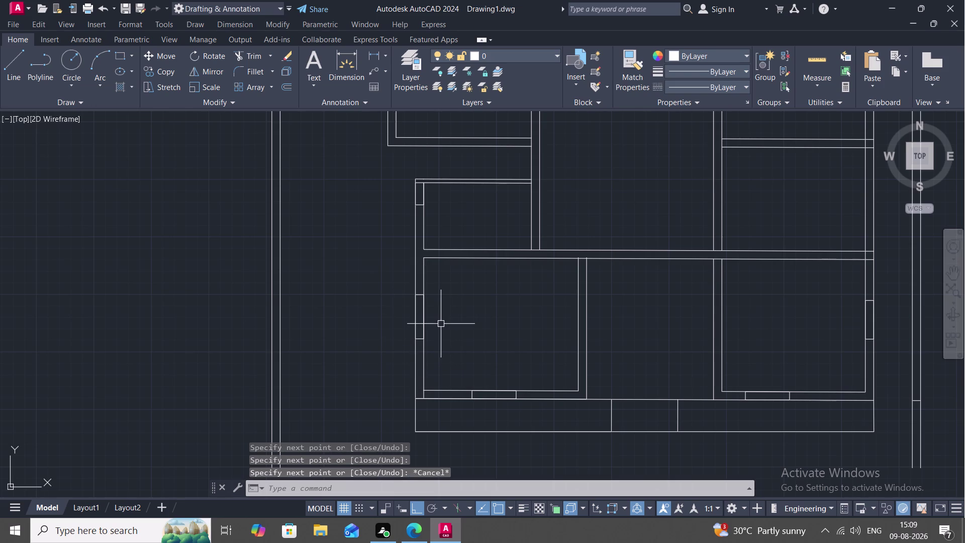
text(O)
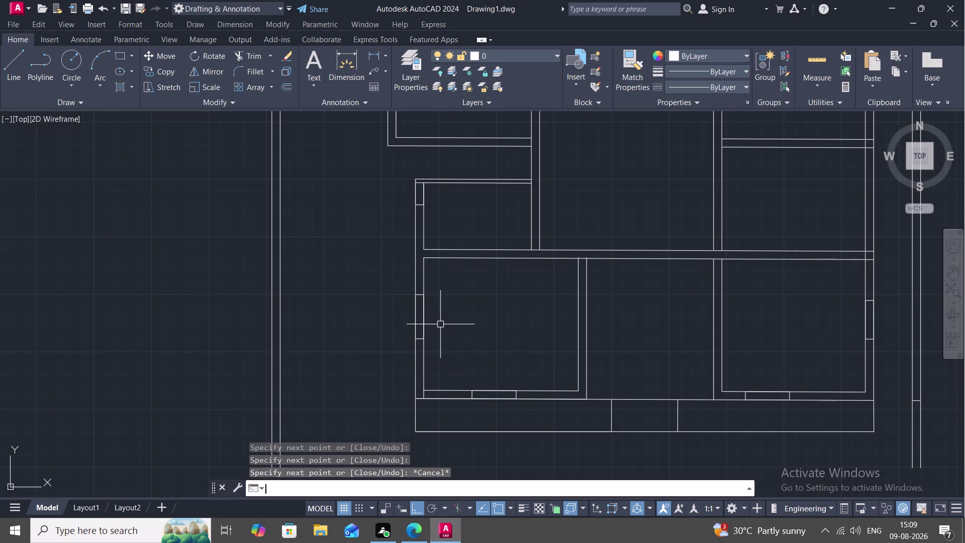
key(space)
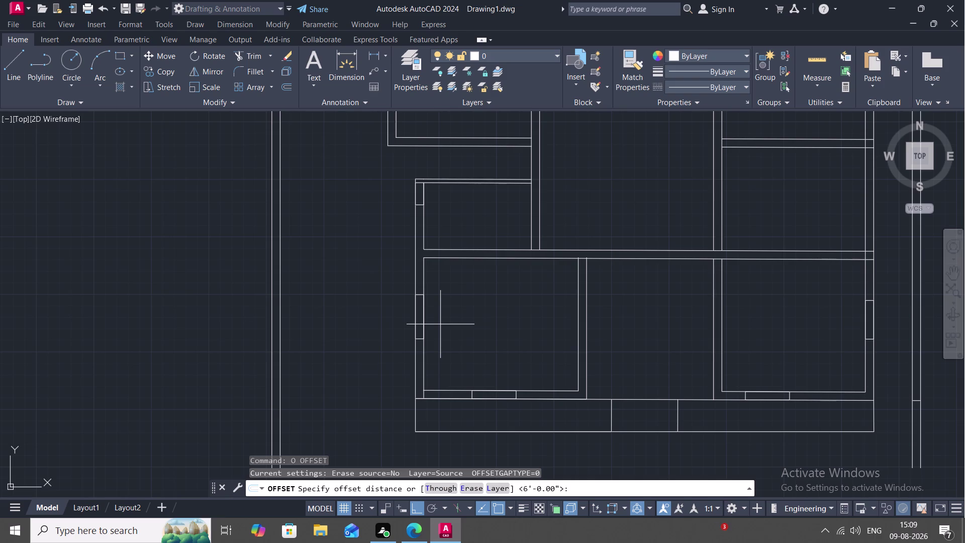
Set the offset distance to 2.5 inches, replacing an abandoned 3.5-inch entry.
key(3)
key(period)
key(5)
text(")
key(space)
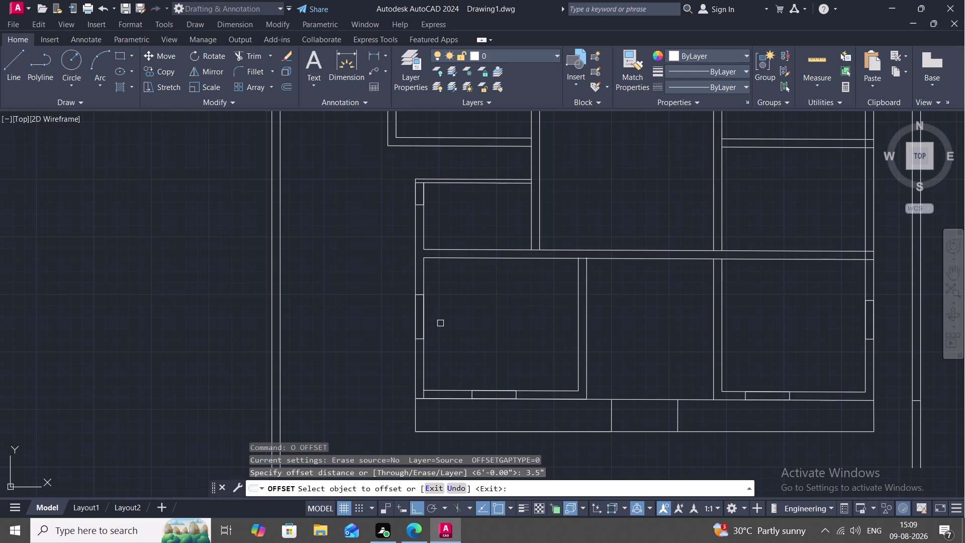
key(Escape)
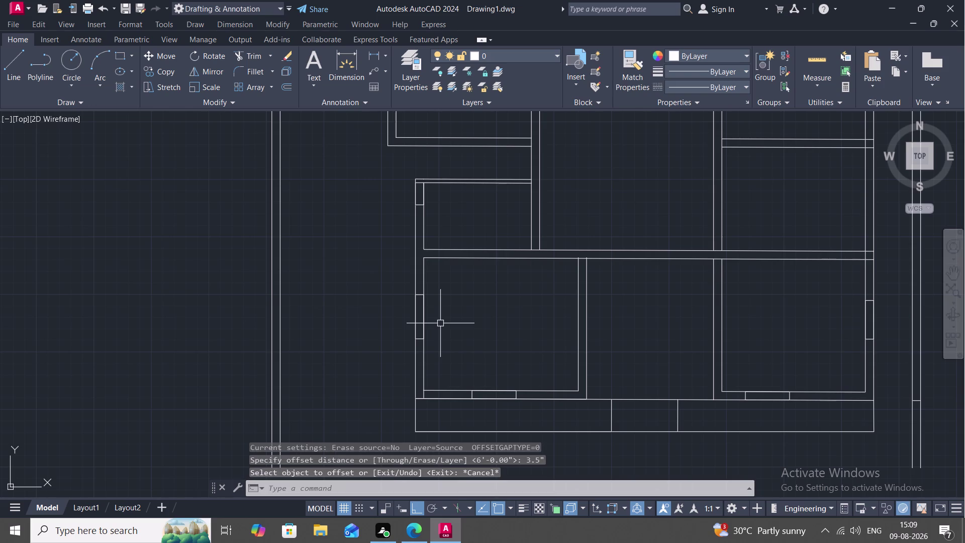
key(o)
key(space)
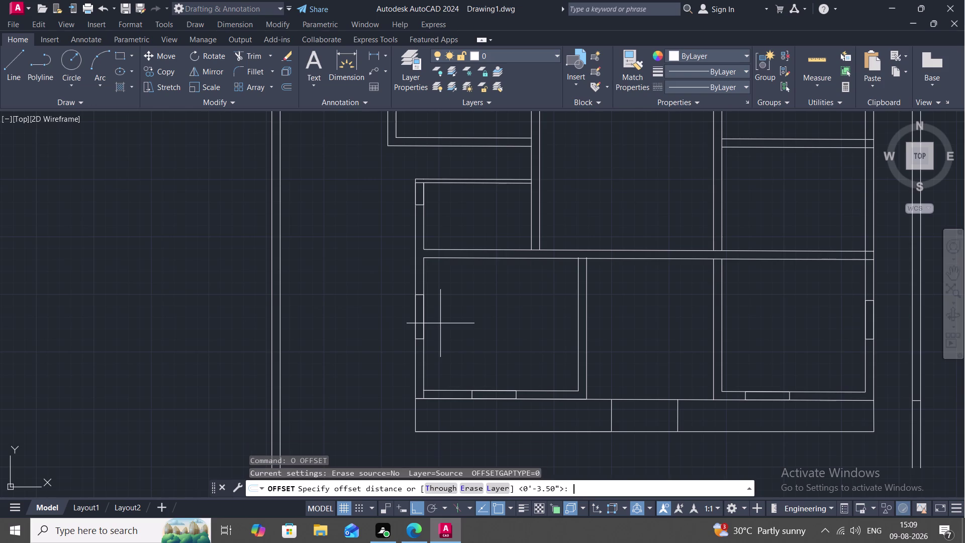
text(2.)
text(5")
key(space)
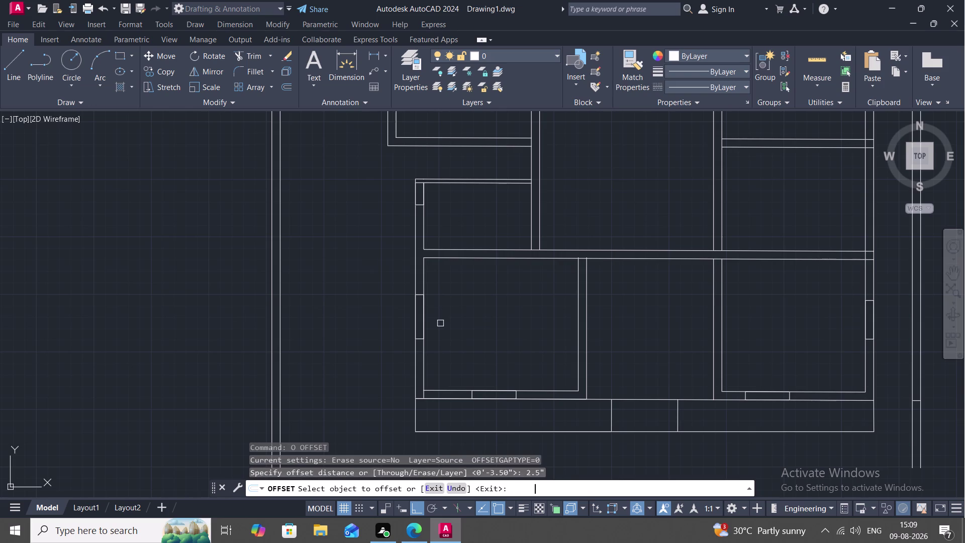
Offset 2.5-inch parallel lines inside the left-wall and lower-left windows.
click(414, 312)
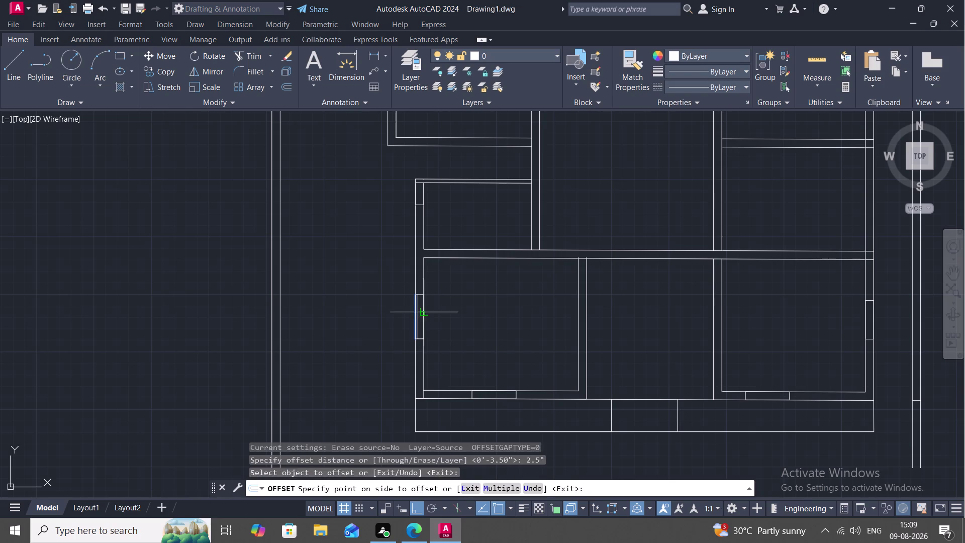
click(420, 315)
click(424, 317)
click(416, 318)
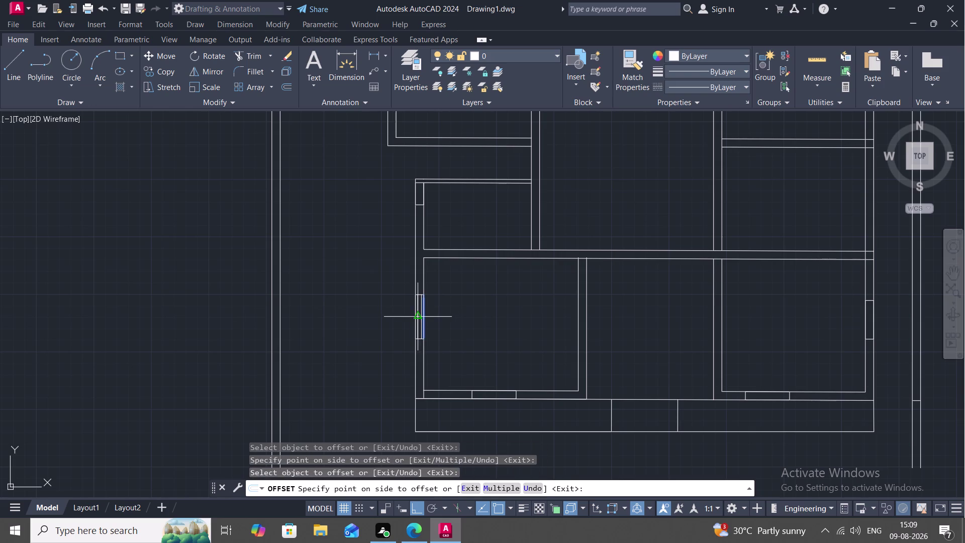
click(499, 390)
click(498, 396)
click(498, 399)
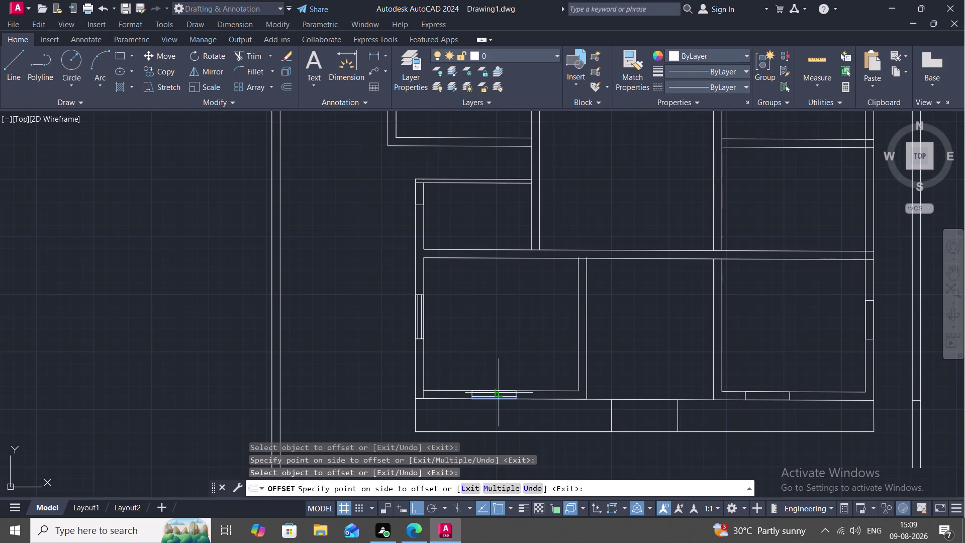
click(497, 392)
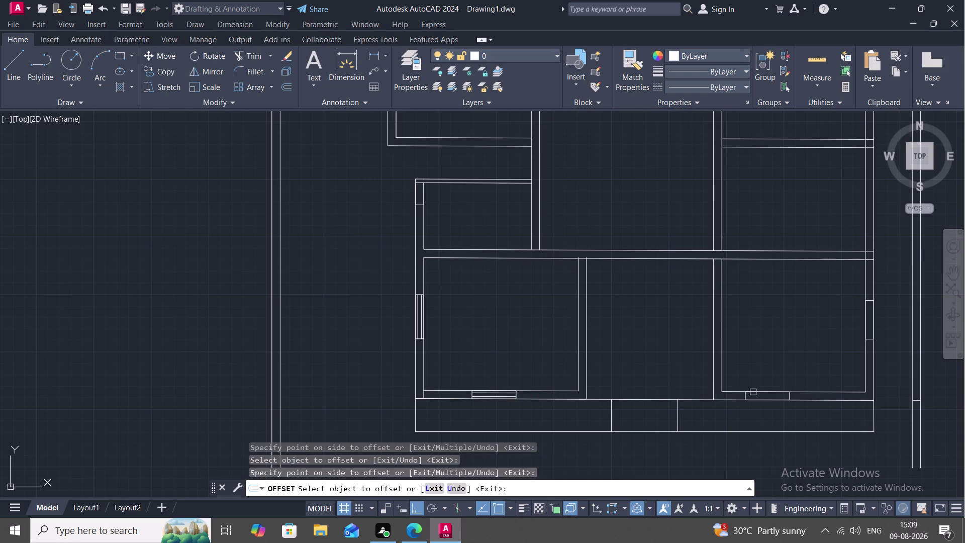
Add 2.5-inch parallel lines inside the lower-right window.
click(756, 391)
click(760, 397)
click(761, 402)
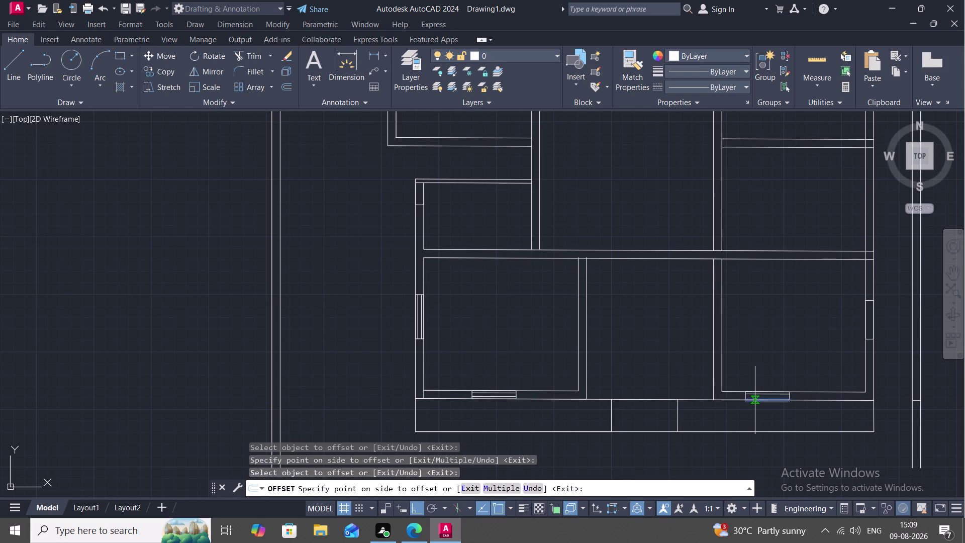
click(755, 400)
click(758, 402)
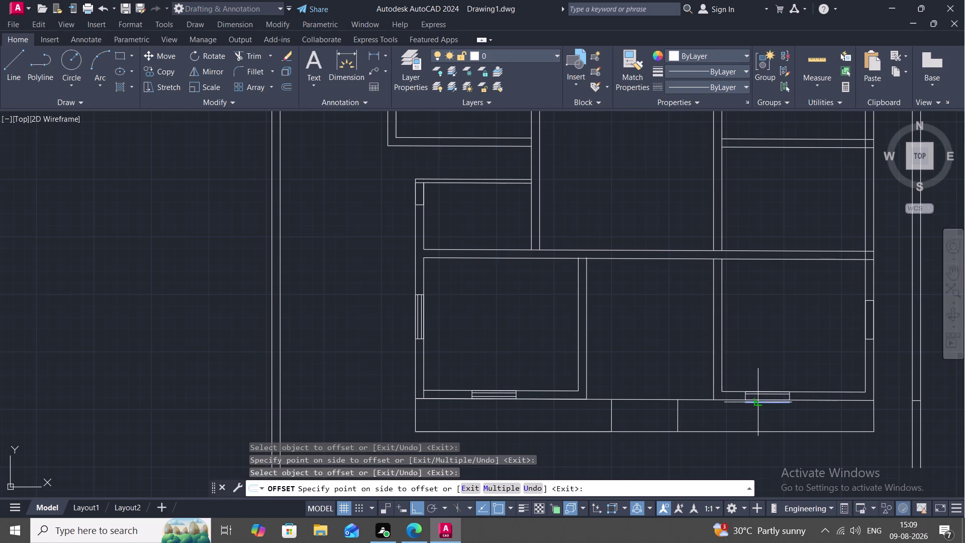
click(757, 394)
Offset 2.5-inch inner lines into the first right-side windows.
scroll(up, 3)
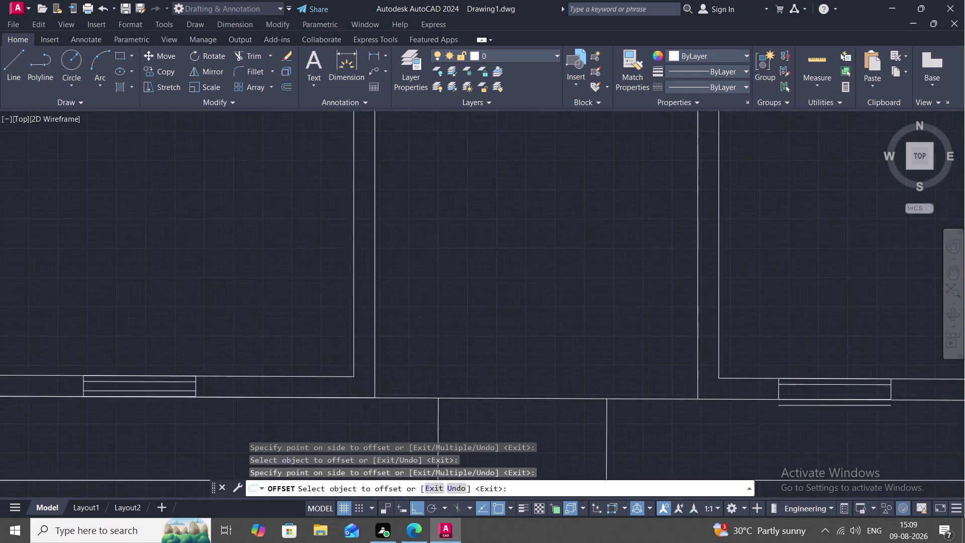
click(846, 398)
click(842, 385)
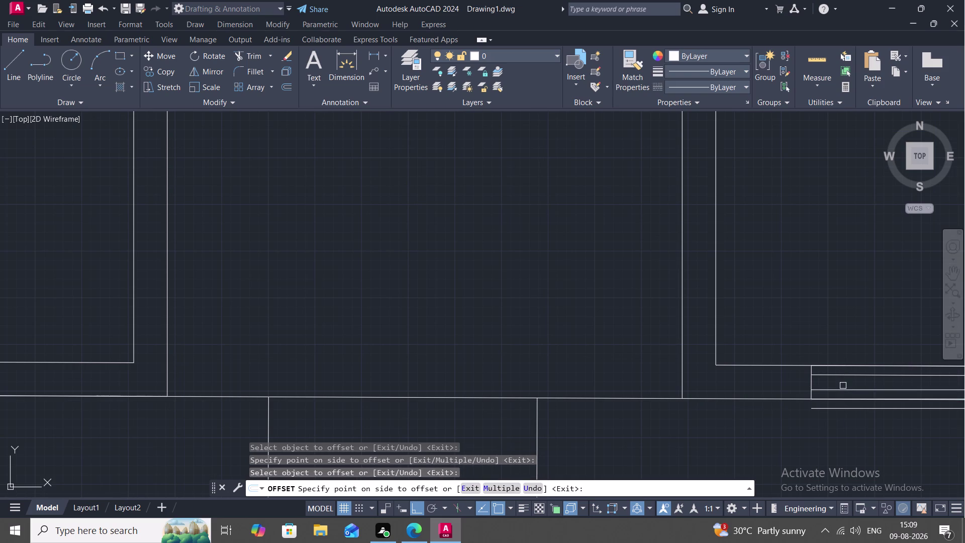
middle_drag(839, 394, 403, 434)
scroll(down, 3)
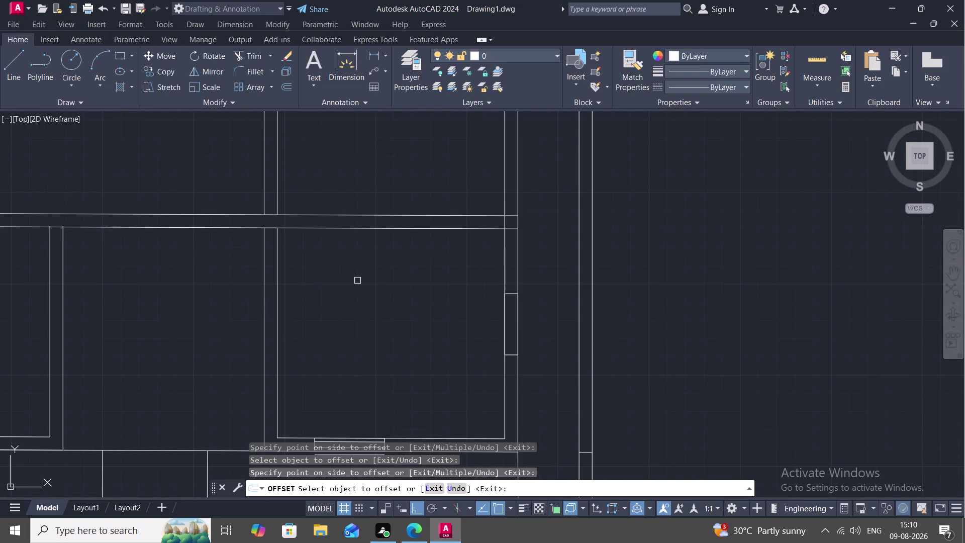
click(505, 318)
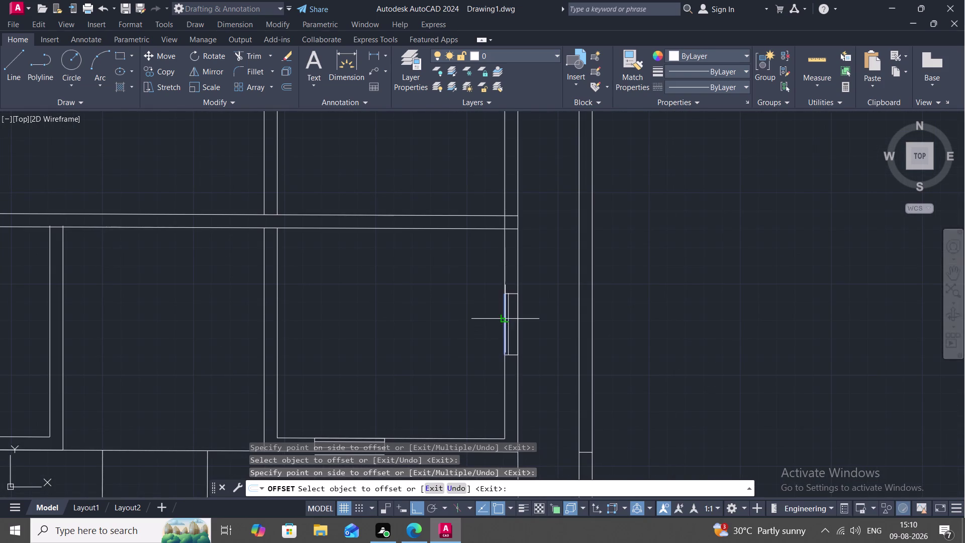
click(514, 321)
click(518, 325)
click(509, 330)
Add parallel inner lines to the remaining windows along the right wall.
scroll(down, 3)
middle_drag(484, 193, 466, 350)
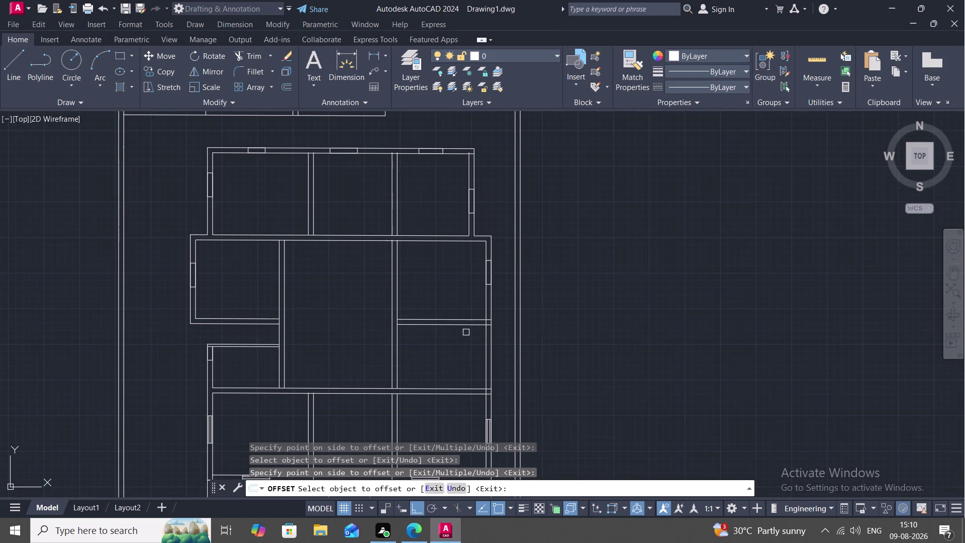
click(487, 273)
click(492, 274)
scroll(up, 3)
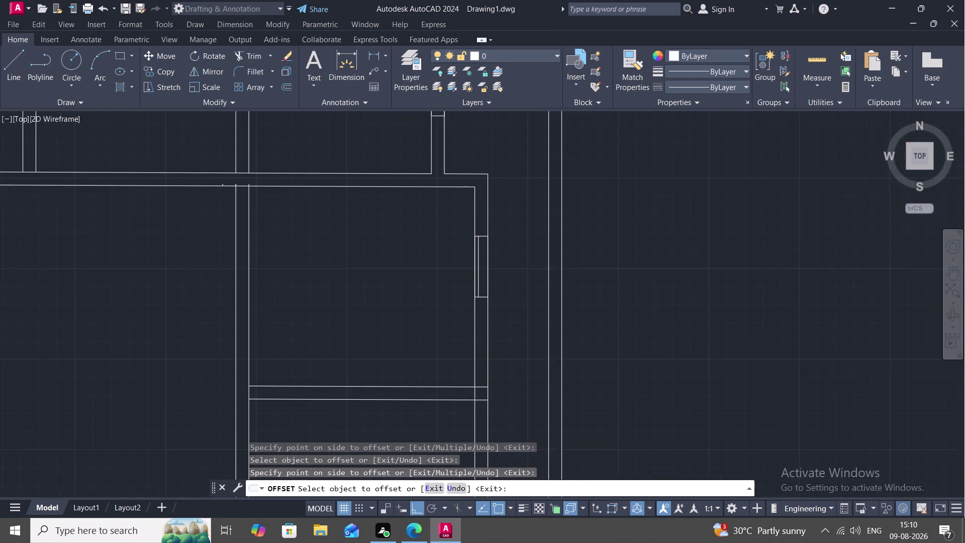
click(486, 271)
click(474, 276)
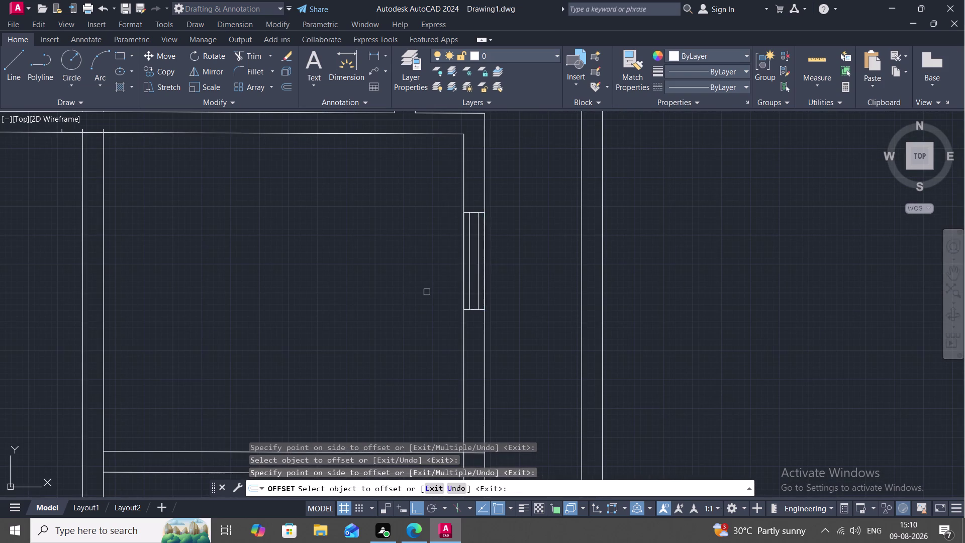
scroll(down, 3)
middle_drag(426, 256, 525, 519)
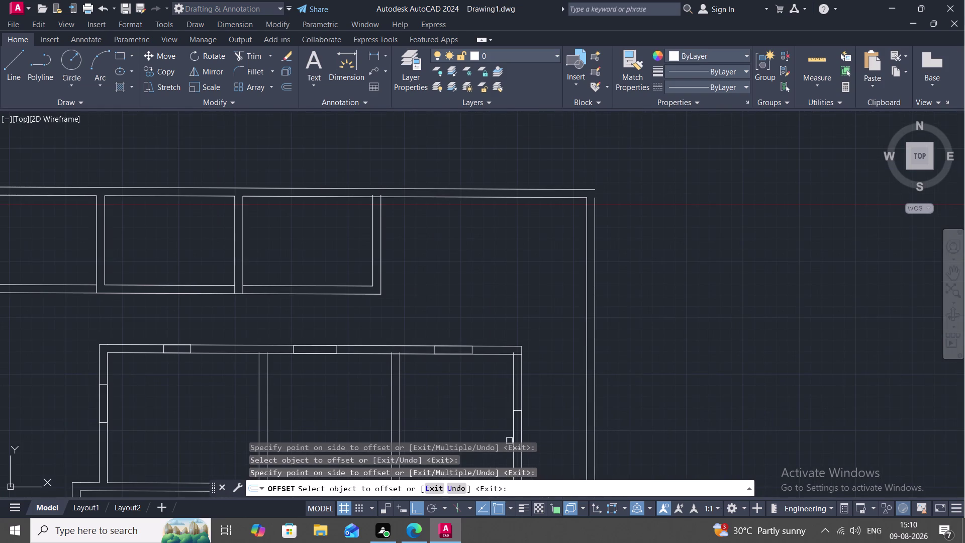
middle_drag(509, 430, 485, 386)
scroll(up, 3)
click(499, 390)
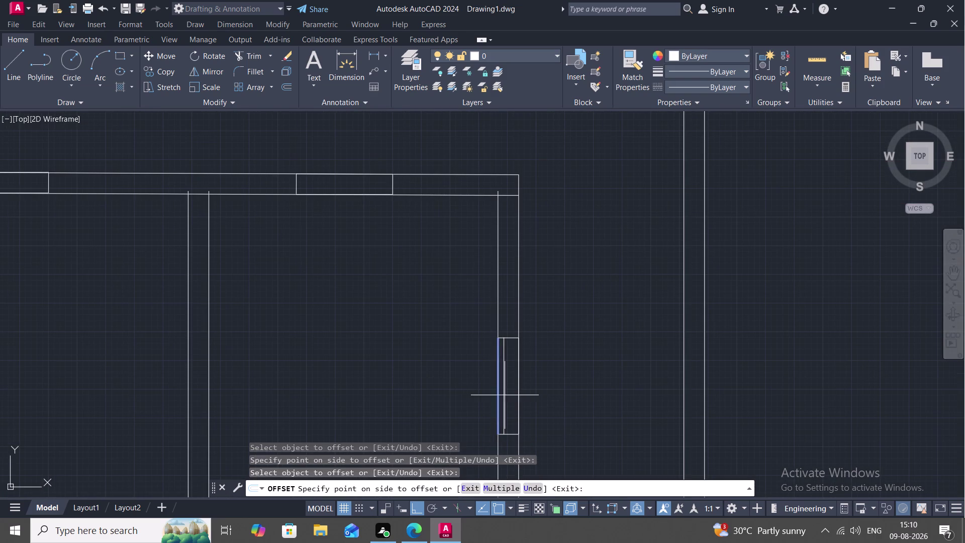
click(506, 396)
click(521, 405)
click(508, 406)
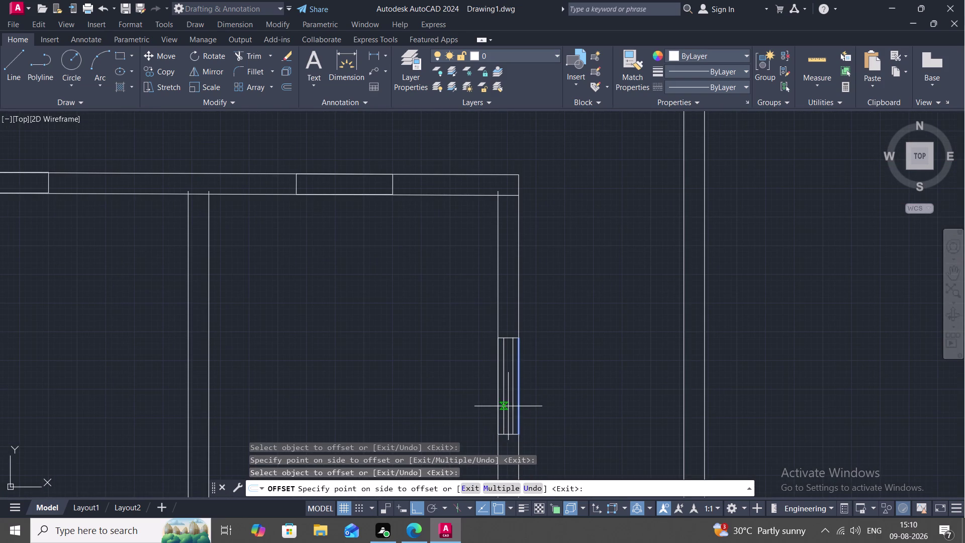
Offset inner lines into the top wall windows, including the middle and top-left ones.
middle_drag(379, 285, 430, 343)
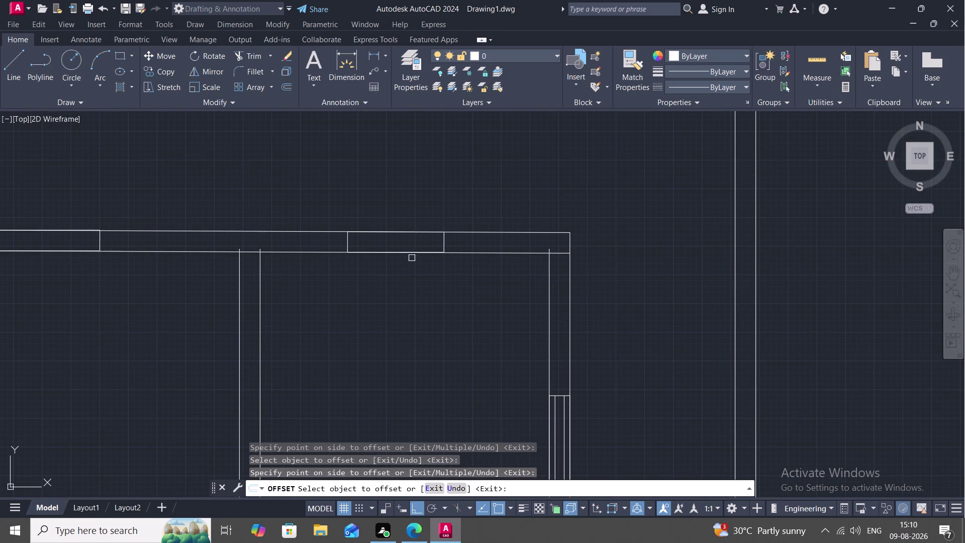
click(412, 251)
click(417, 247)
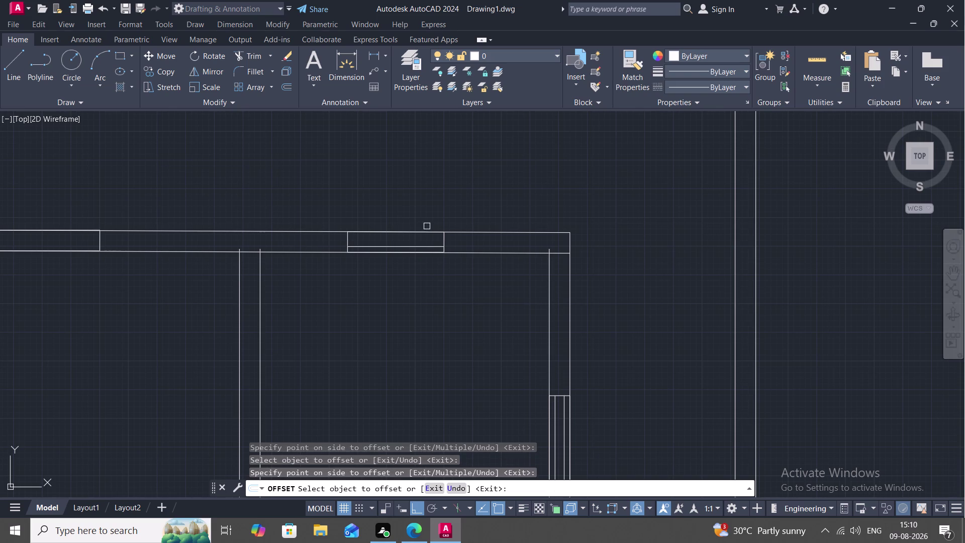
click(426, 233)
click(429, 241)
scroll(down, 3)
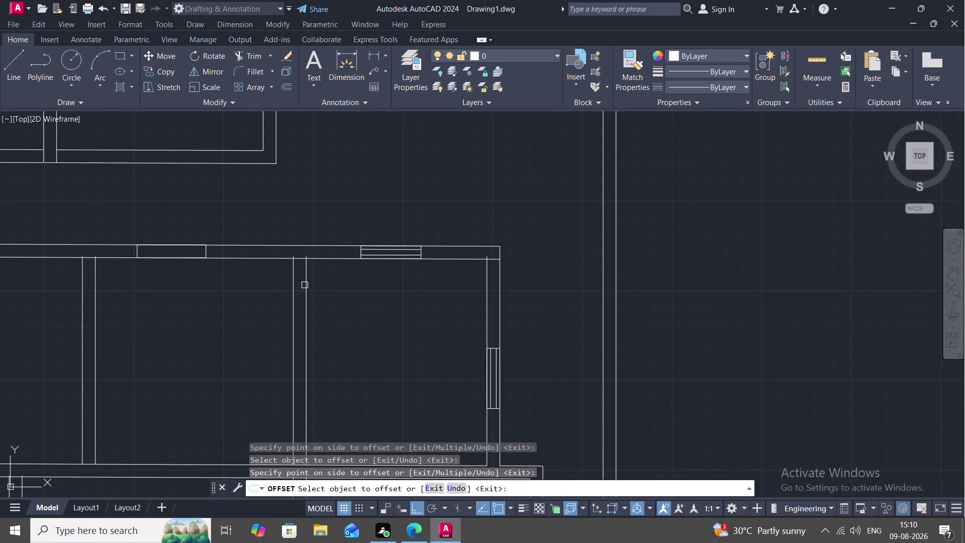
middle_drag(277, 276, 623, 327)
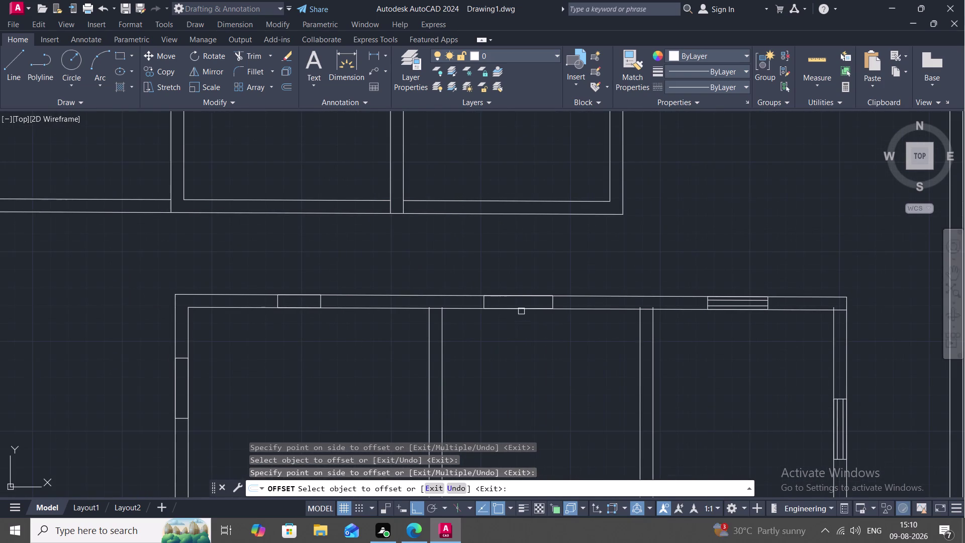
click(522, 307)
click(522, 304)
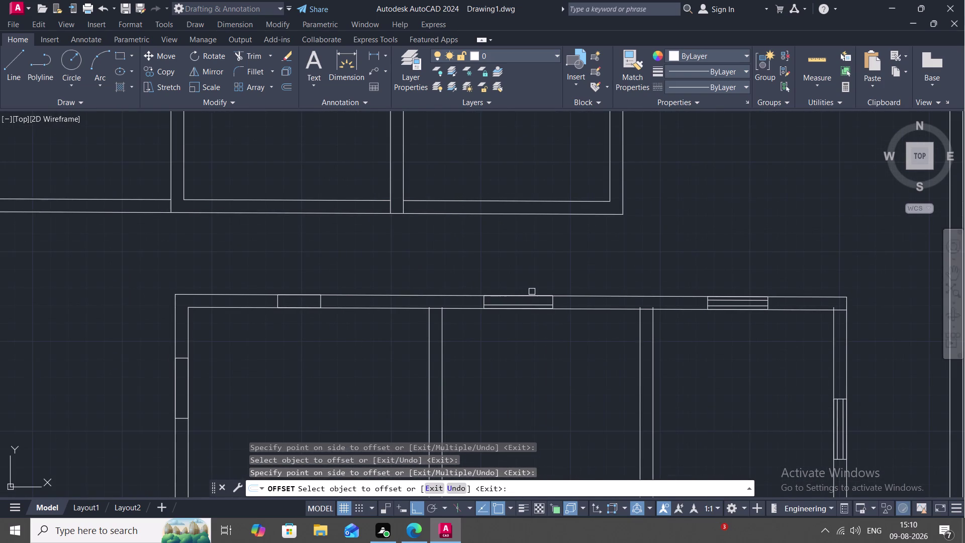
click(531, 295)
click(528, 301)
middle_drag(327, 308, 431, 306)
click(410, 305)
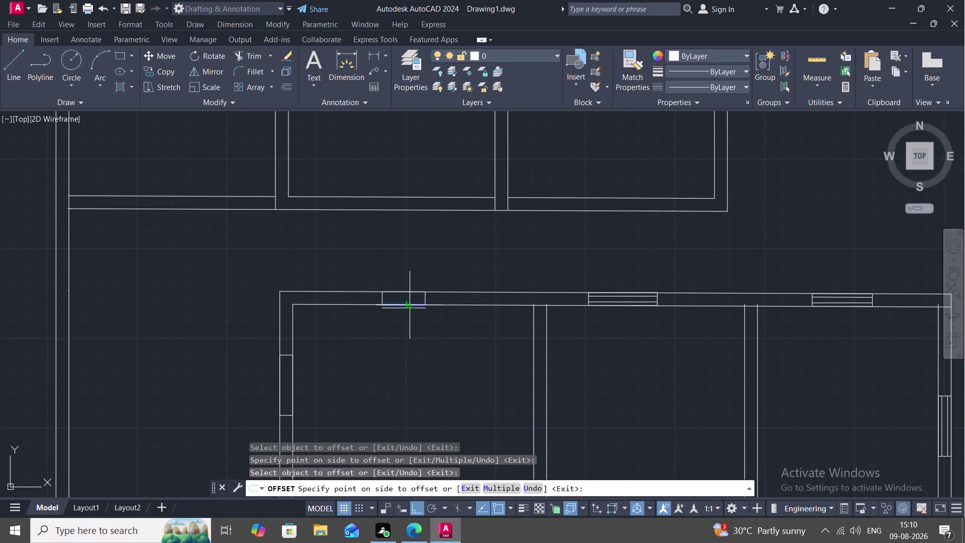
click(400, 295)
click(412, 292)
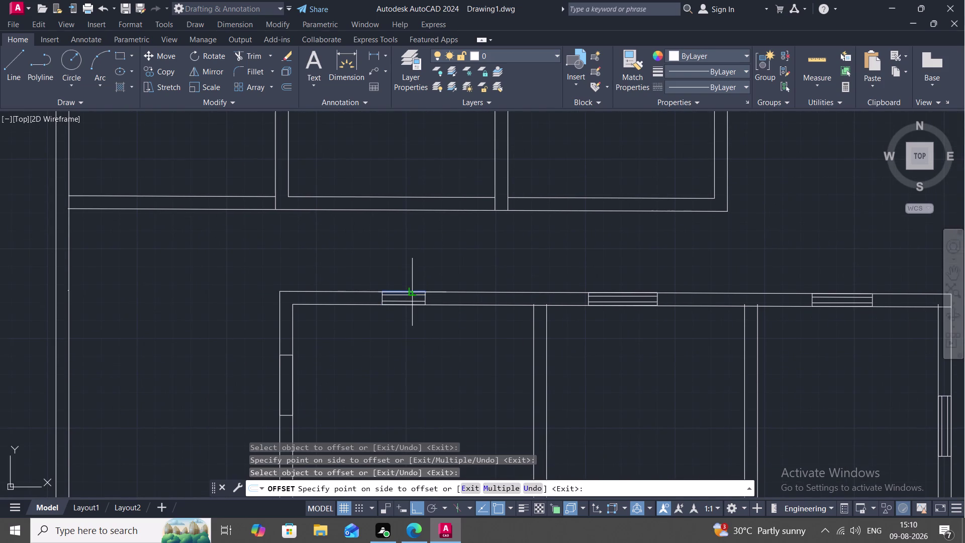
click(413, 295)
Offset inner lines into the upper and lower left wall windows.
scroll(down, 3)
middle_drag(379, 338, 469, 283)
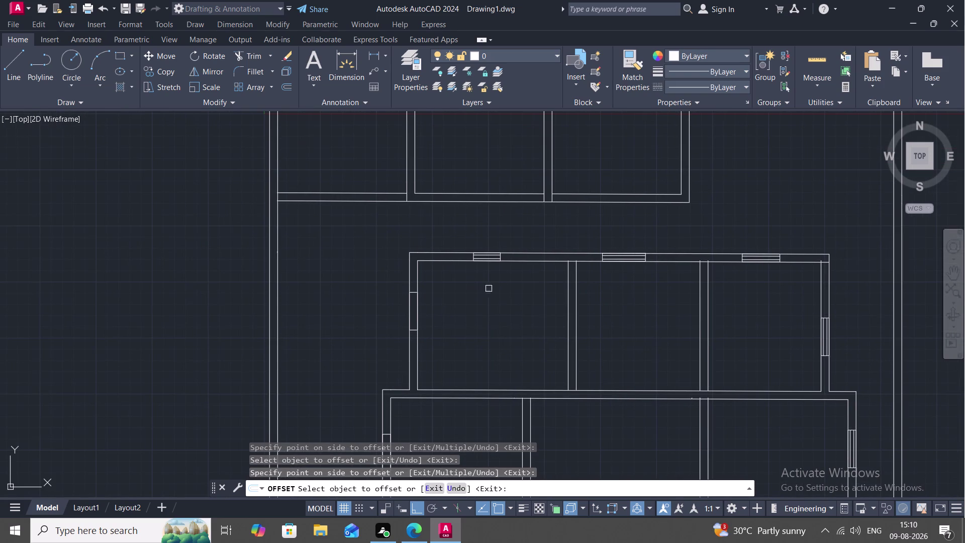
click(410, 311)
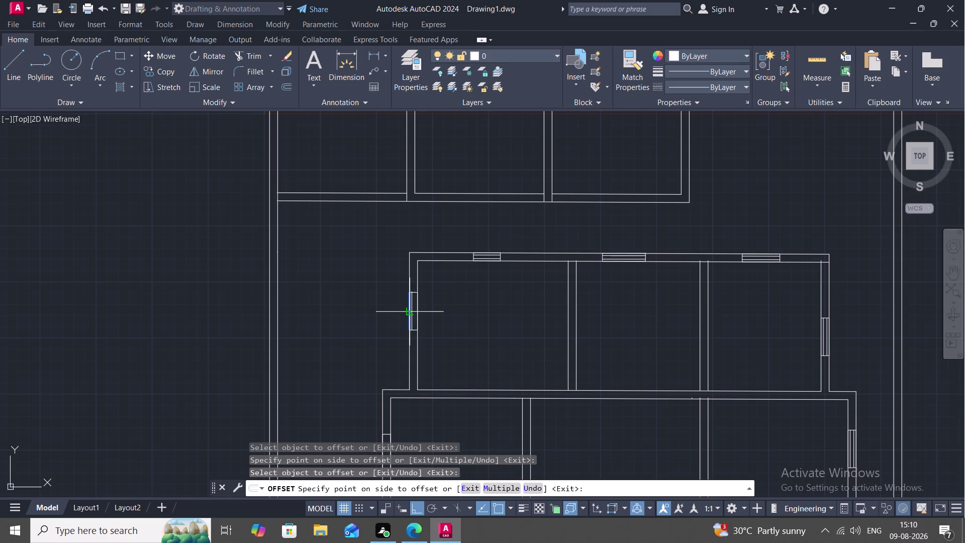
click(415, 313)
click(417, 314)
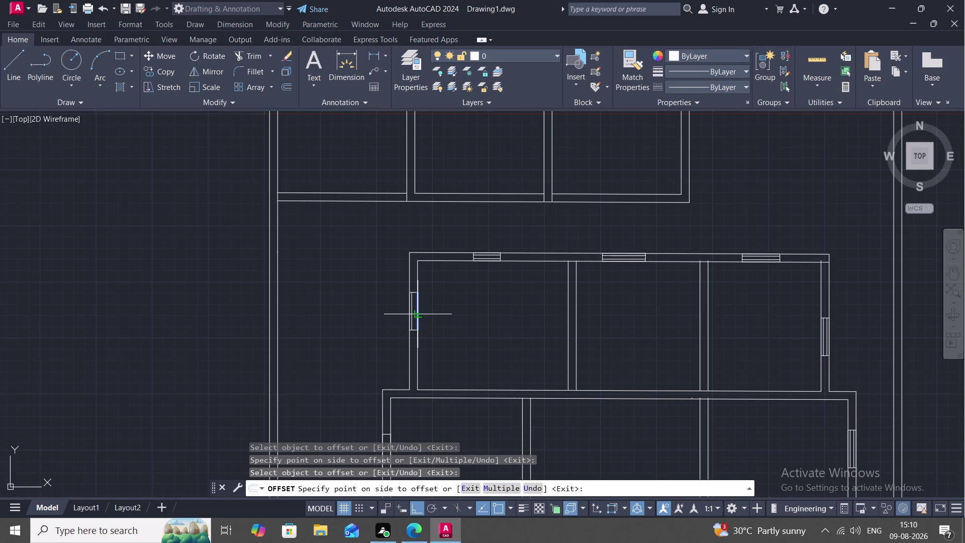
click(412, 319)
middle_drag(410, 392, 440, 321)
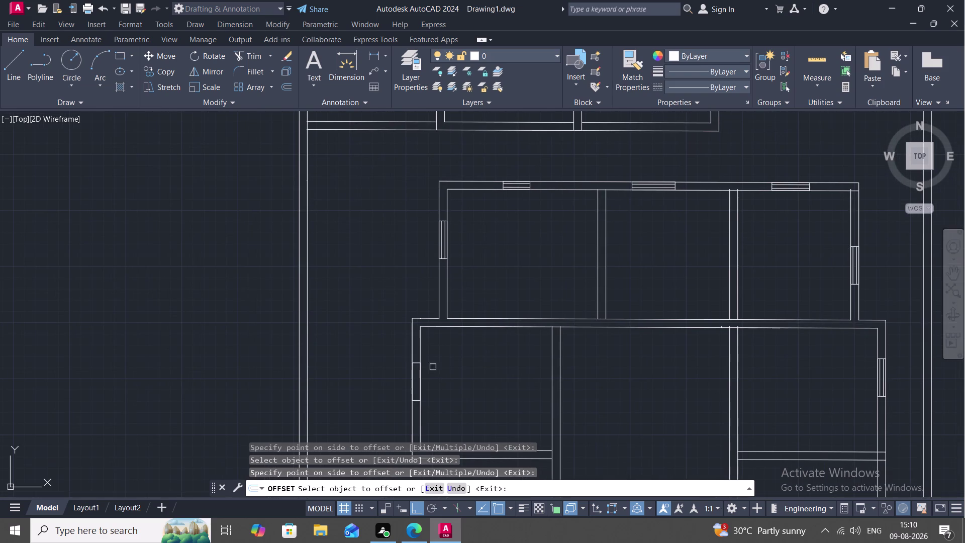
click(413, 382)
click(421, 384)
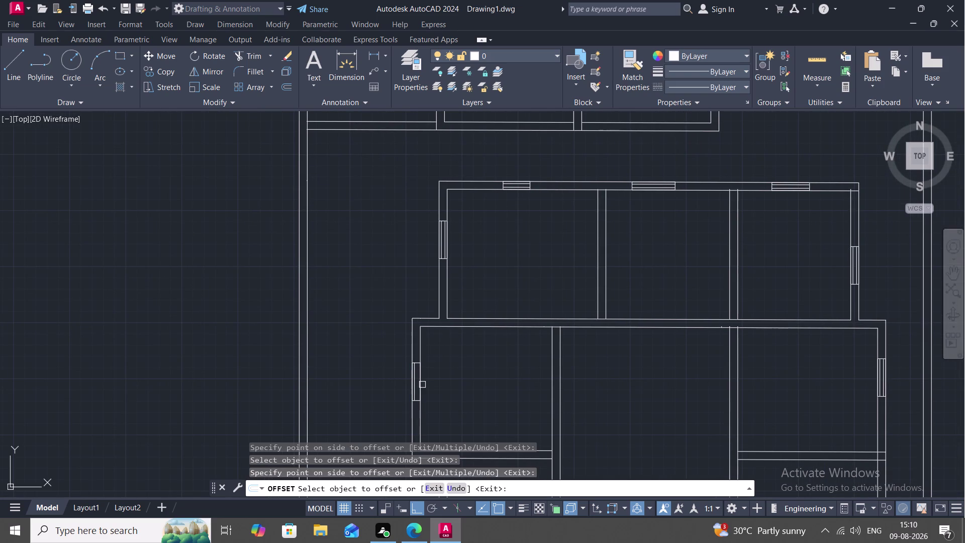
click(420, 384)
click(411, 392)
Offset inner lines into the small side window, zoom out, and end OFFSET.
scroll(down, 3)
middle_drag(407, 416, 428, 327)
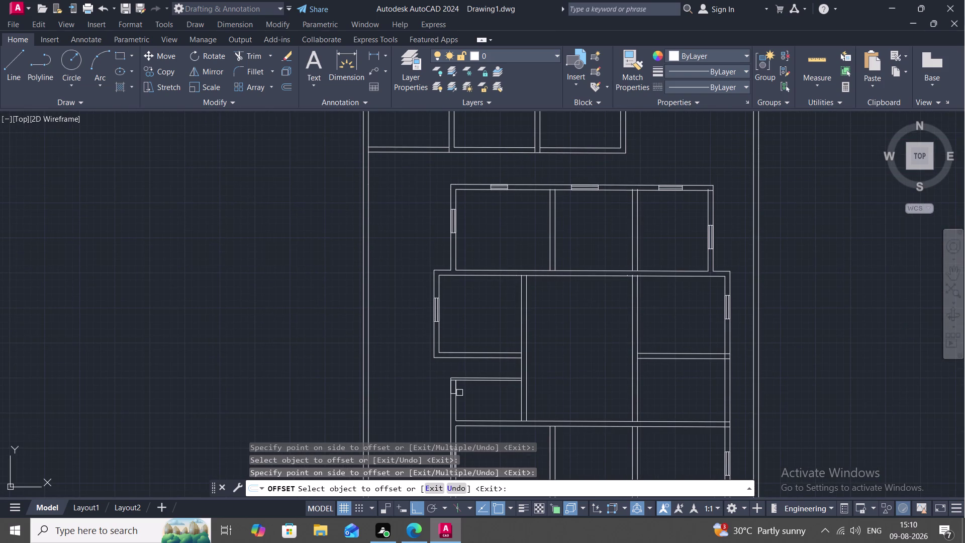
scroll(up, 3)
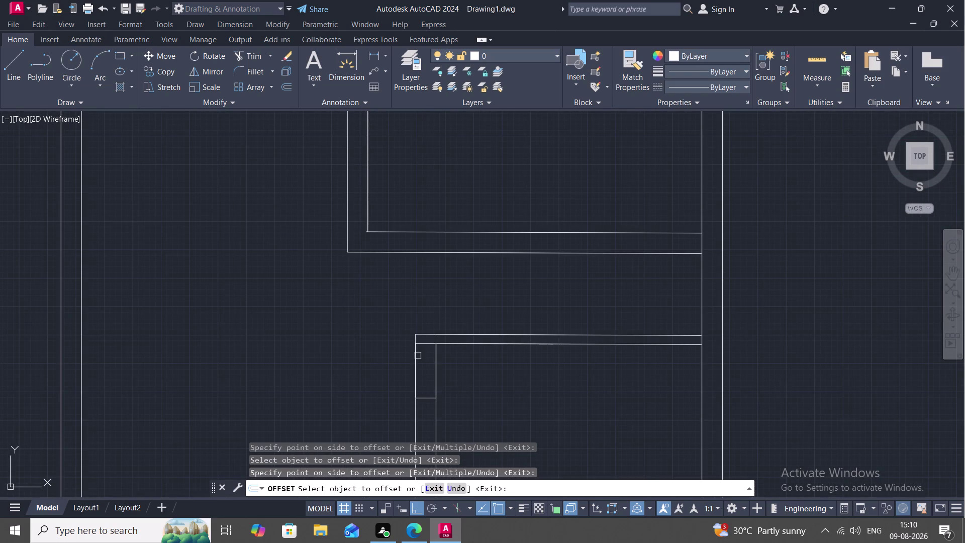
click(415, 358)
click(425, 366)
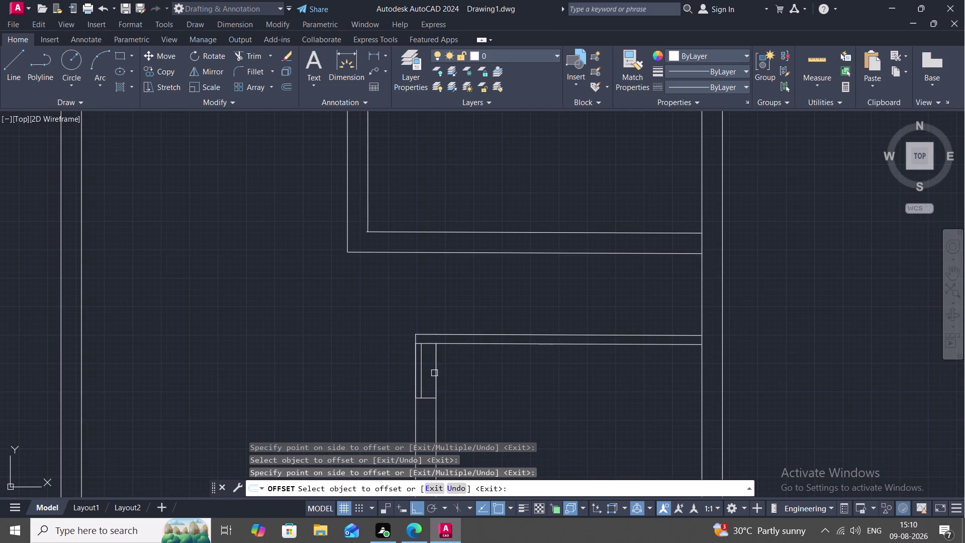
click(435, 374)
click(426, 374)
scroll(down, 3)
middle_drag(487, 396, 477, 386)
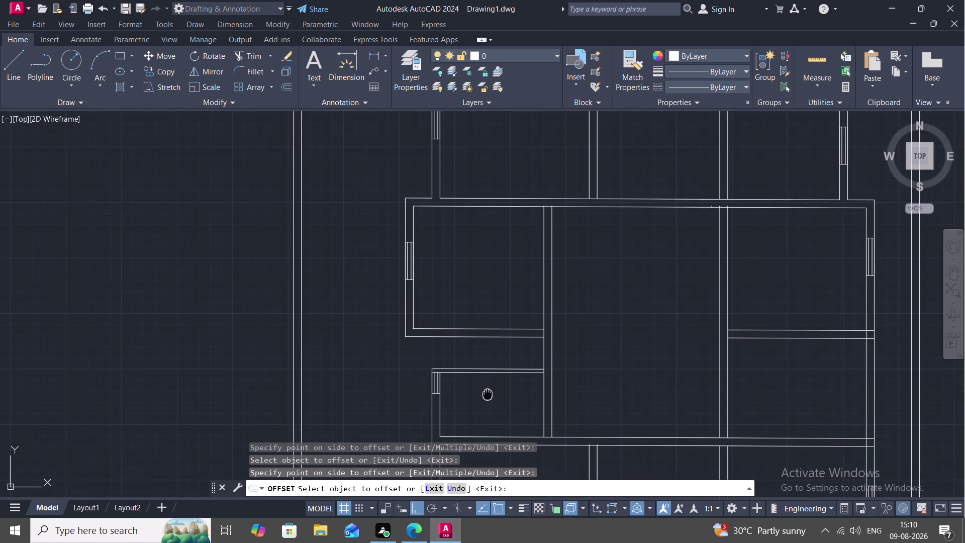
middle_drag(477, 386, 420, 297)
scroll(down, 3)
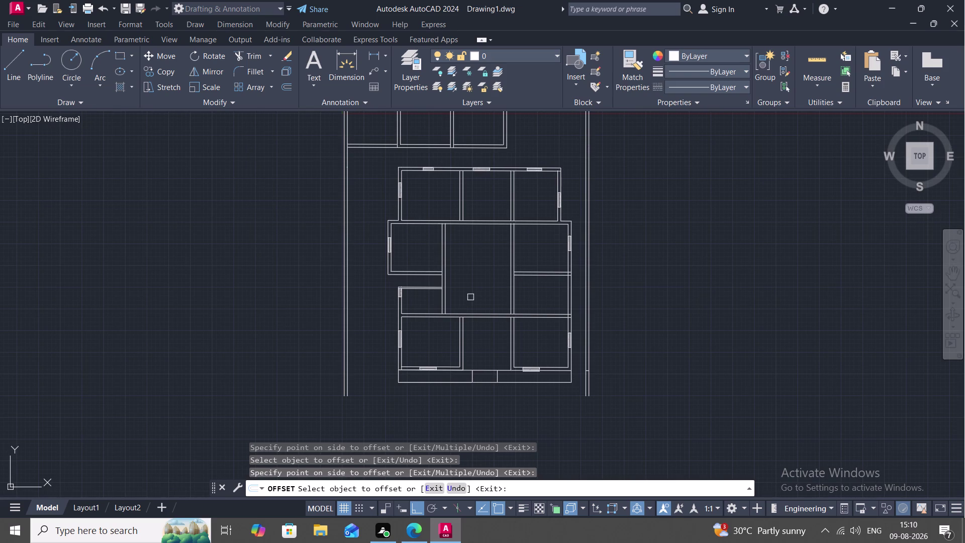
middle_drag(474, 294, 469, 403)
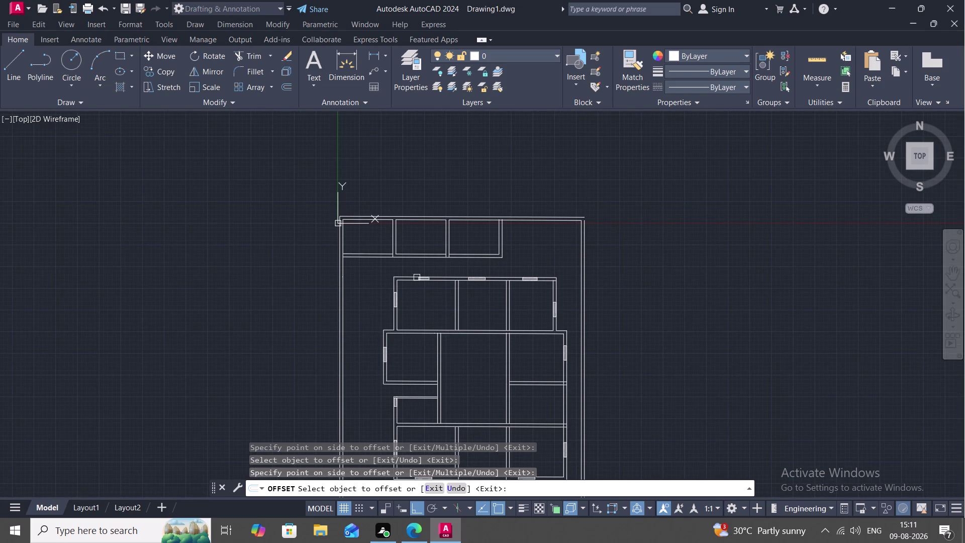
key(Escape)
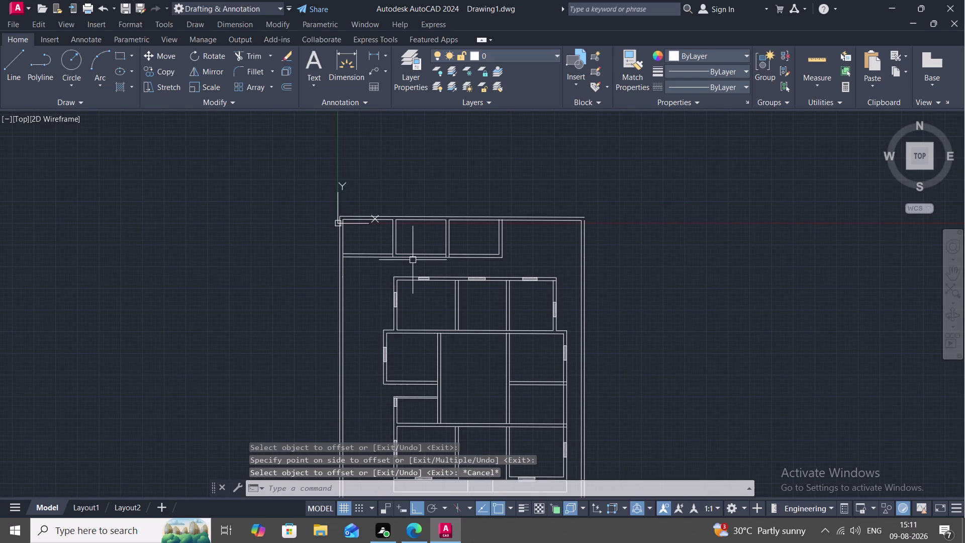
Draw a 2'6" window opening outline in the first top room's lower wall.
scroll(up, 3)
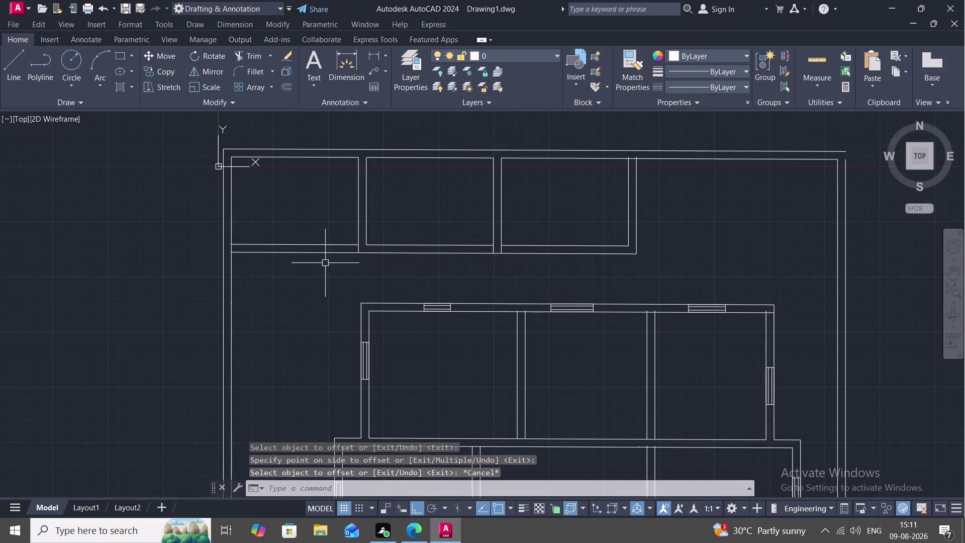
text(L)
key(space)
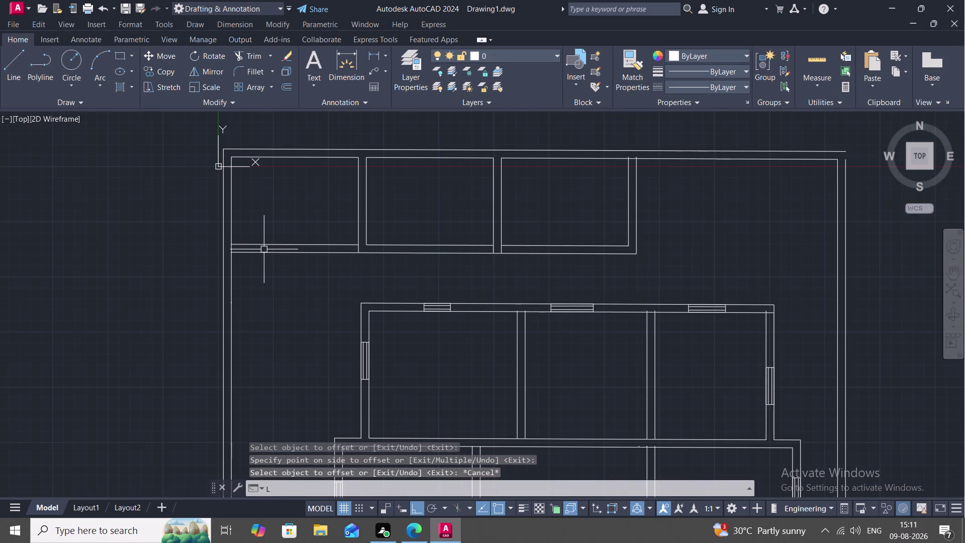
click(272, 246)
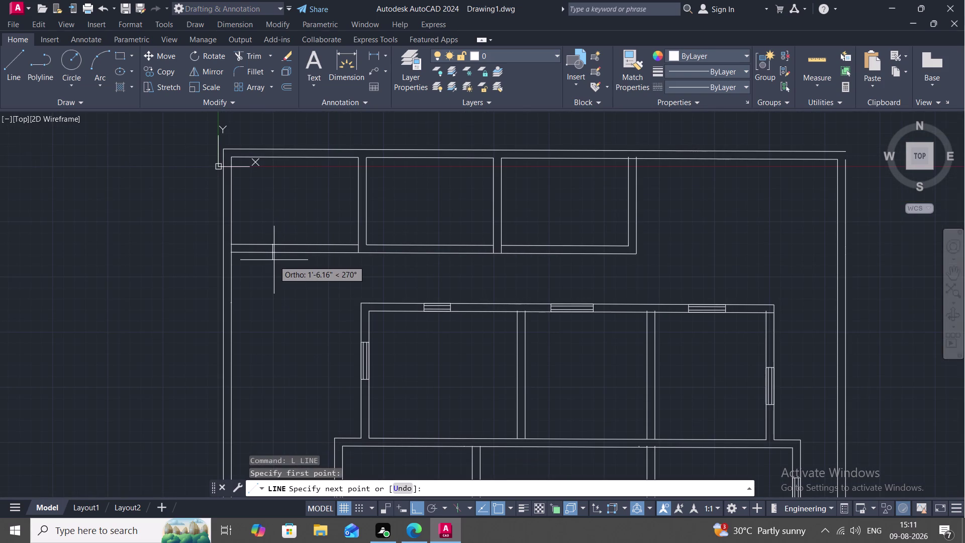
click(274, 253)
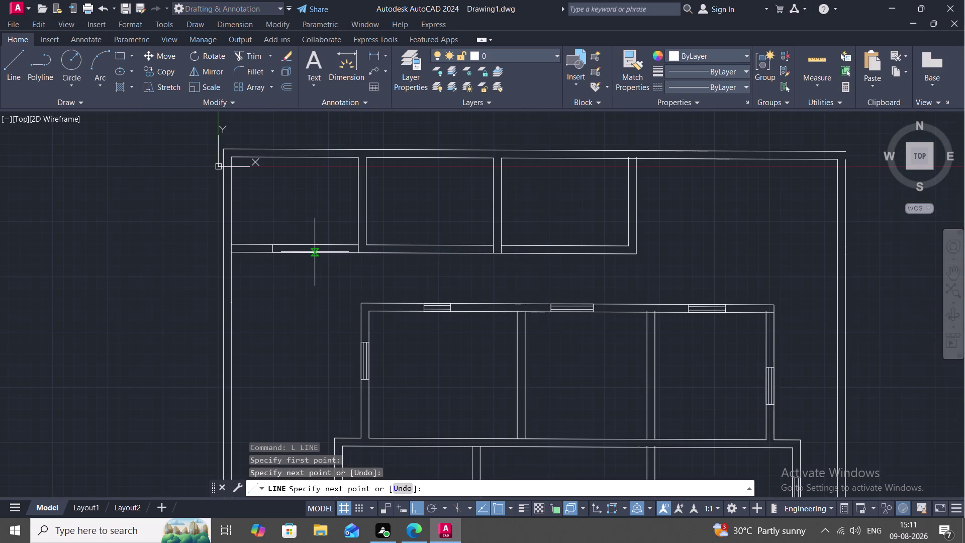
text(2')
text(6")
key(space)
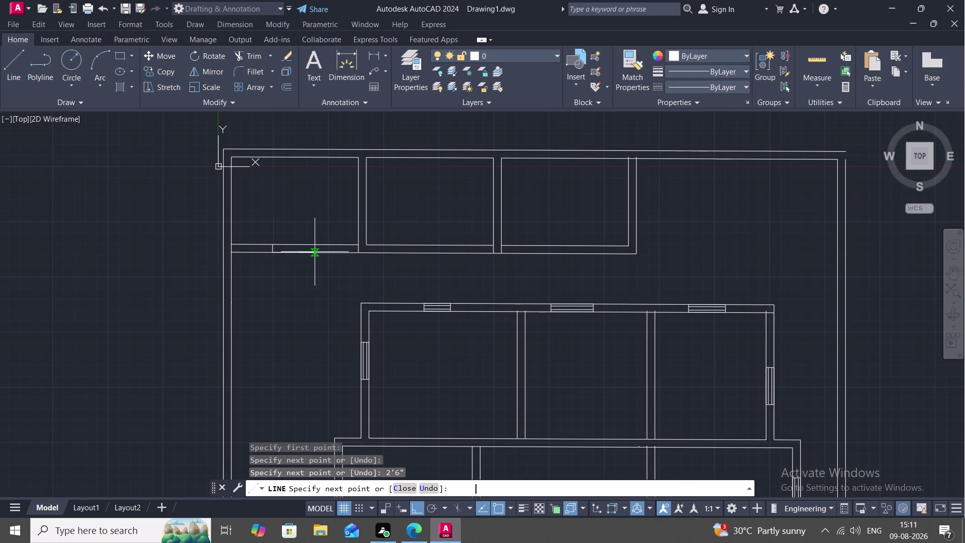
click(300, 246)
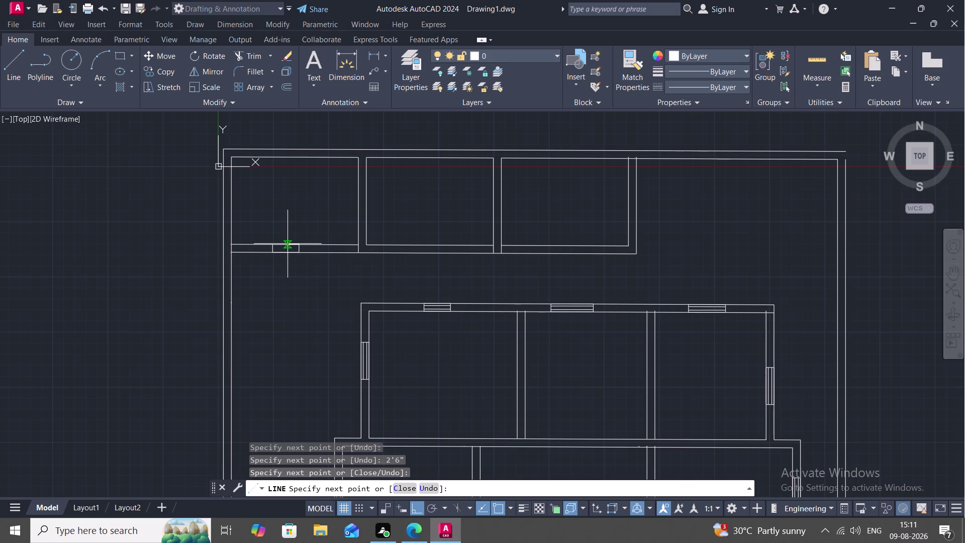
click(271, 244)
key(space)
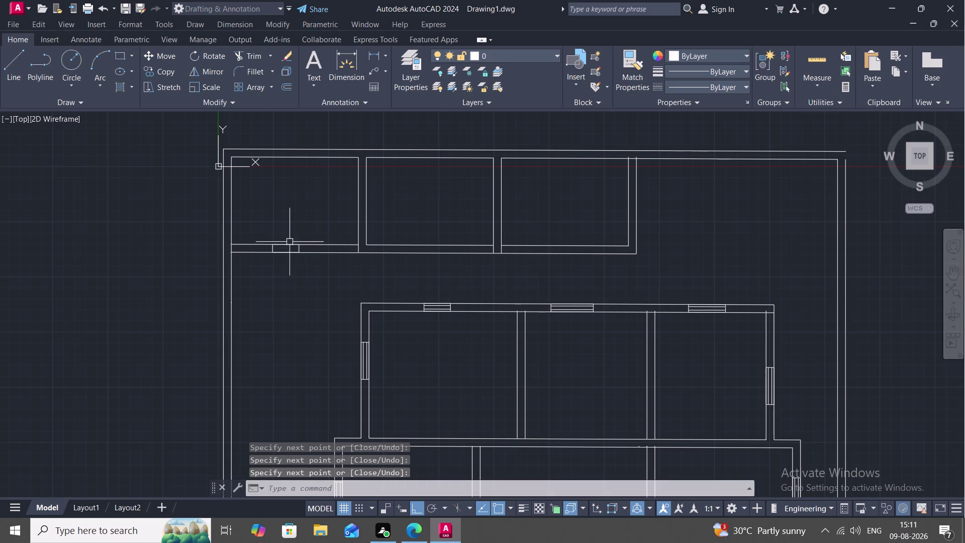
Draw a matching 2'6" opening outline in the second room's lower wall.
key(space)
click(388, 246)
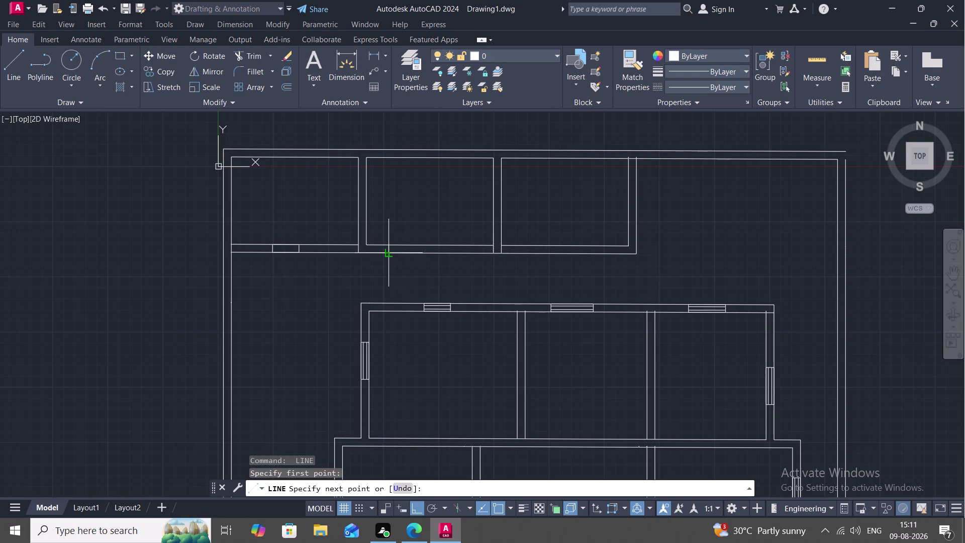
click(387, 255)
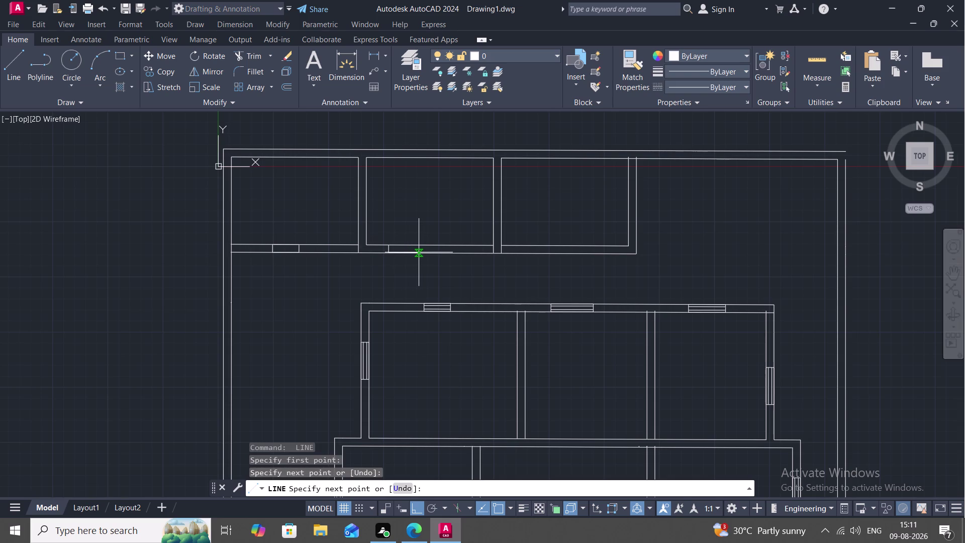
text(2'6")
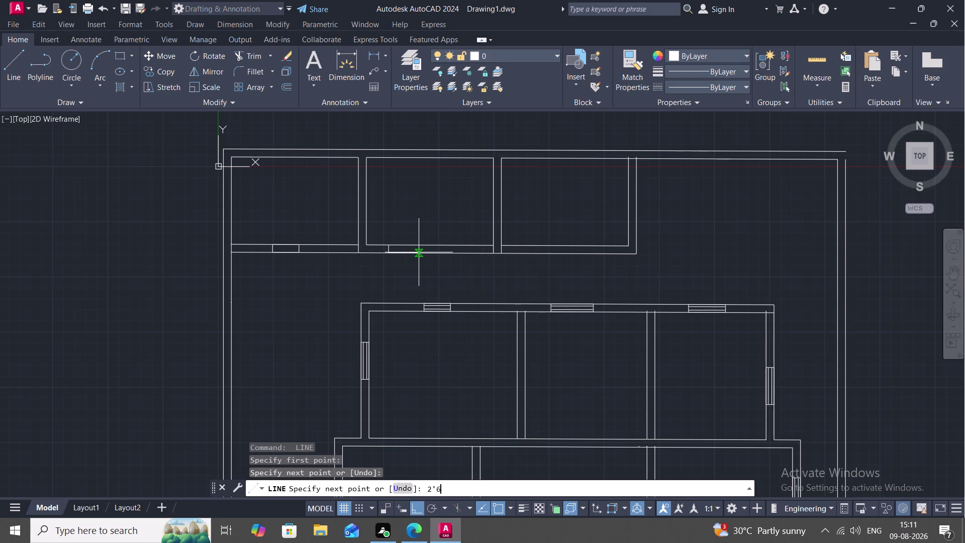
key(space)
click(418, 243)
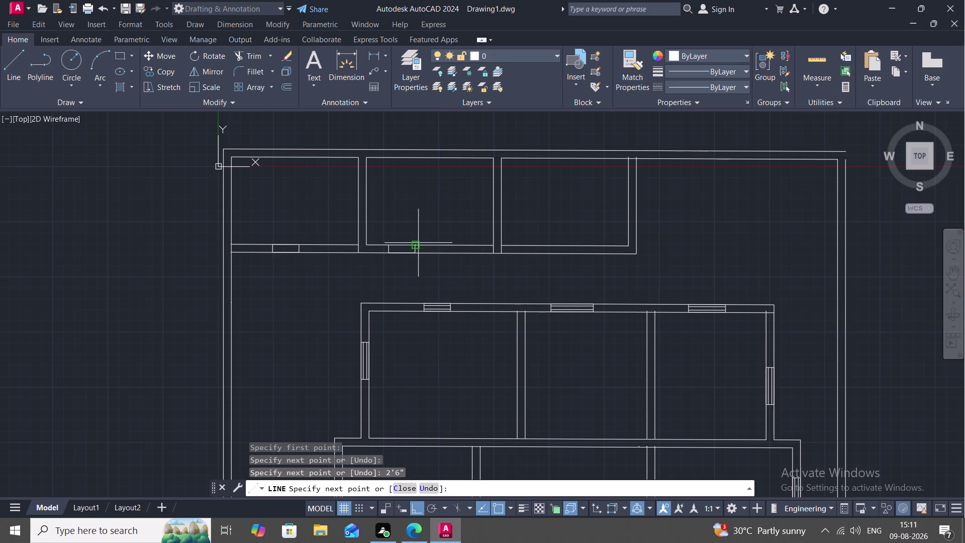
click(388, 250)
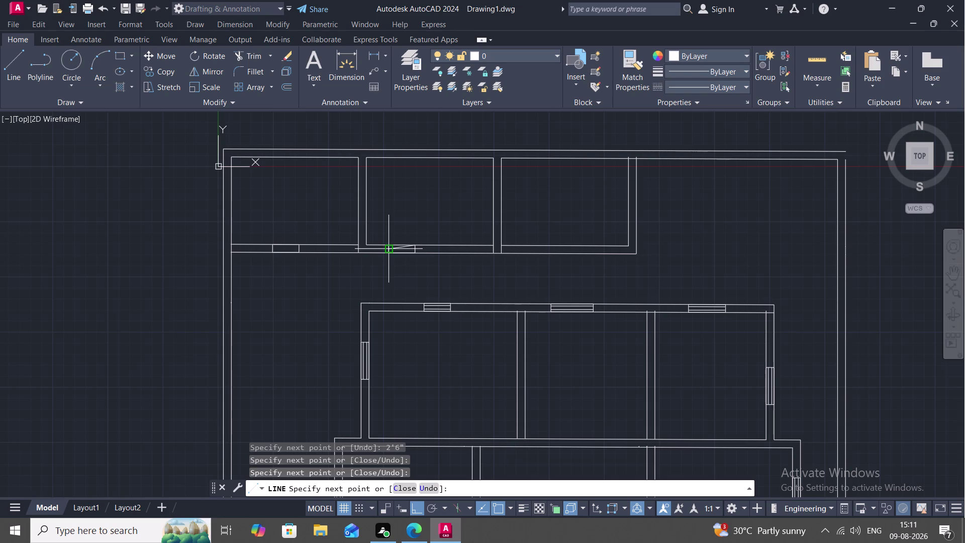
scroll(up, 3)
key(Escape)
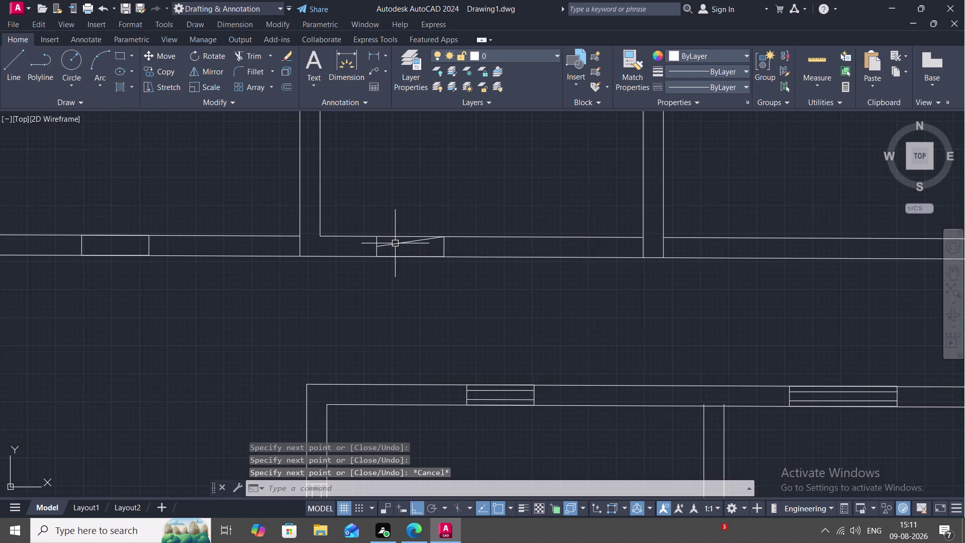
Erase the stray window line and redraw the second window's edge line.
click(395, 243)
key(Delete)
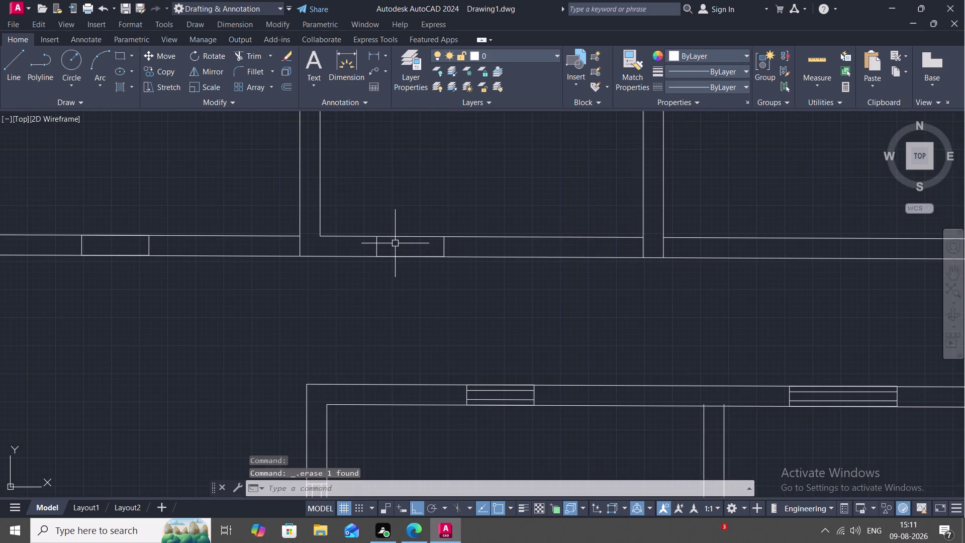
key(space)
key(Escape)
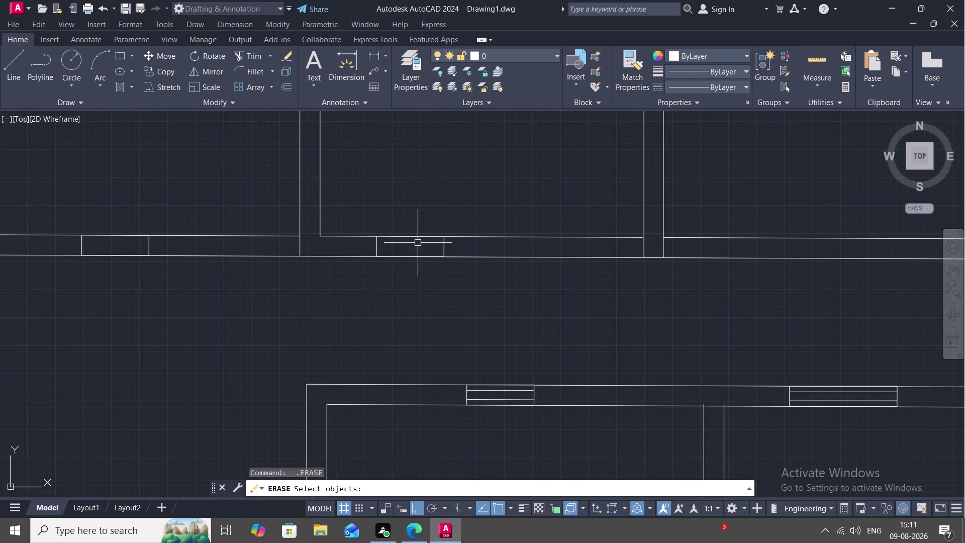
key(l)
key(space)
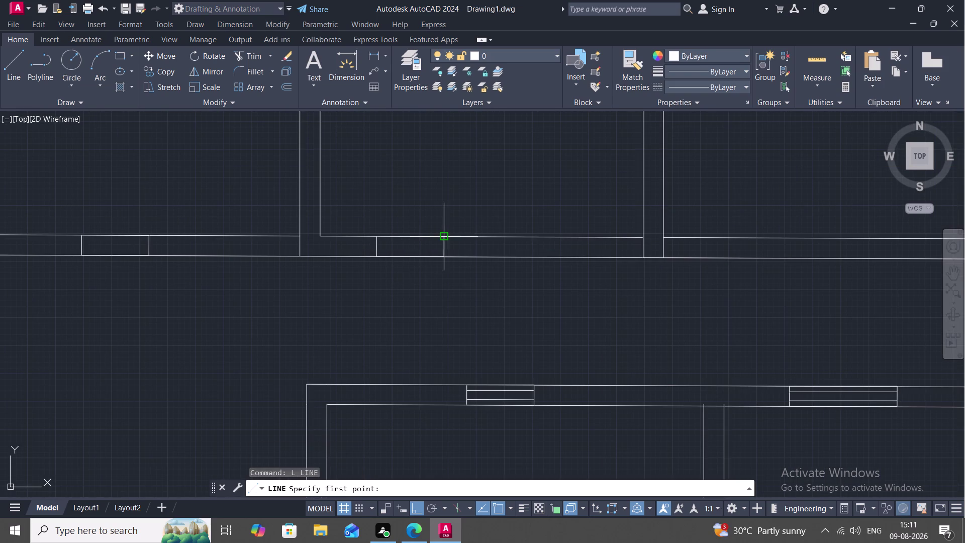
click(445, 238)
click(379, 238)
key(space)
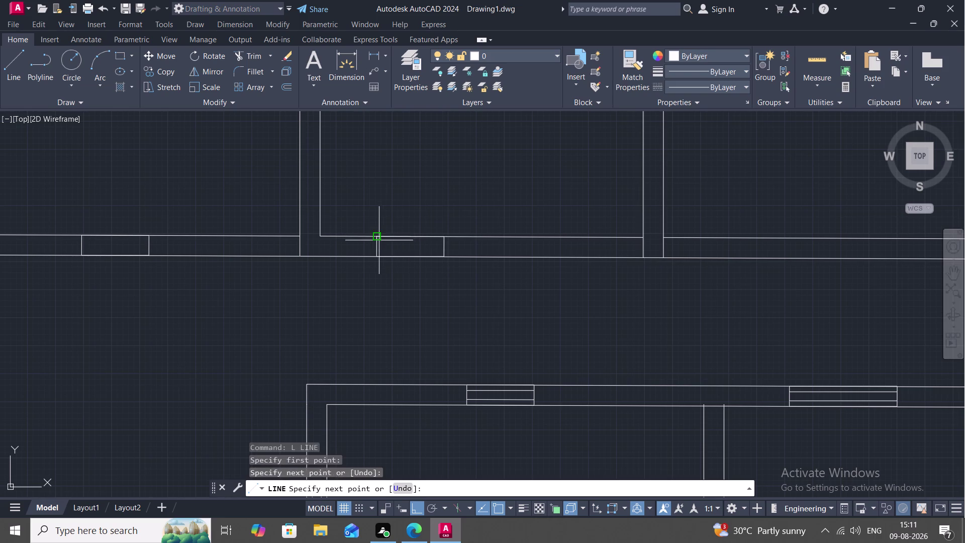
Outline a 2' and 6" window opening in the third top room's lower wall.
scroll(down, 3)
middle_drag(539, 282, 466, 280)
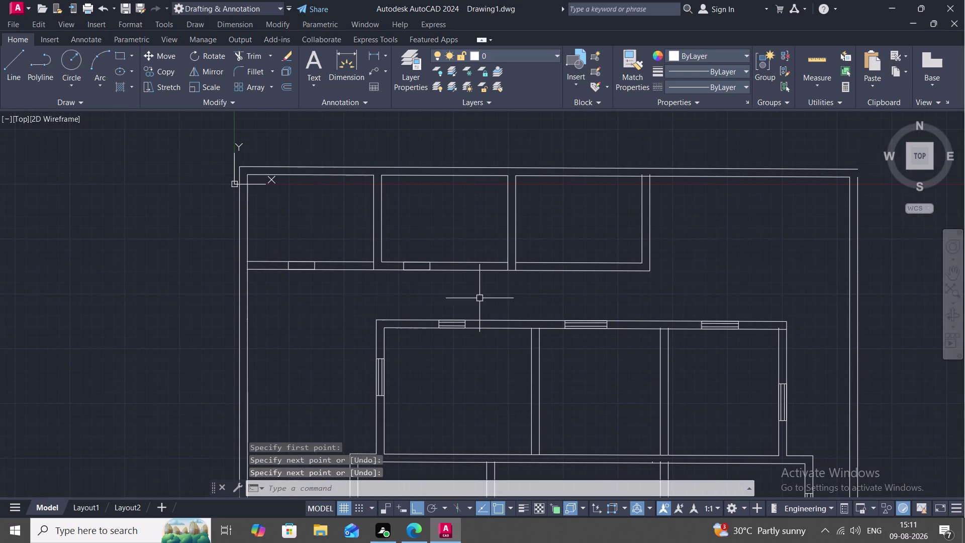
key(space)
click(547, 270)
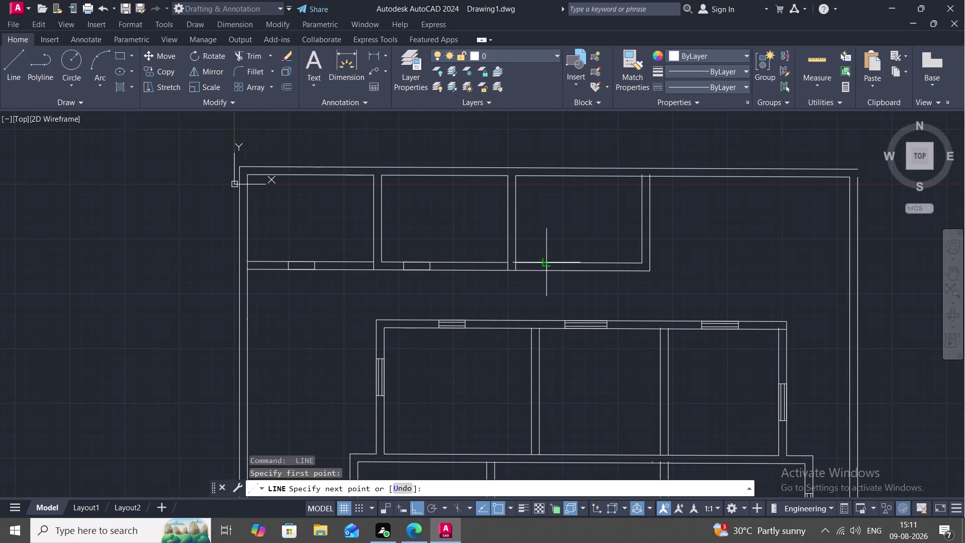
click(547, 261)
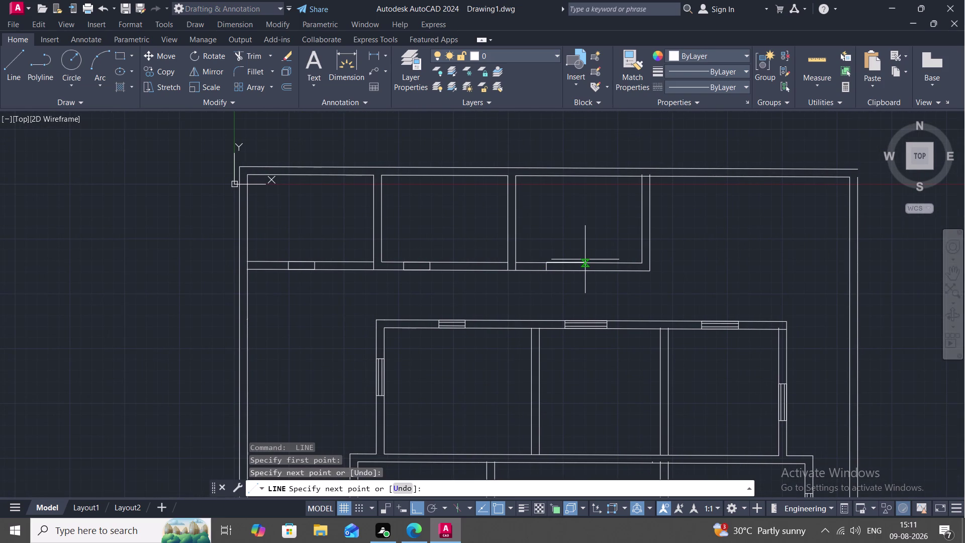
text(2')
key(space)
text(6)
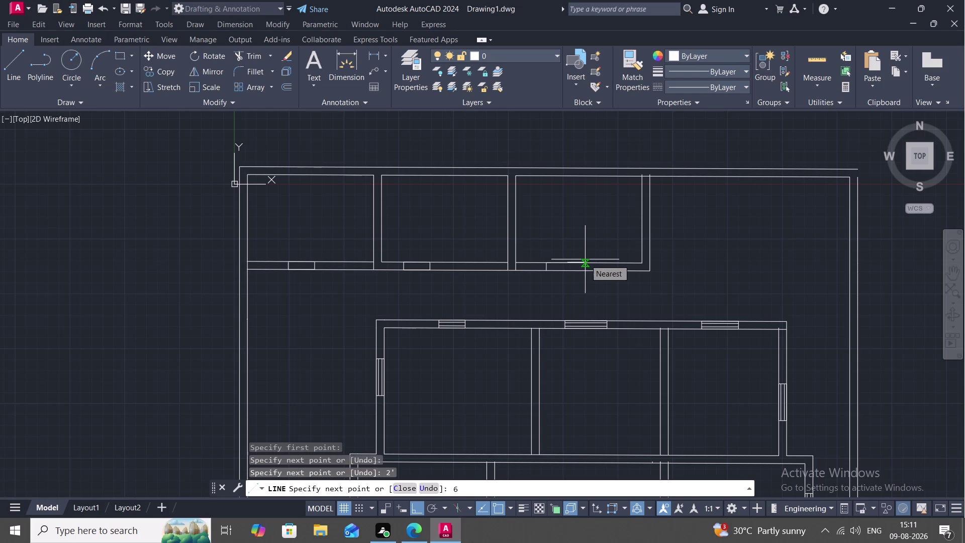
key(BackSpace)
text(6")
key(space)
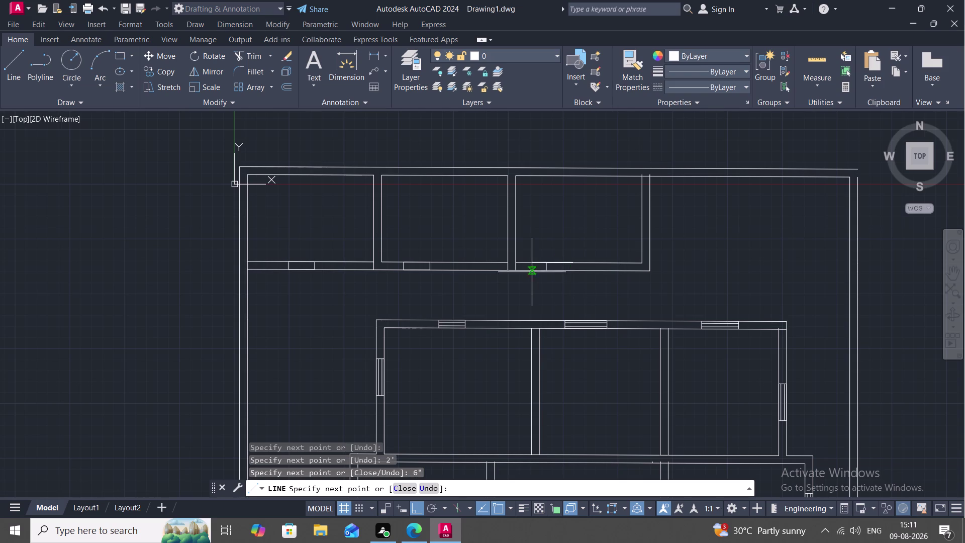
scroll(up, 3)
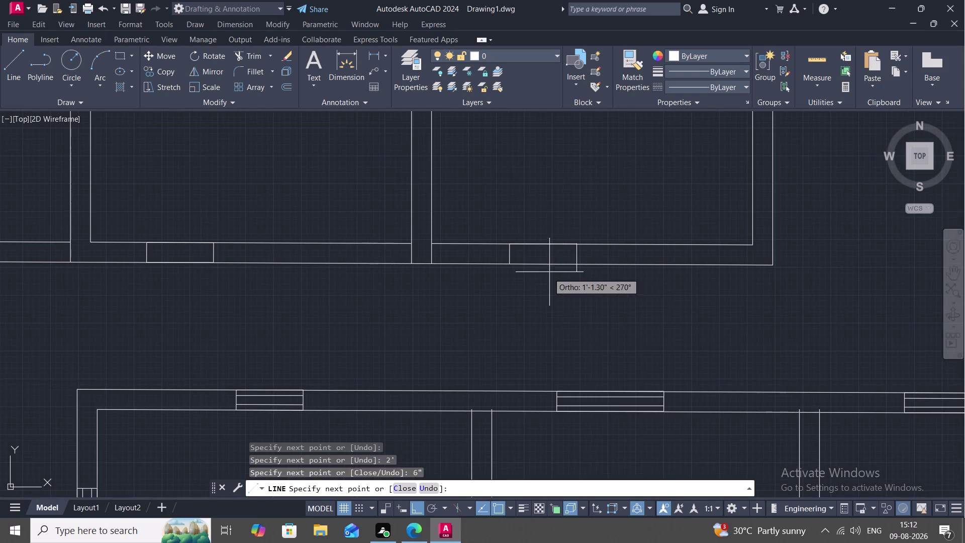
click(573, 266)
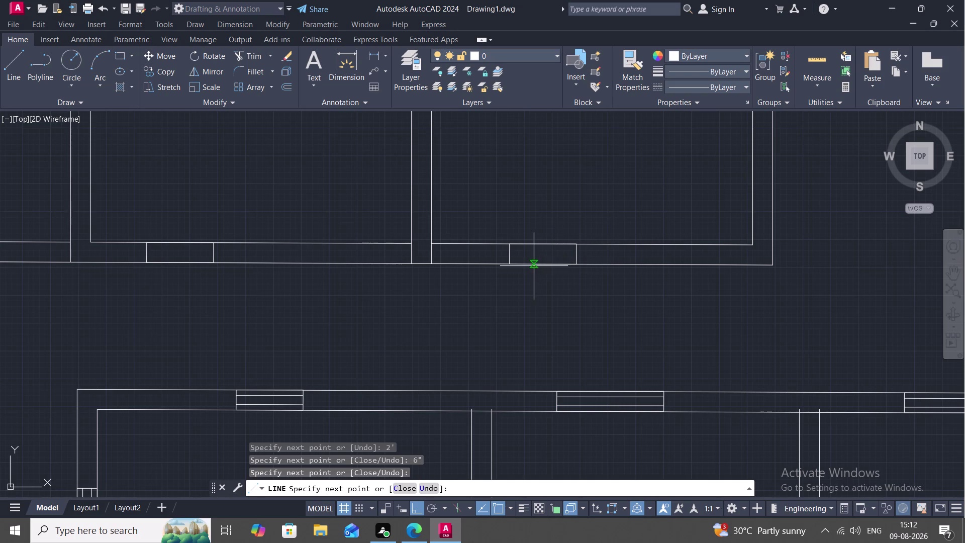
click(510, 266)
key(Escape)
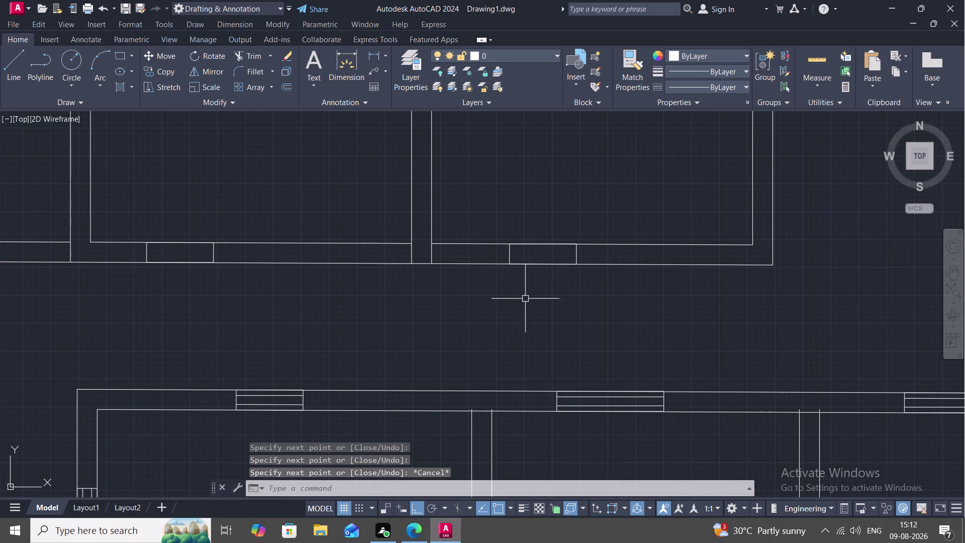
text(O)
key(space)
Offset the third window's edges 2.50" inward to add glazing lines.
key(space)
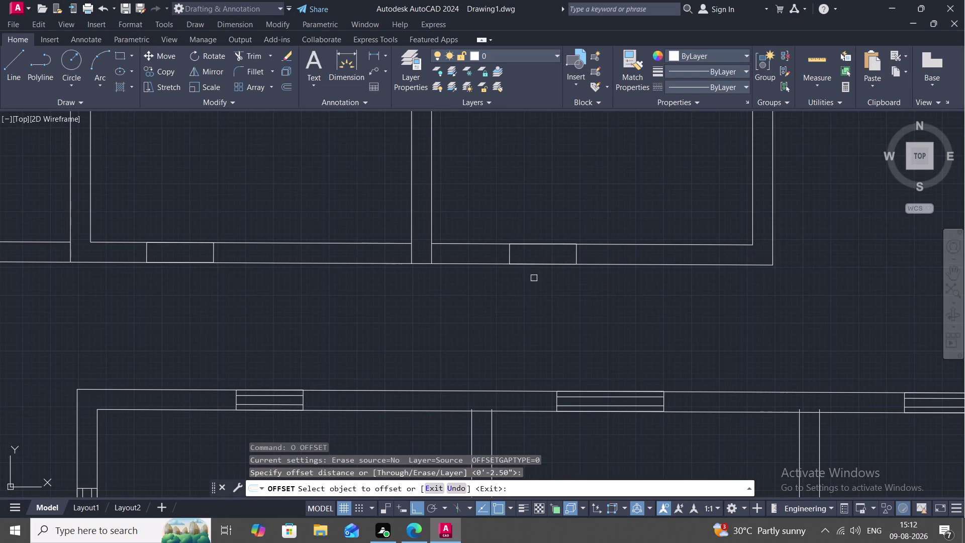
click(534, 243)
click(536, 254)
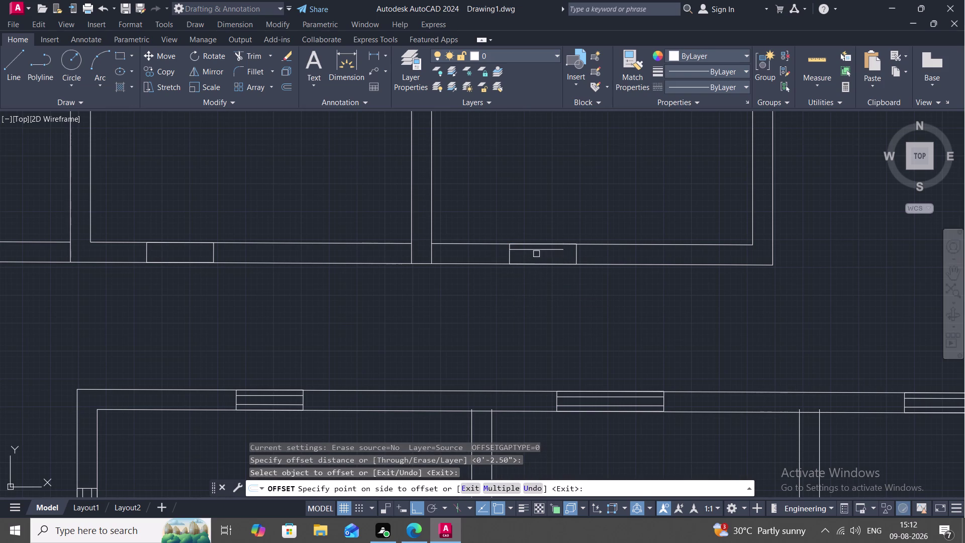
click(570, 244)
click(571, 254)
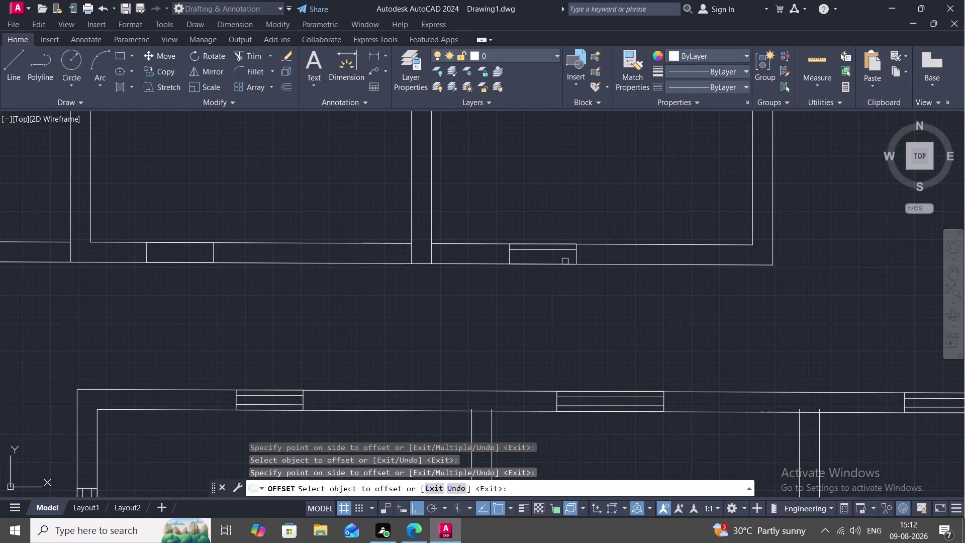
click(561, 265)
click(552, 260)
Offset the second window's edges inward, add further offsets, then end OFFSET.
scroll(down, 3)
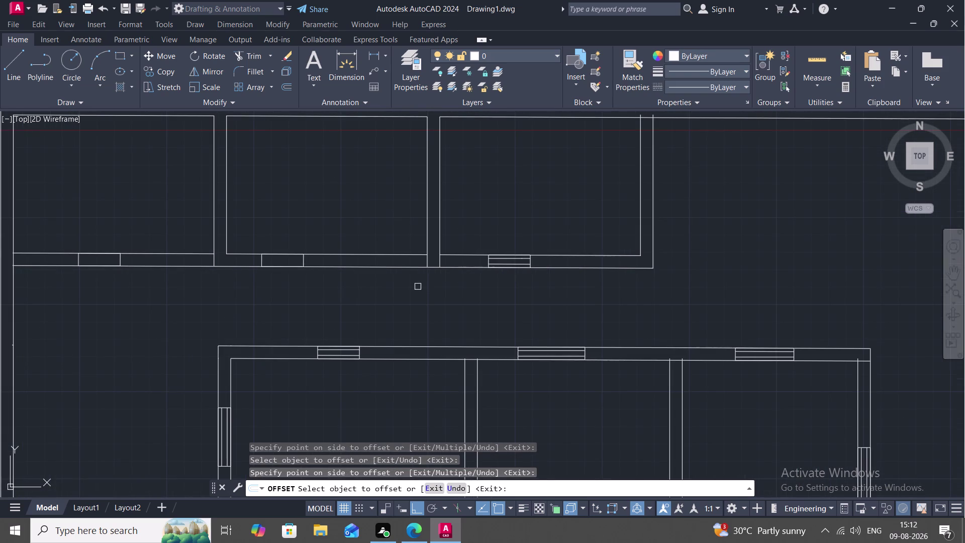
middle_drag(387, 274, 459, 262)
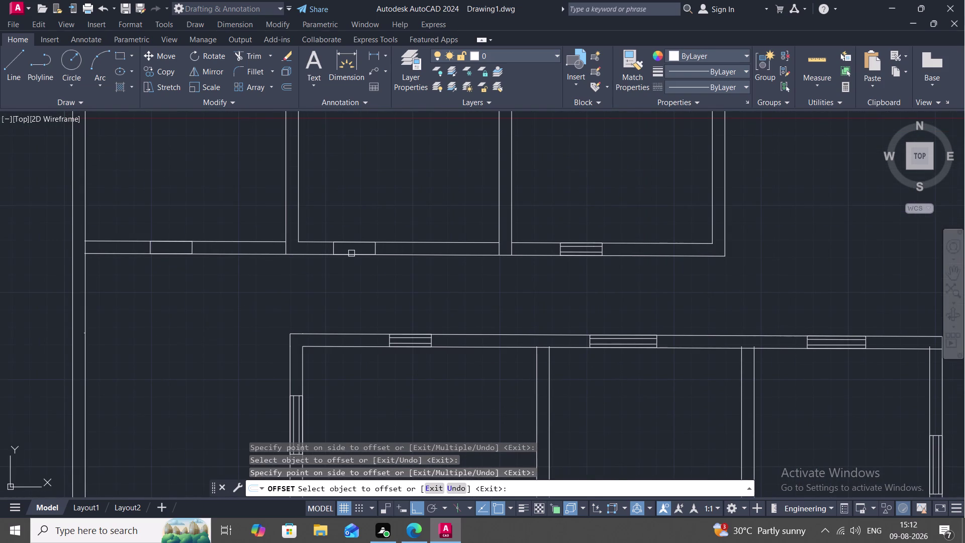
click(352, 253)
click(354, 246)
click(356, 241)
click(358, 252)
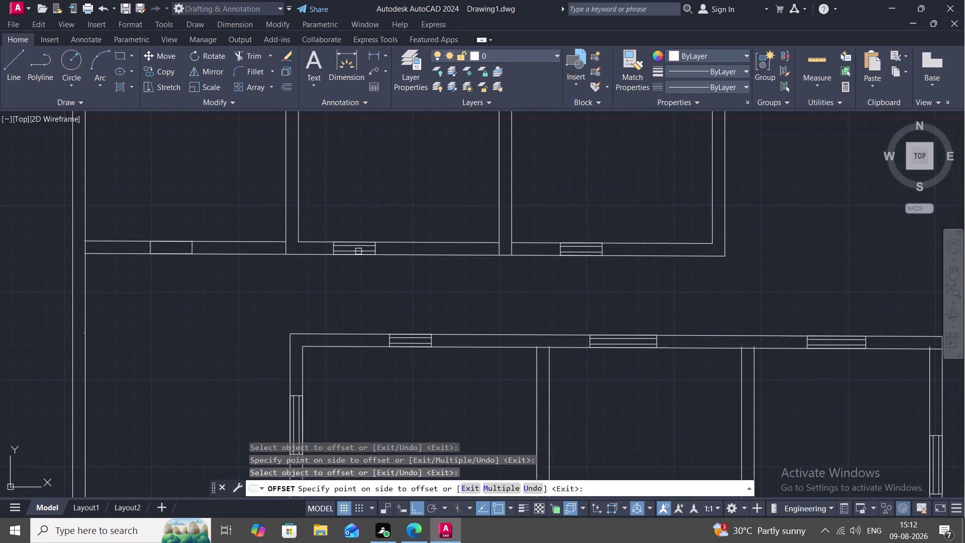
click(171, 255)
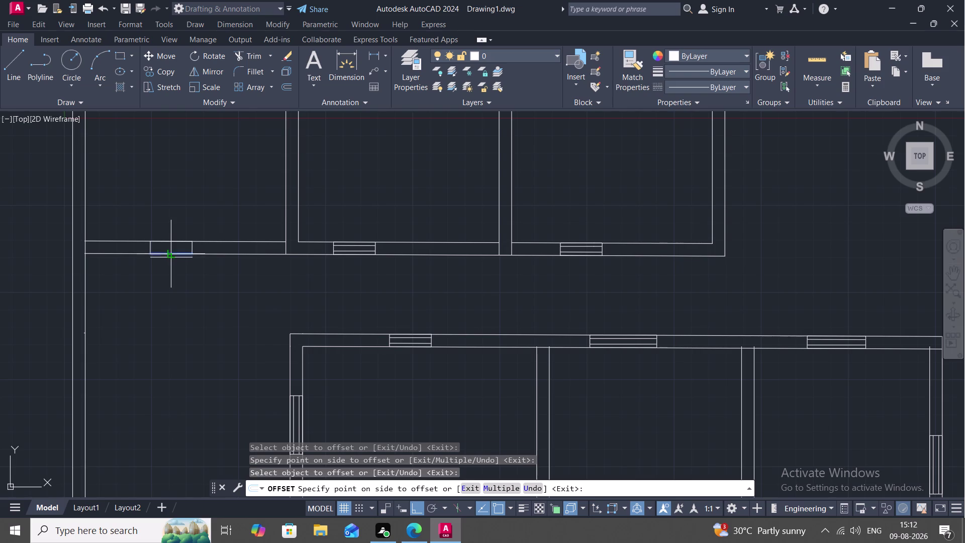
click(171, 246)
click(174, 239)
click(172, 245)
key(Escape)
Try extending the interior wall line to the left outer wall with EXTEND, then cancel.
middle_drag(182, 288, 344, 303)
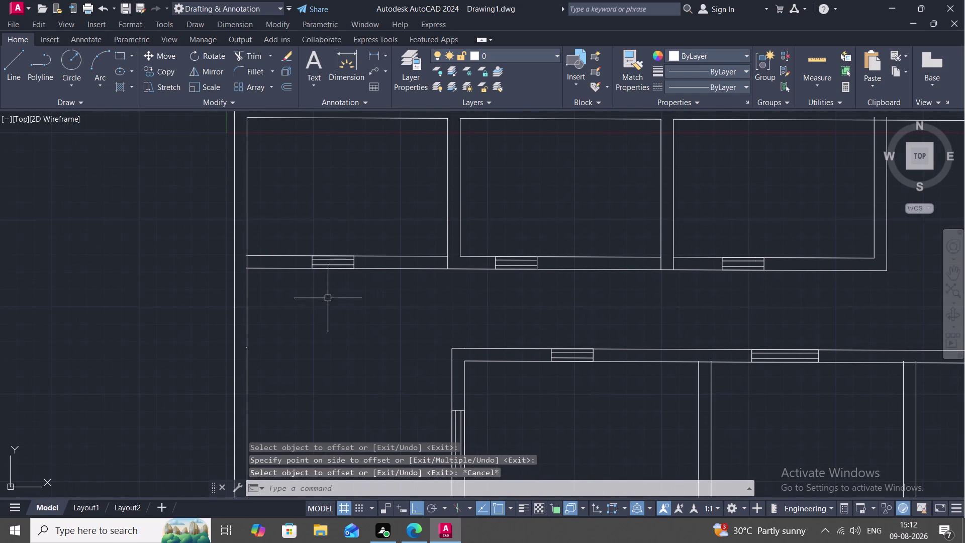
text(EX)
key(space)
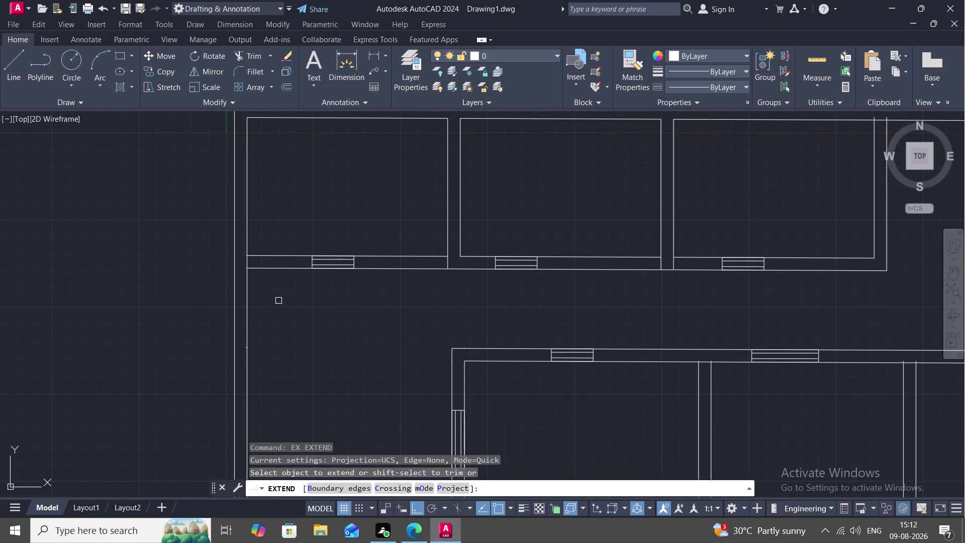
click(258, 268)
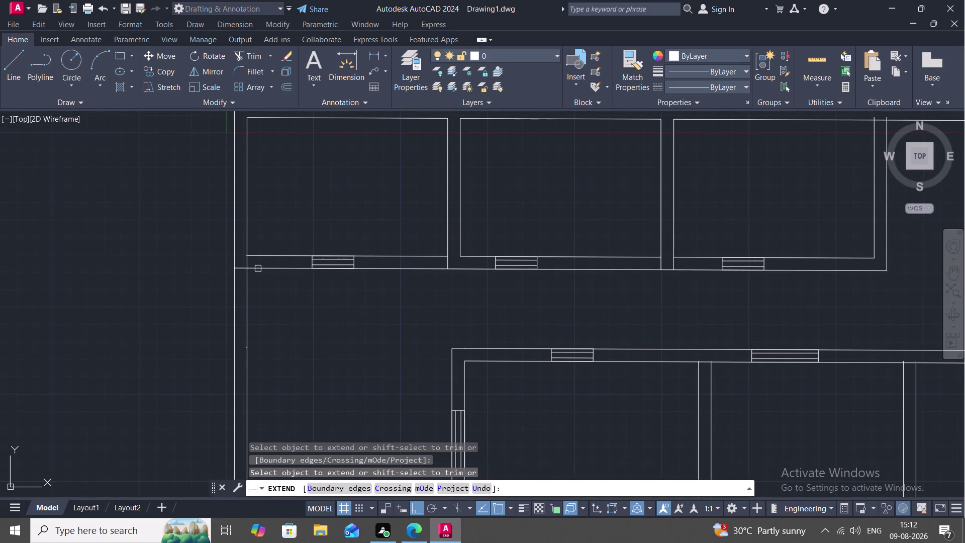
click(256, 268)
key(Escape)
Trim the overhanging line where the interior wall meets the left wall.
middle_drag(279, 304, 323, 313)
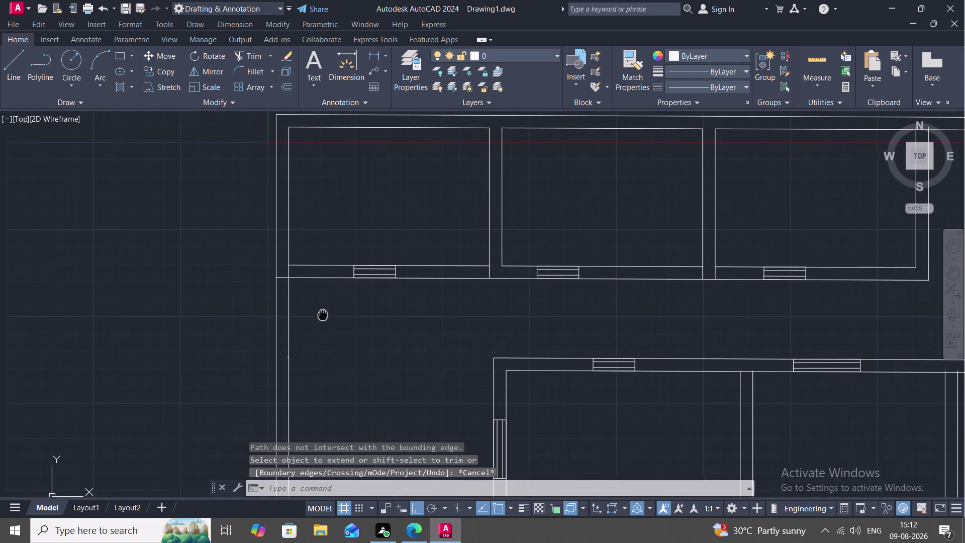
text(TR)
key(space)
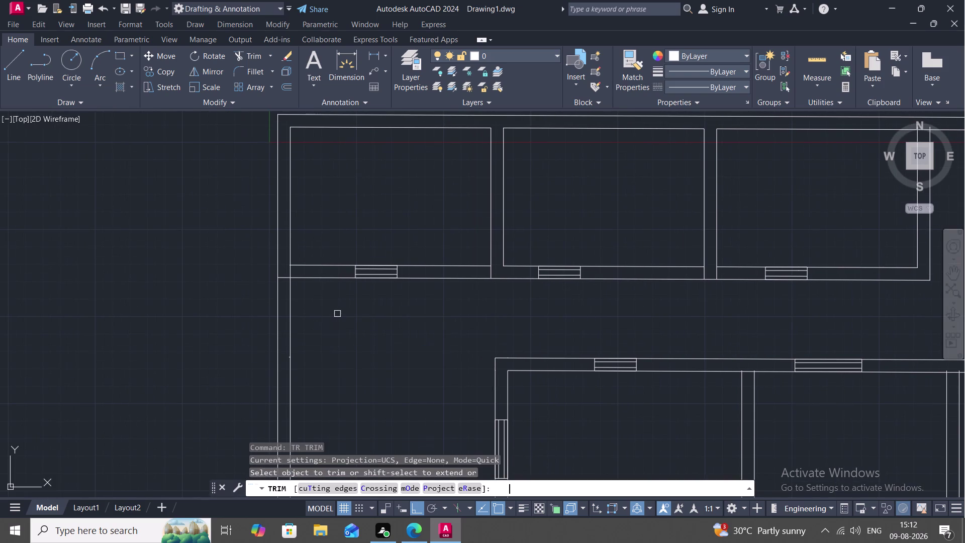
scroll(up, 3)
click(285, 261)
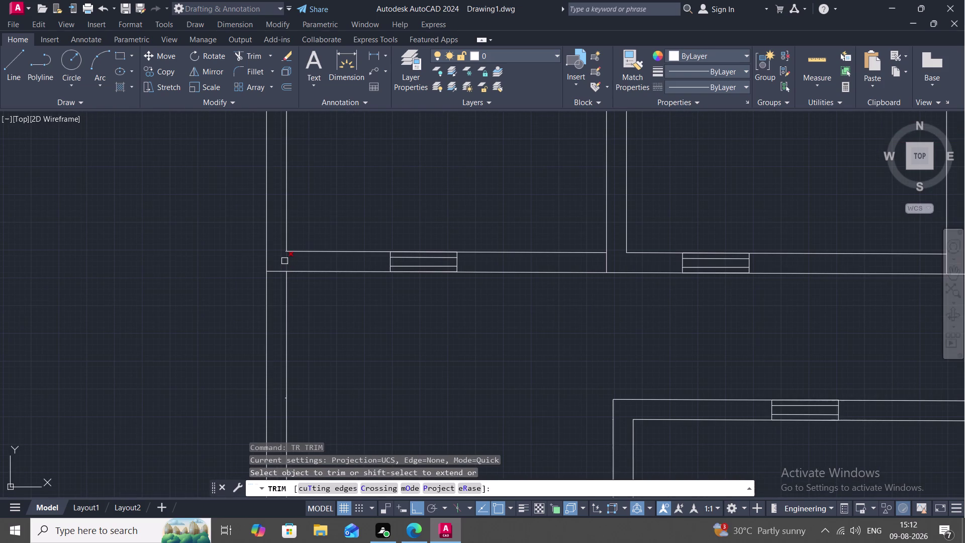
scroll(down, 3)
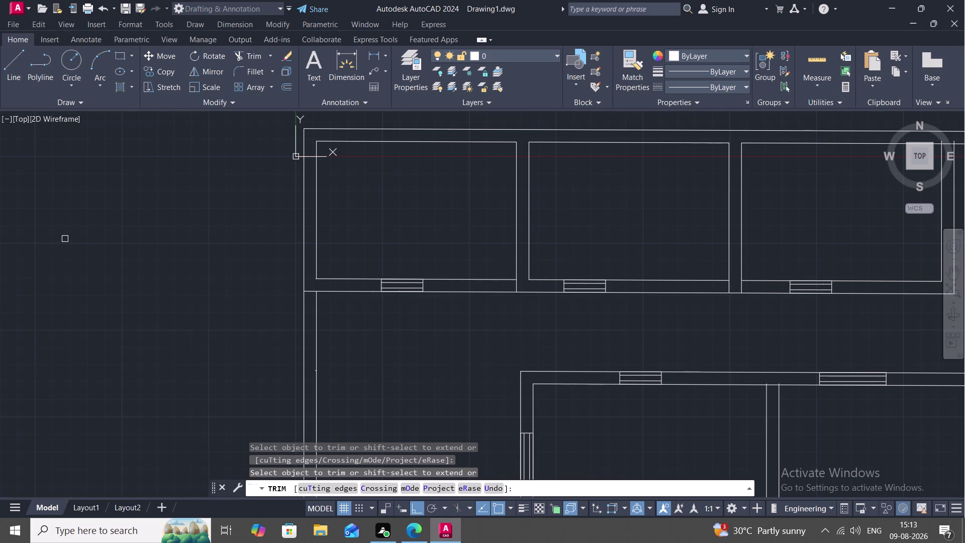
click(10, 70)
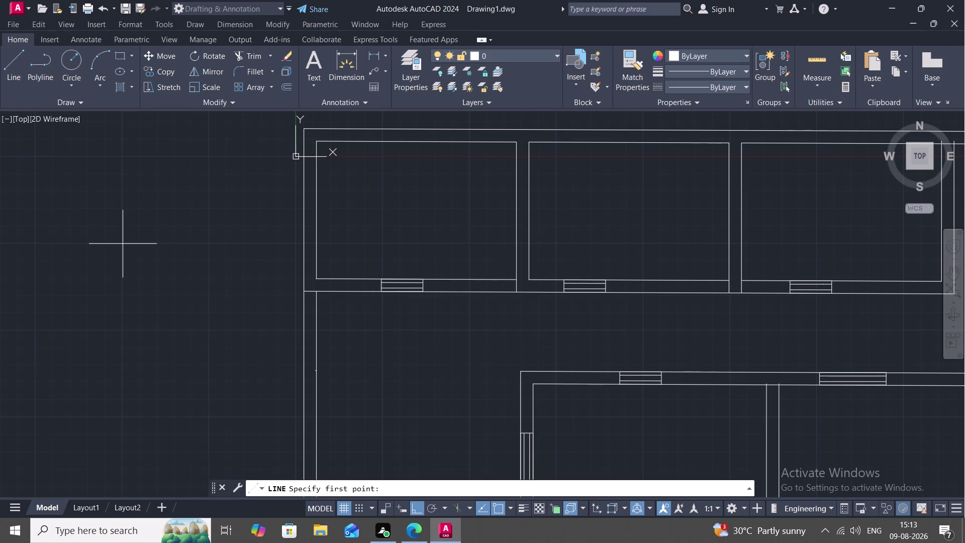
Draw a horizontal line left of the plan with Ortho on.
click(123, 243)
click(191, 243)
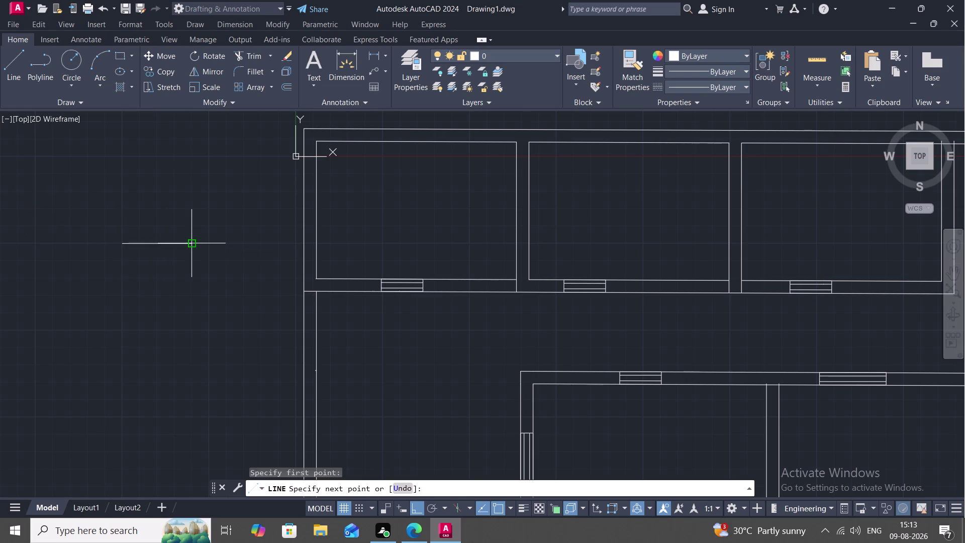
key(Escape)
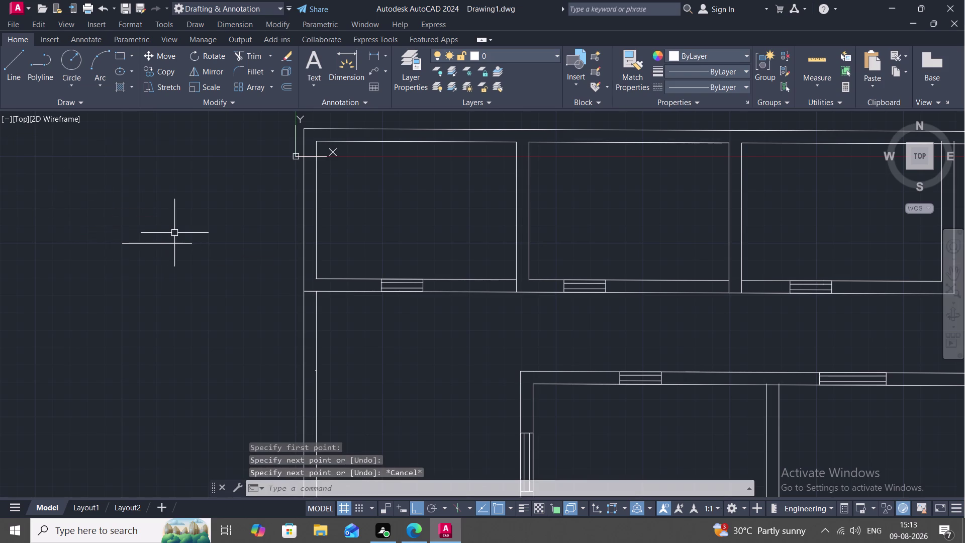
key(l)
key(space)
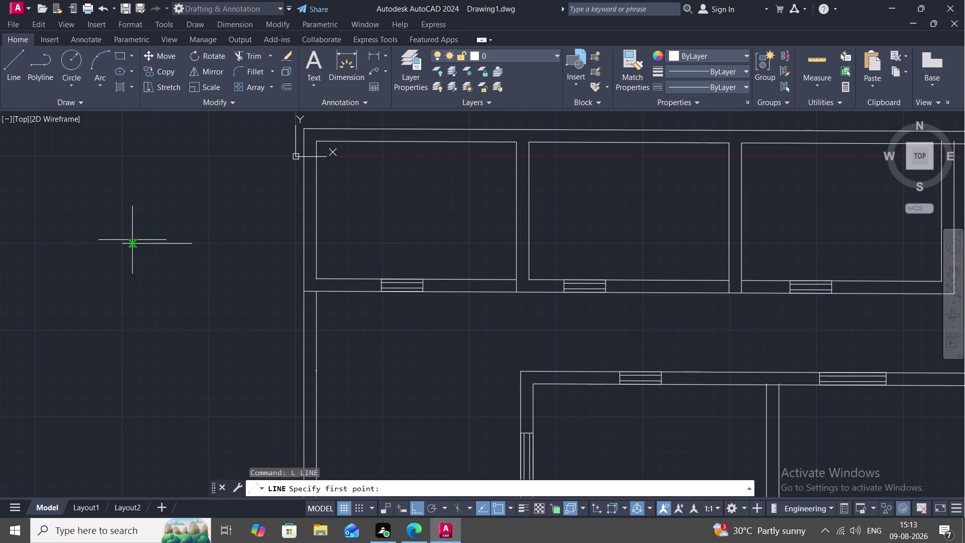
drag(125, 239, 137, 244)
scroll(up, 3)
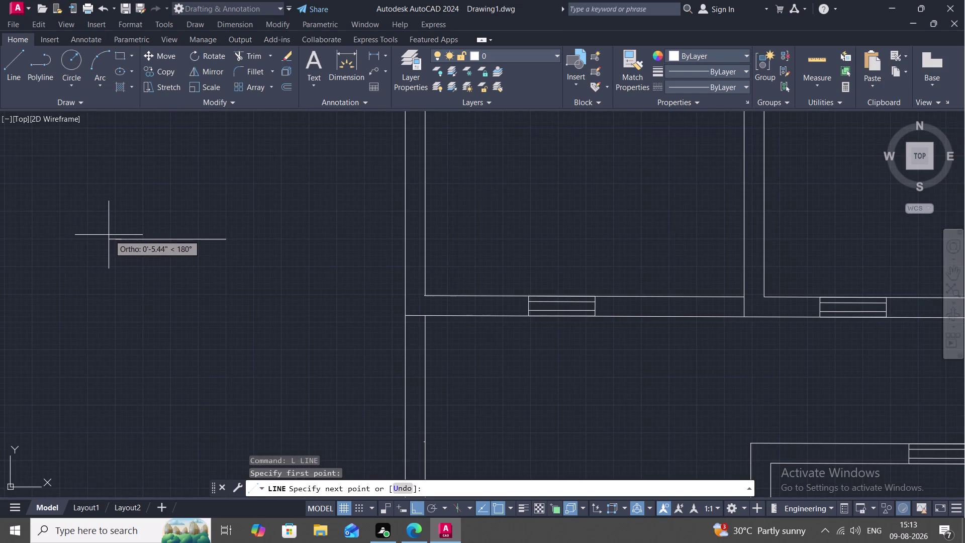
key(Escape)
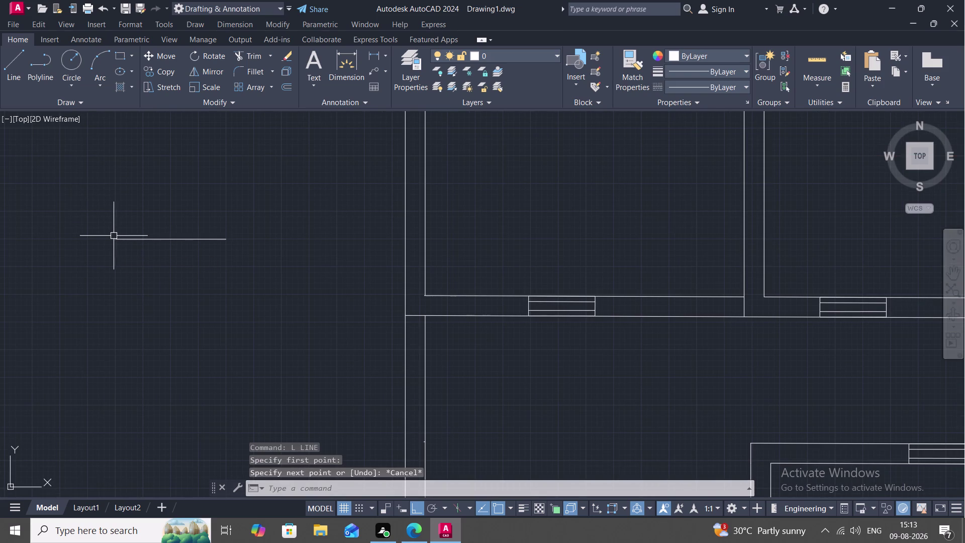
key(space)
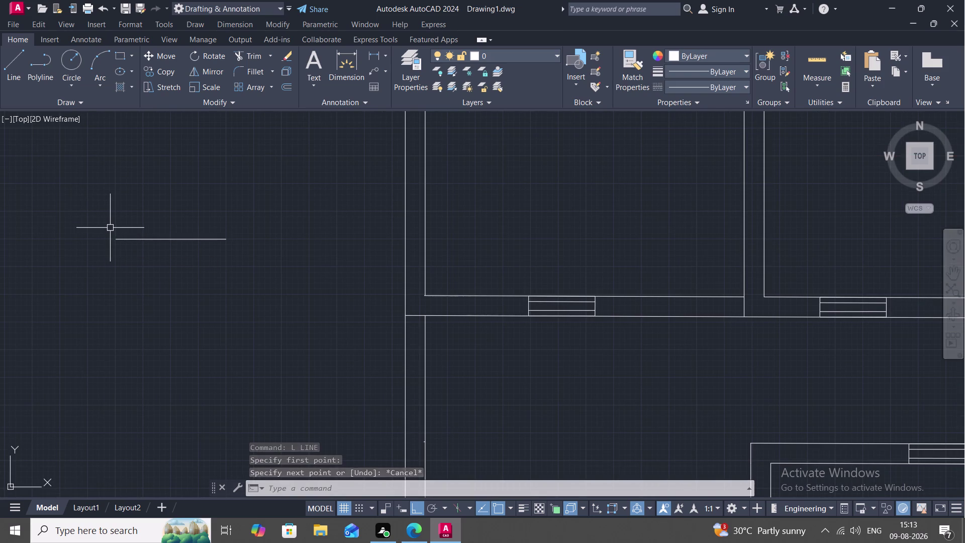
Draw a second horizontal line parallel to the first one.
click(114, 230)
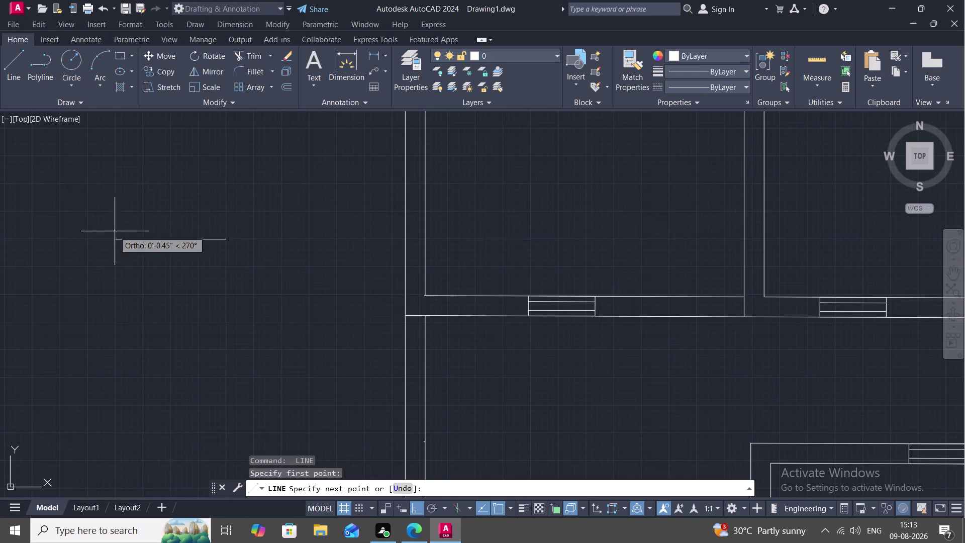
click(226, 230)
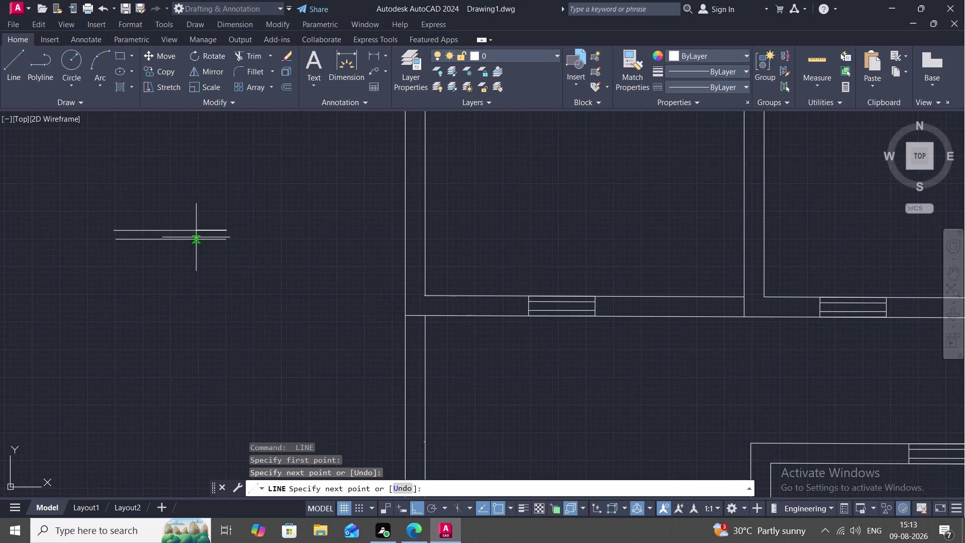
key(space)
click(122, 236)
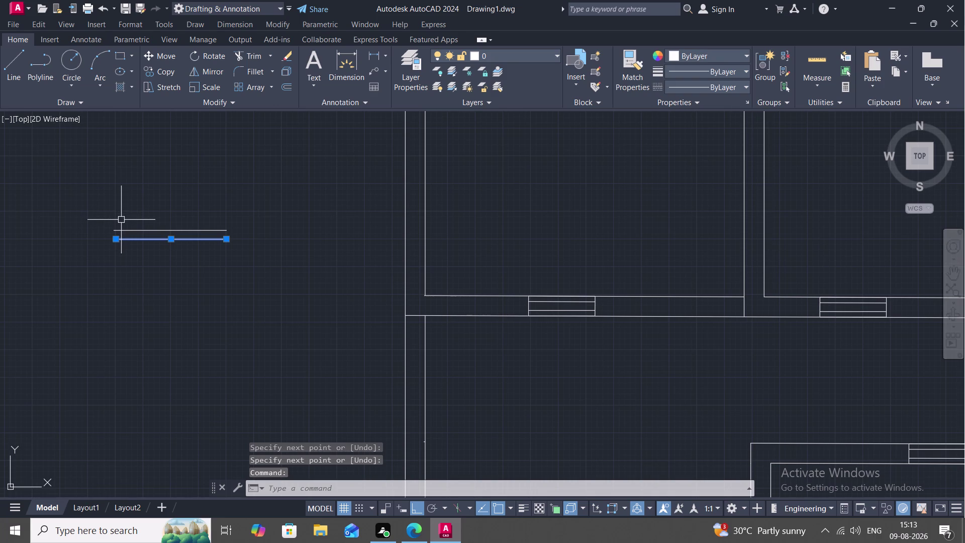
key(Escape)
With Ortho off, draw diagonal break strokes at the left end of the lines.
text(L)
key(space)
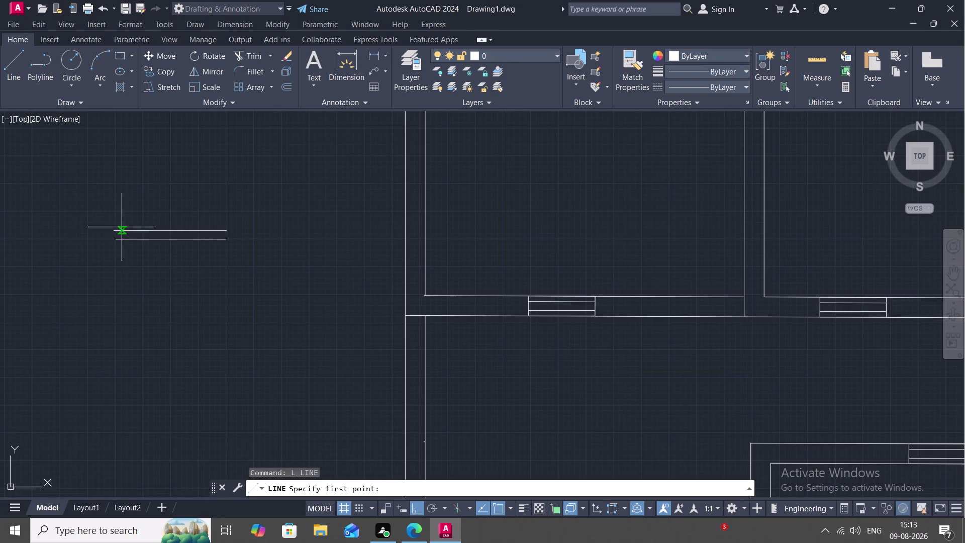
click(123, 237)
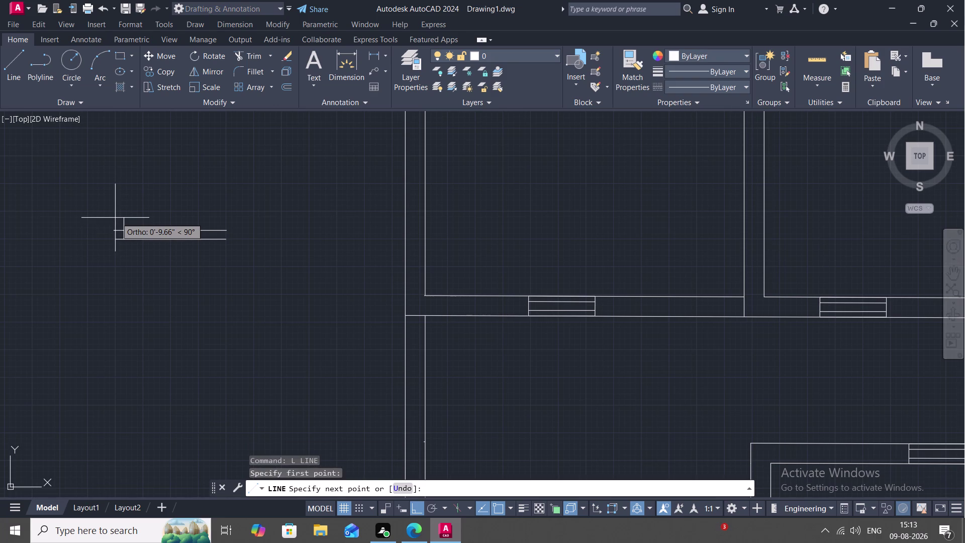
key(F8)
click(115, 218)
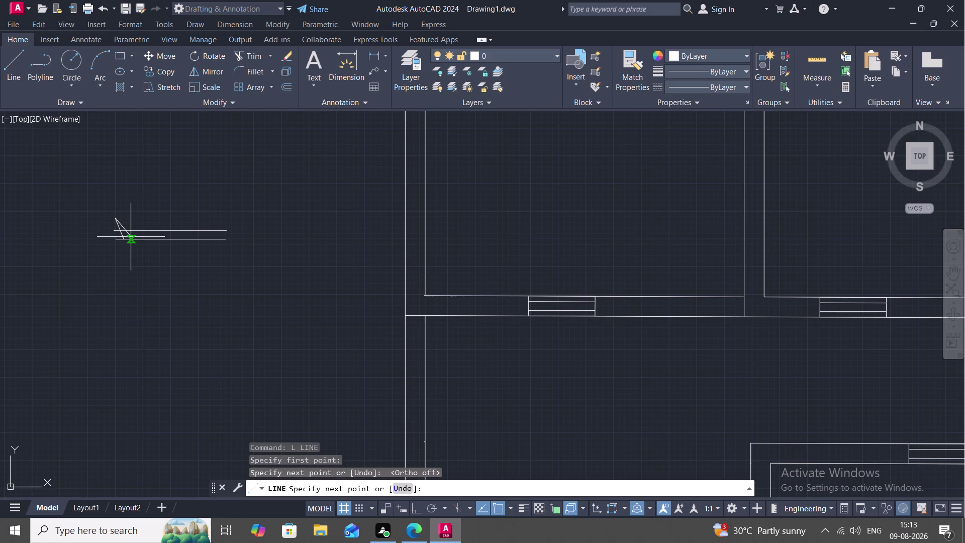
click(130, 237)
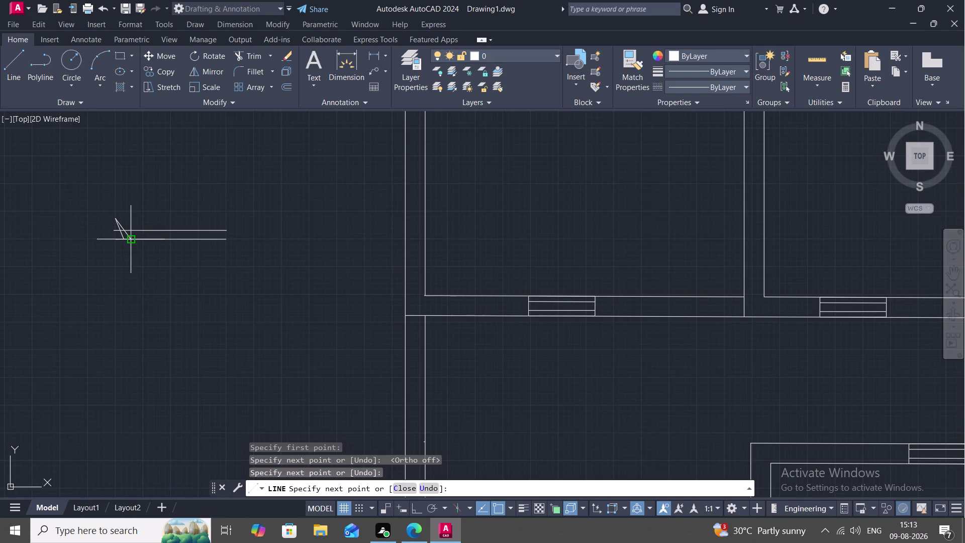
click(133, 237)
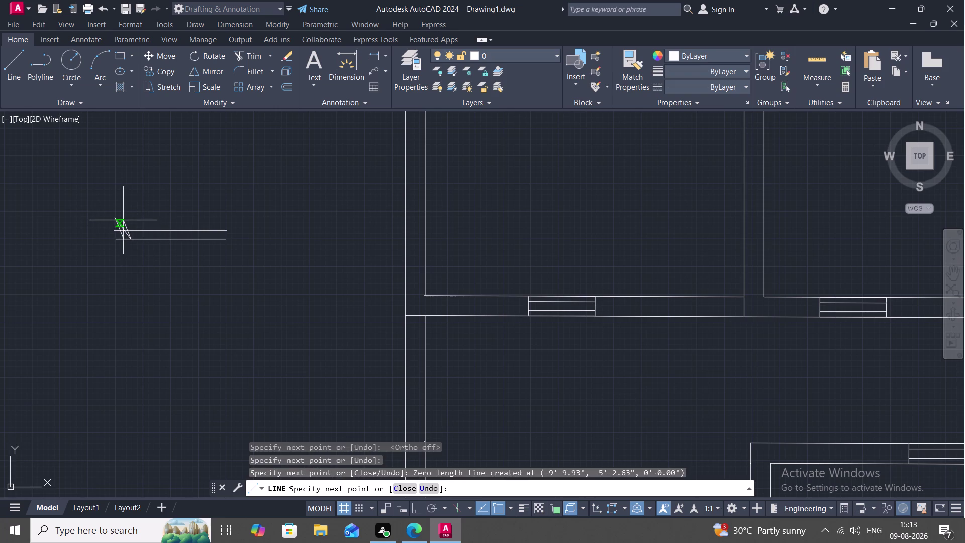
click(122, 220)
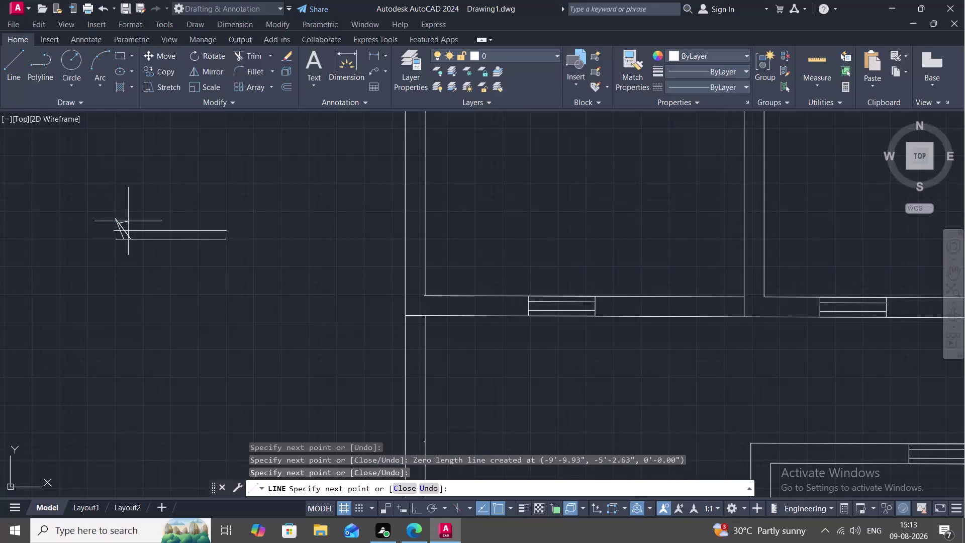
key(Escape)
click(126, 220)
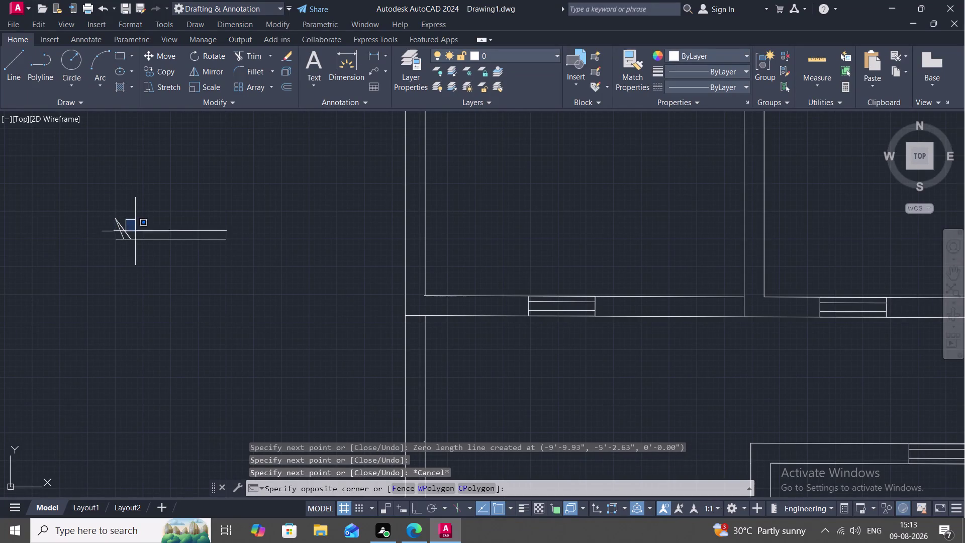
key(Escape)
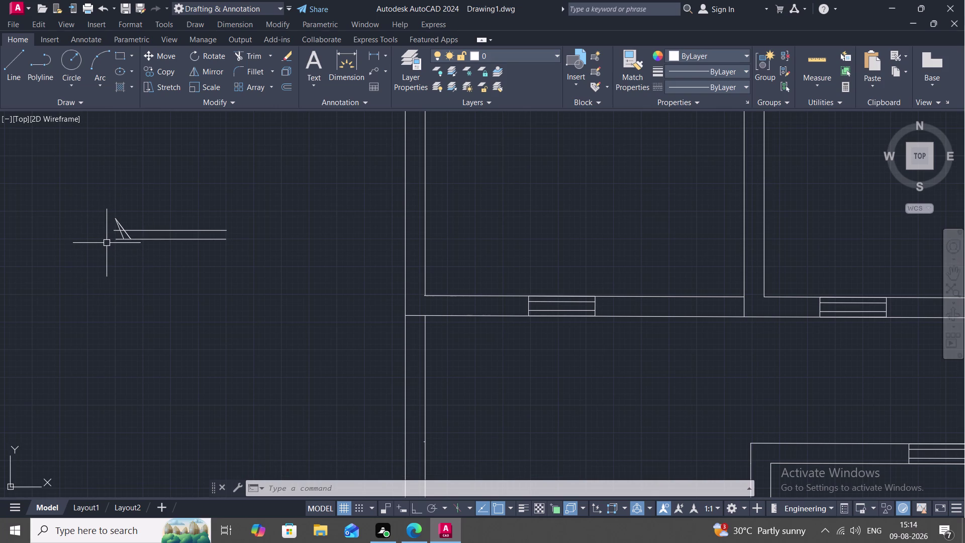
key(space)
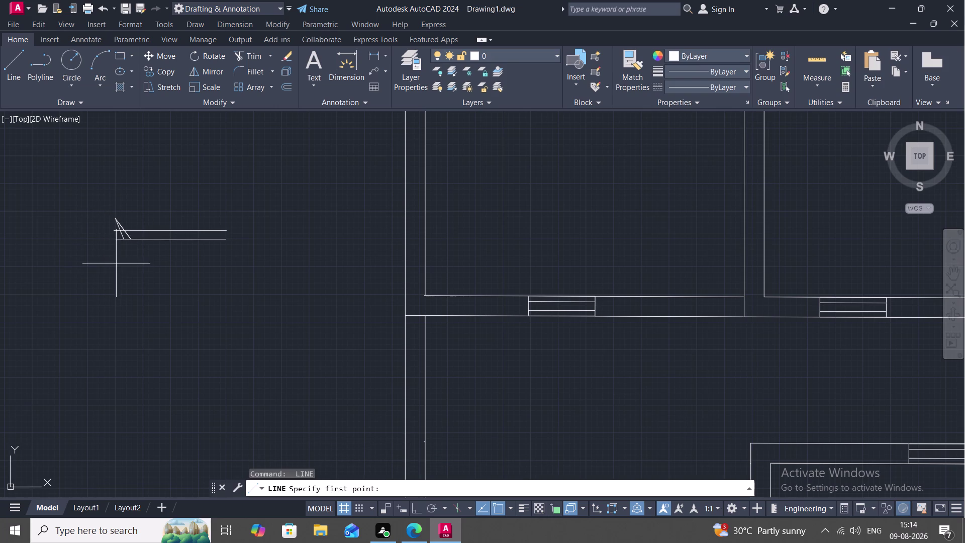
Draw a horizontal line below the double lines and a short slanted tick at its left end.
drag(116, 268, 125, 268)
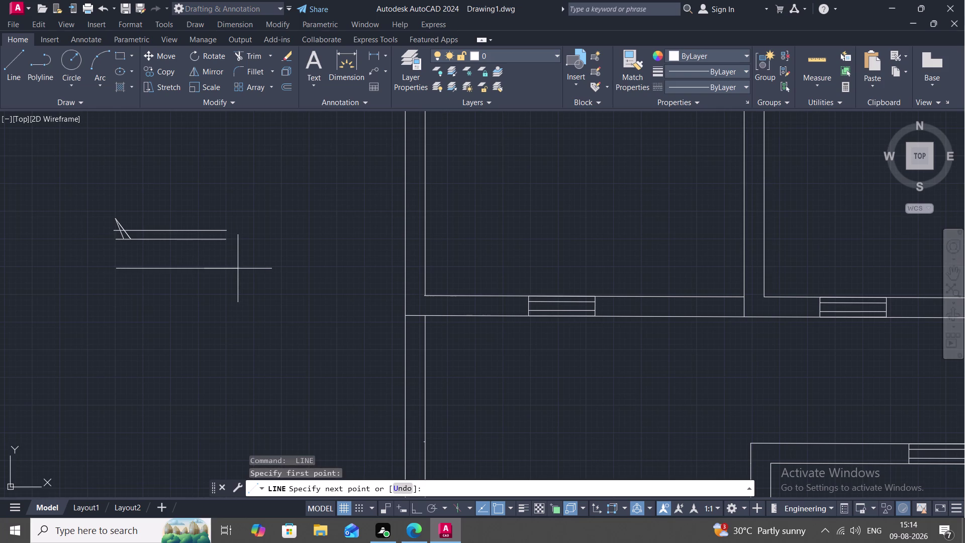
click(237, 269)
key(space)
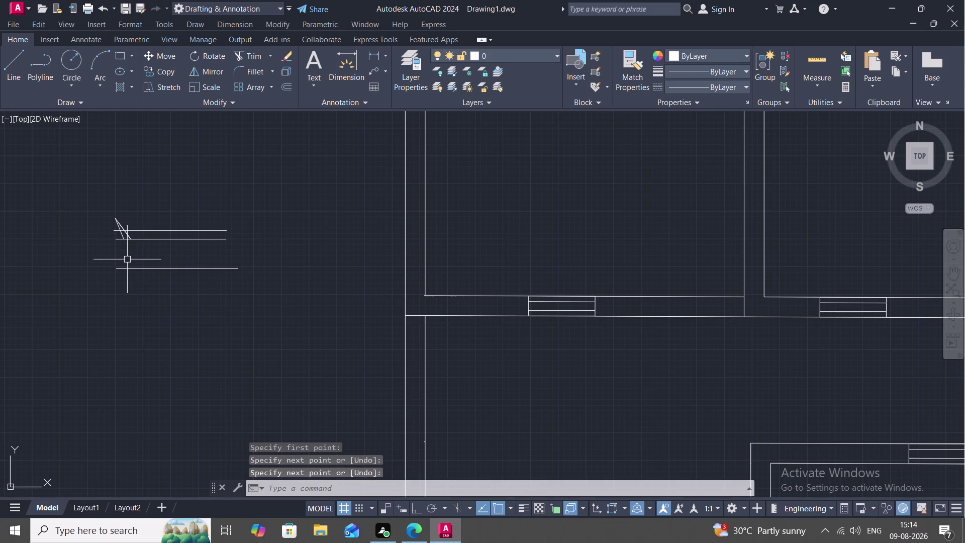
key(space)
click(117, 262)
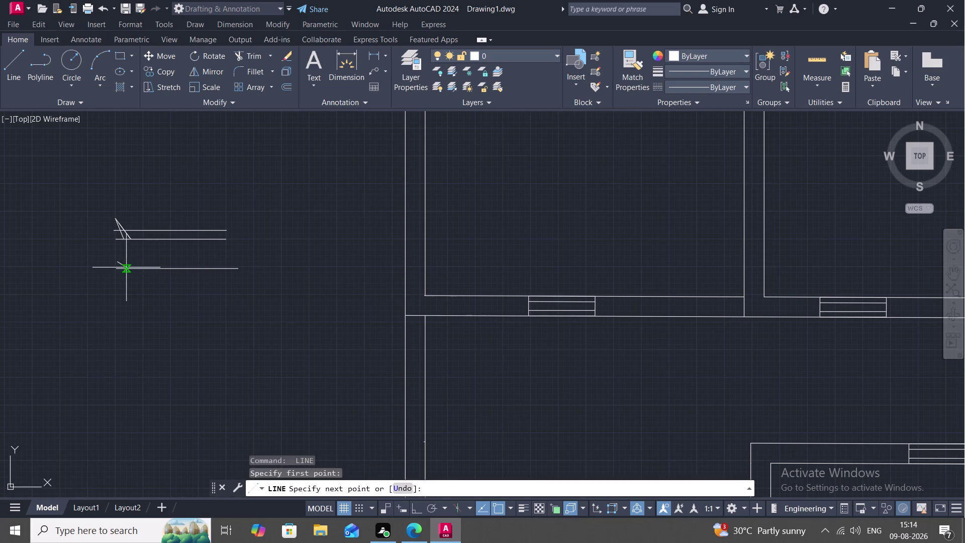
click(126, 275)
key(space)
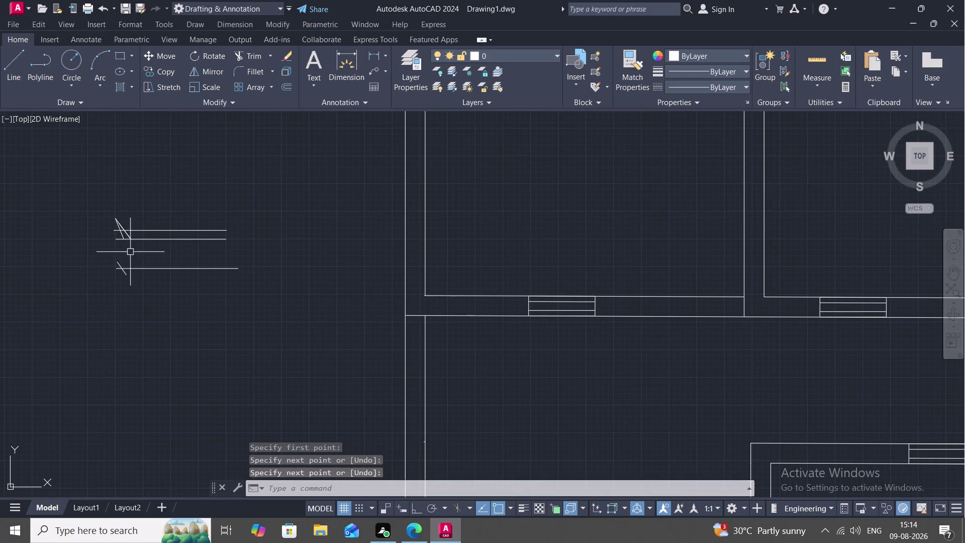
click(246, 85)
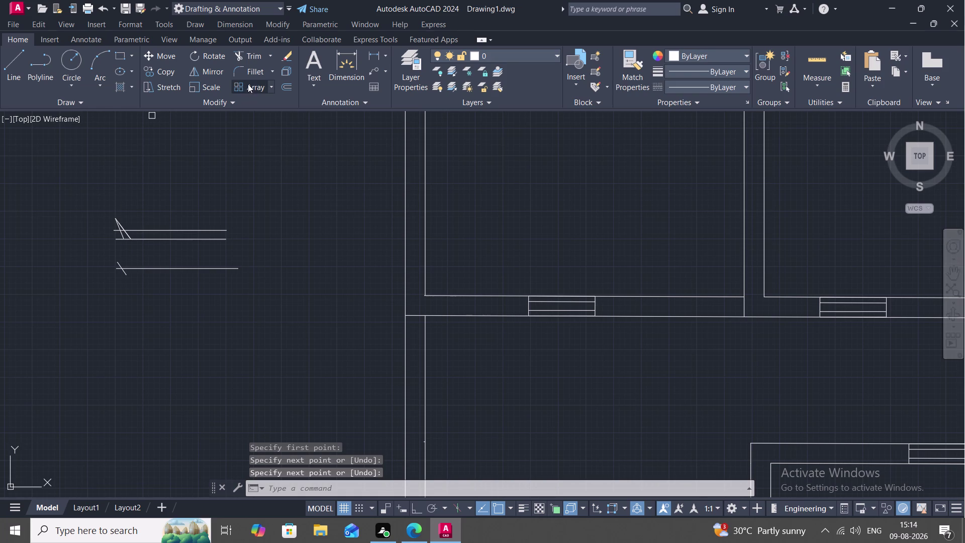
Attempt a path array of the short line and its tick, then cancel.
click(255, 87)
click(272, 86)
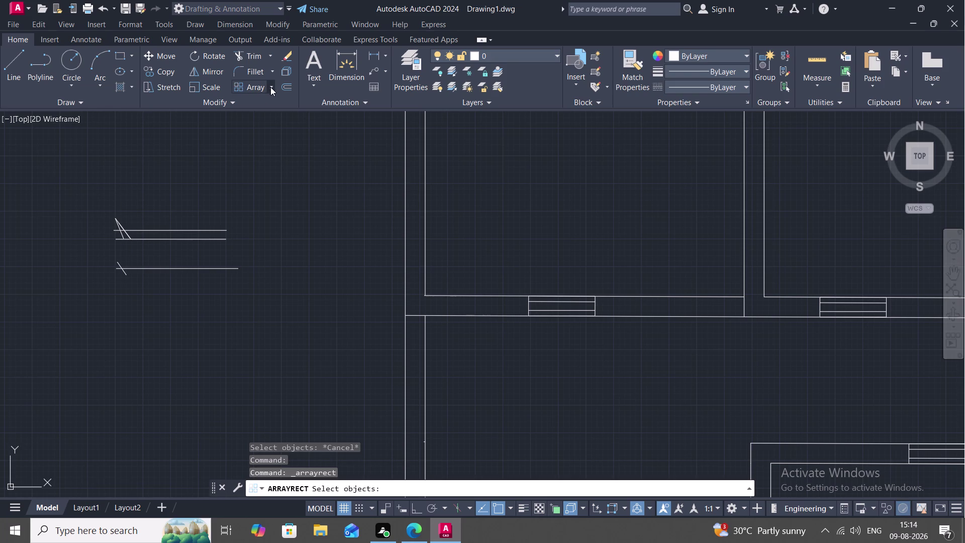
click(260, 136)
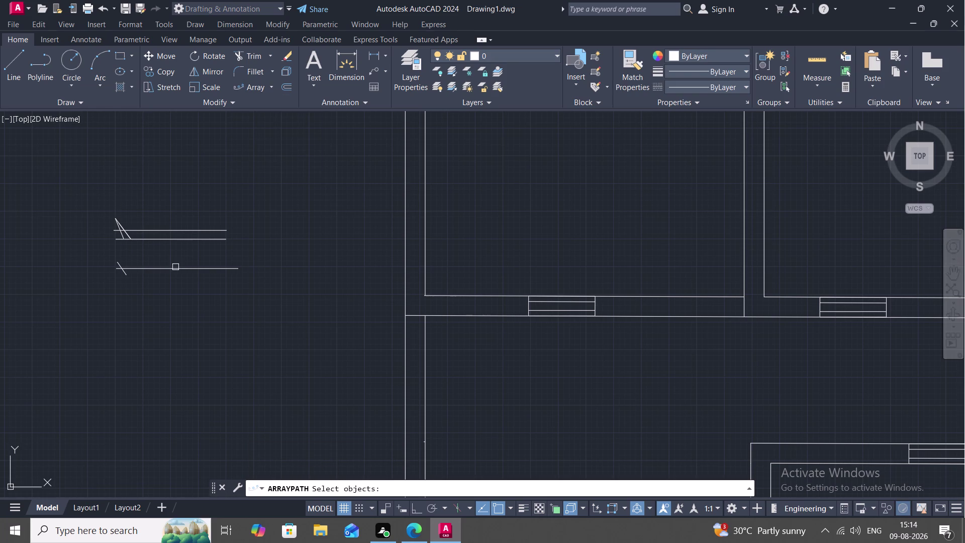
click(120, 262)
click(142, 268)
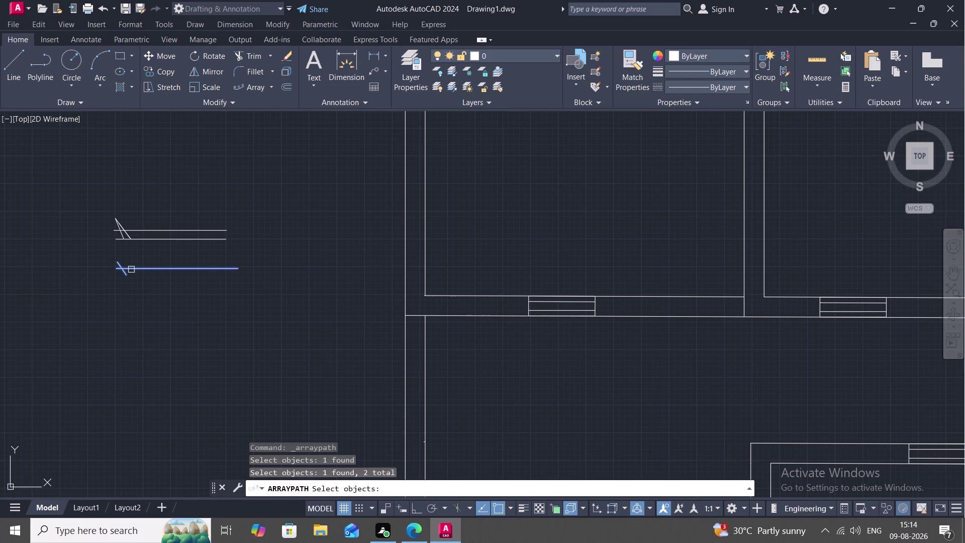
right_click(128, 262)
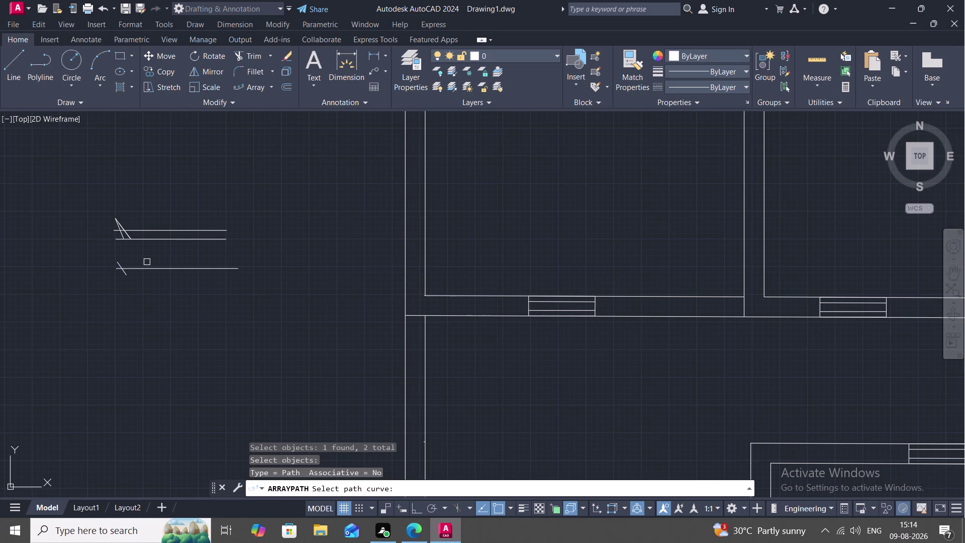
click(148, 266)
click(145, 267)
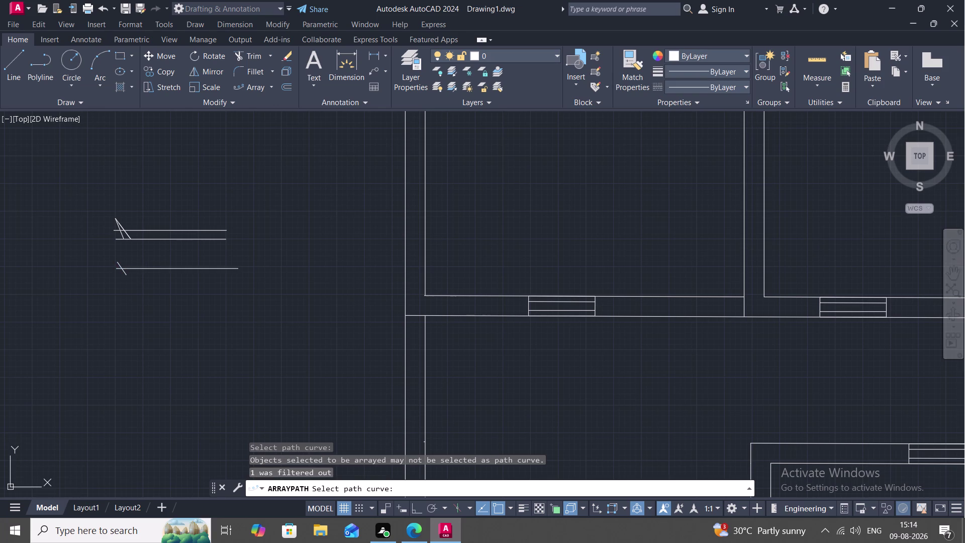
click(142, 268)
key(Escape)
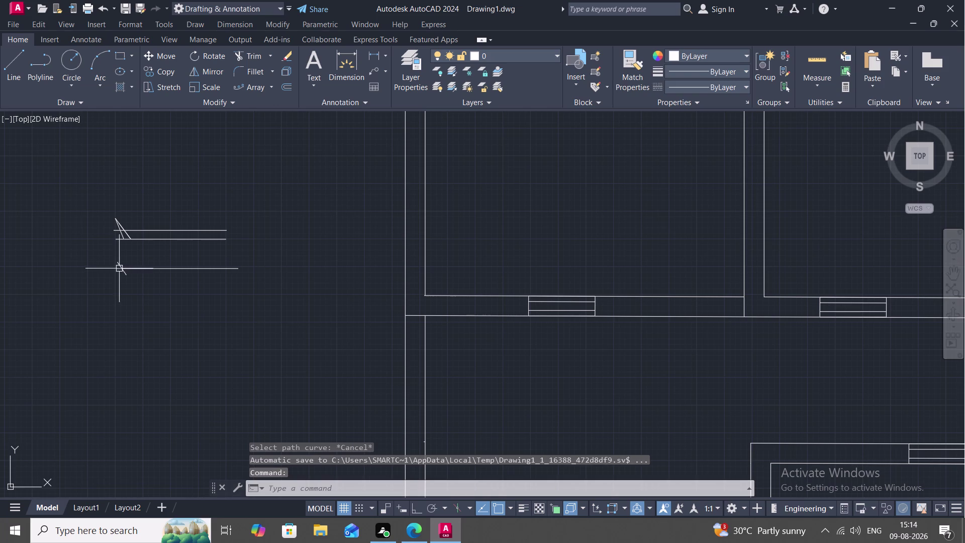
Retry the path array on the line and diagonal stroke, and cancel again.
click(121, 266)
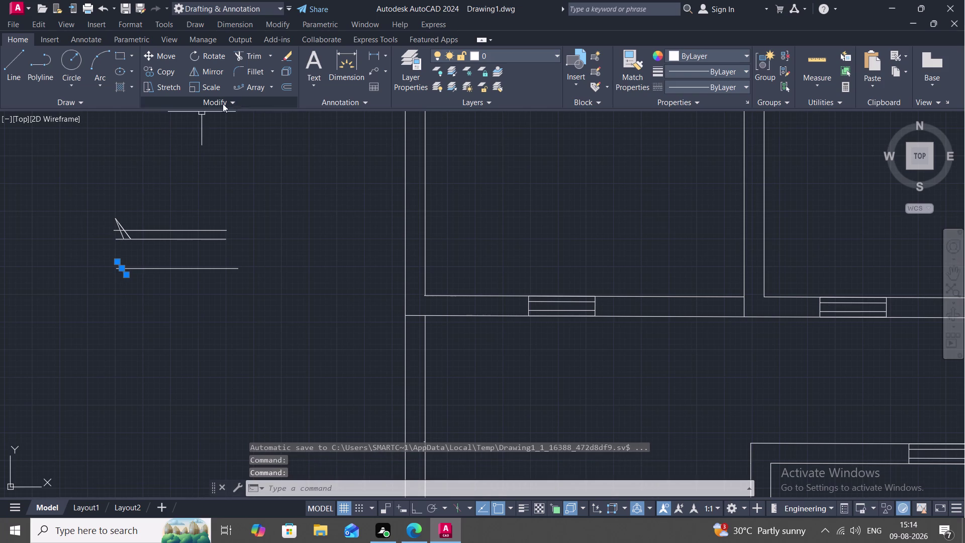
click(252, 85)
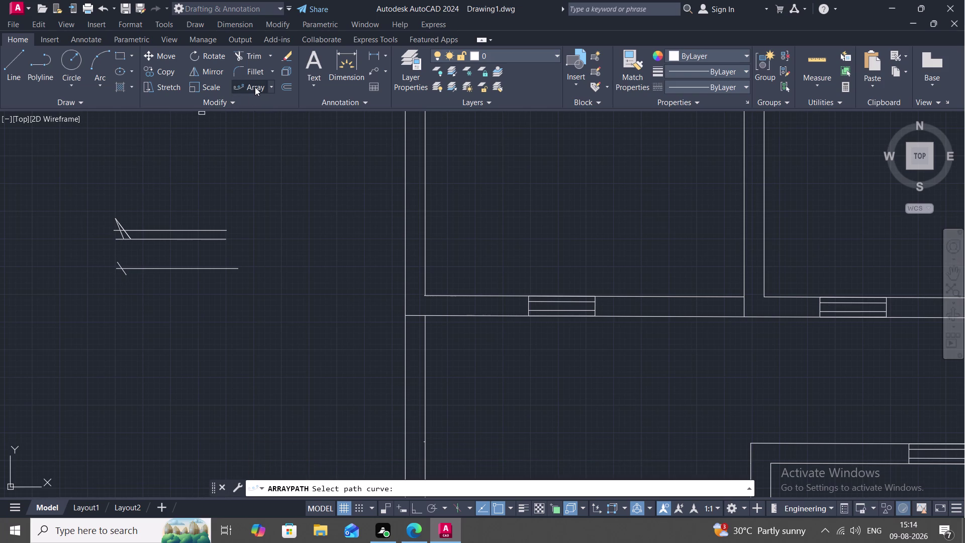
click(267, 84)
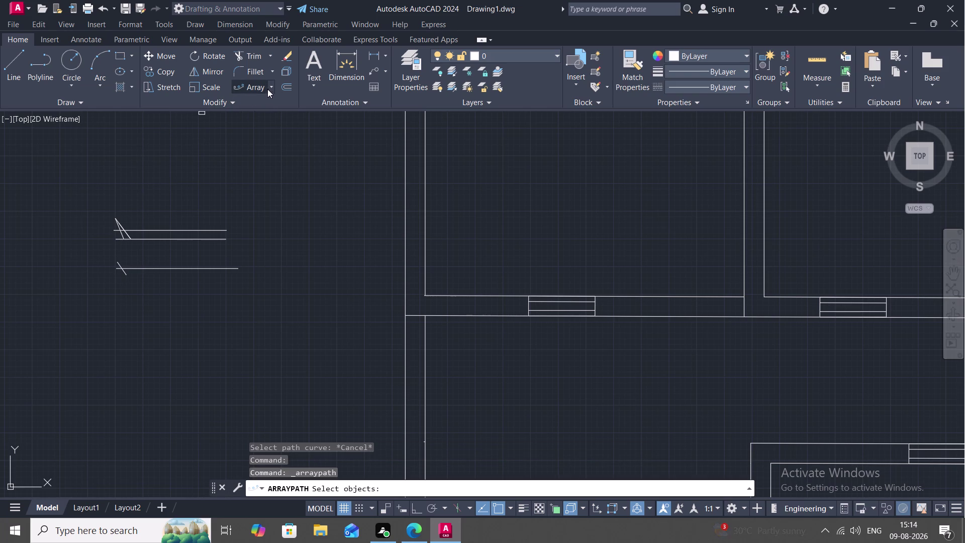
click(273, 86)
click(260, 132)
click(186, 269)
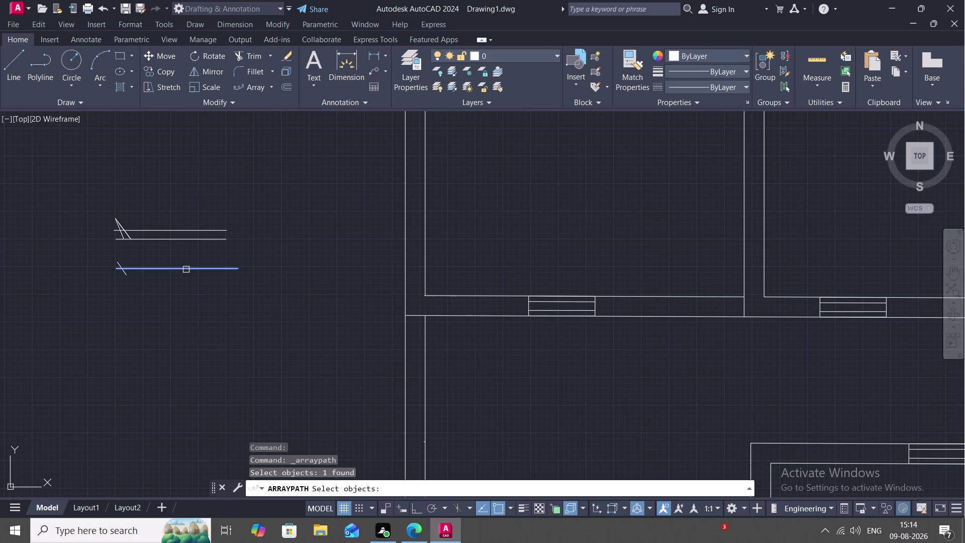
click(122, 268)
right_click(122, 268)
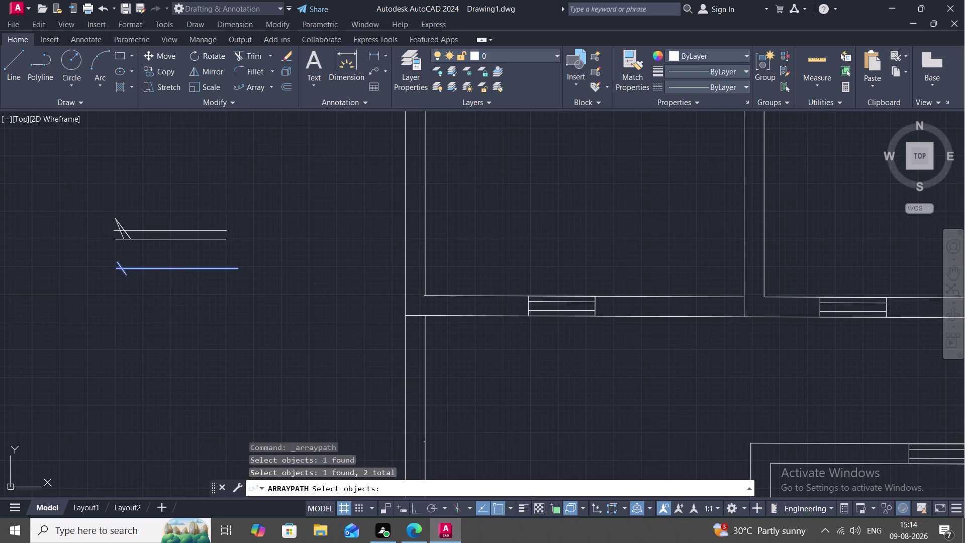
click(138, 268)
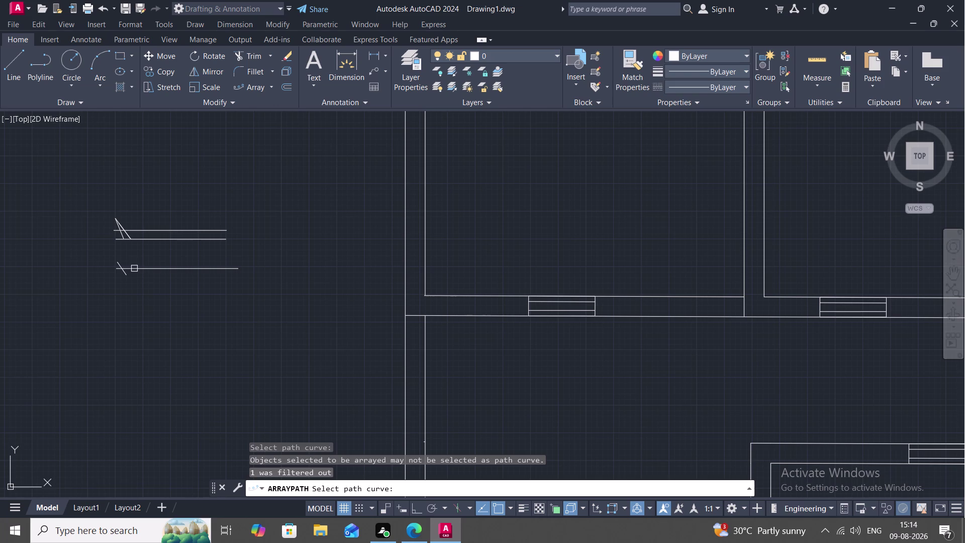
click(138, 267)
click(119, 266)
key(Escape)
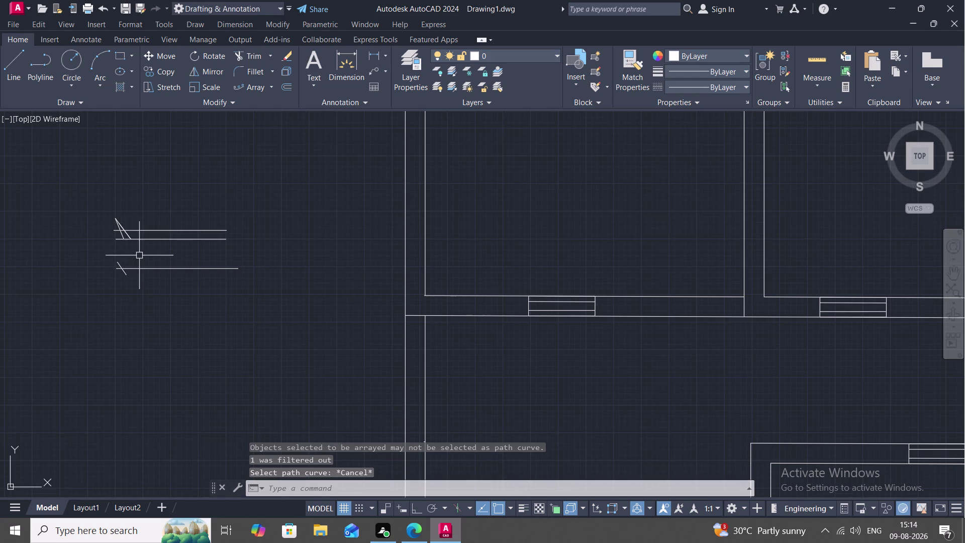
Bring the floor plan rooms into view and start JOIN with J.
scroll(down, 3)
scroll(down, 3)
scroll(up, 3)
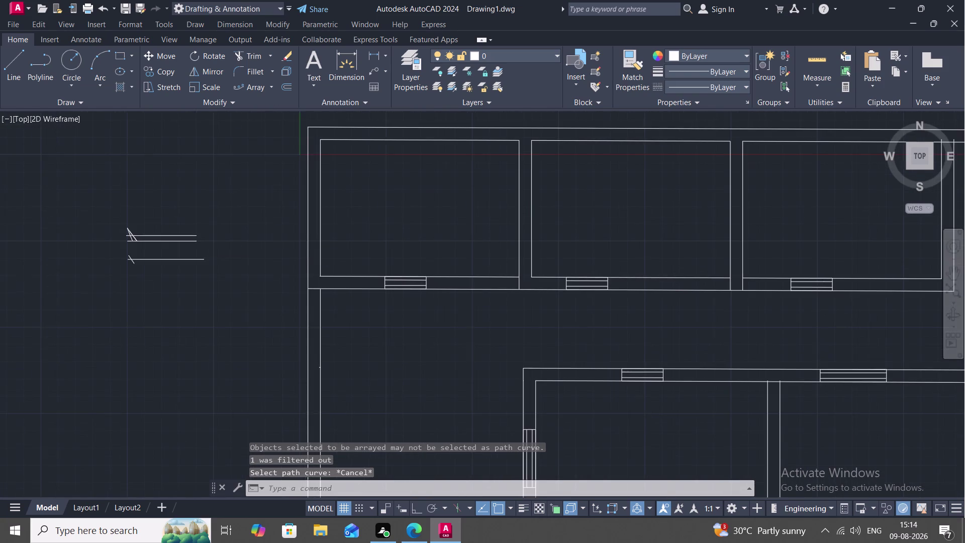
middle_drag(311, 264, 293, 282)
scroll(down, 3)
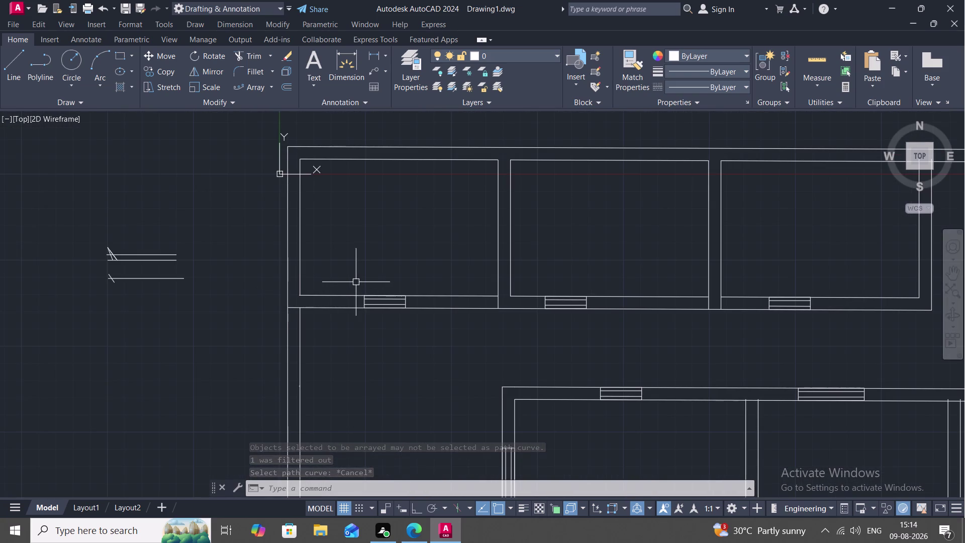
key(b)
key(Escape)
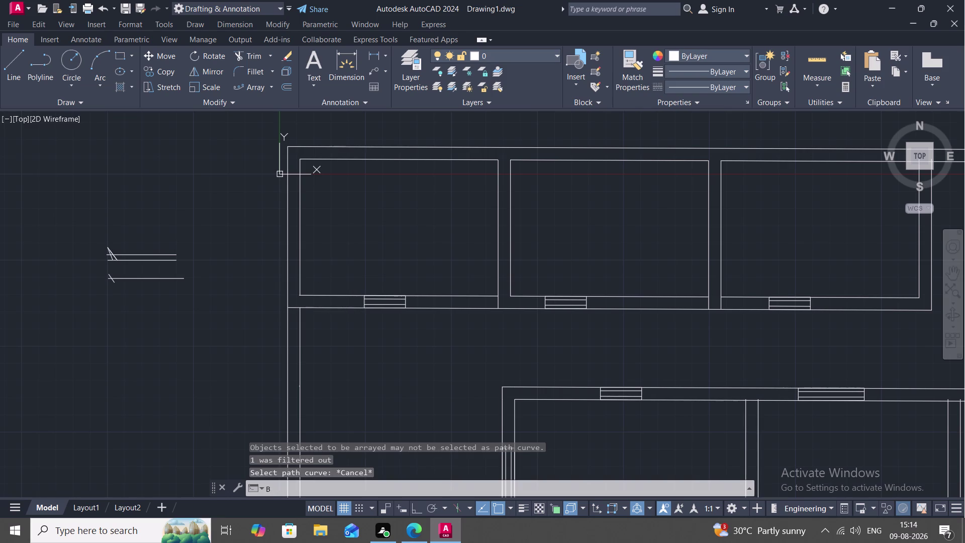
text(J)
key(space)
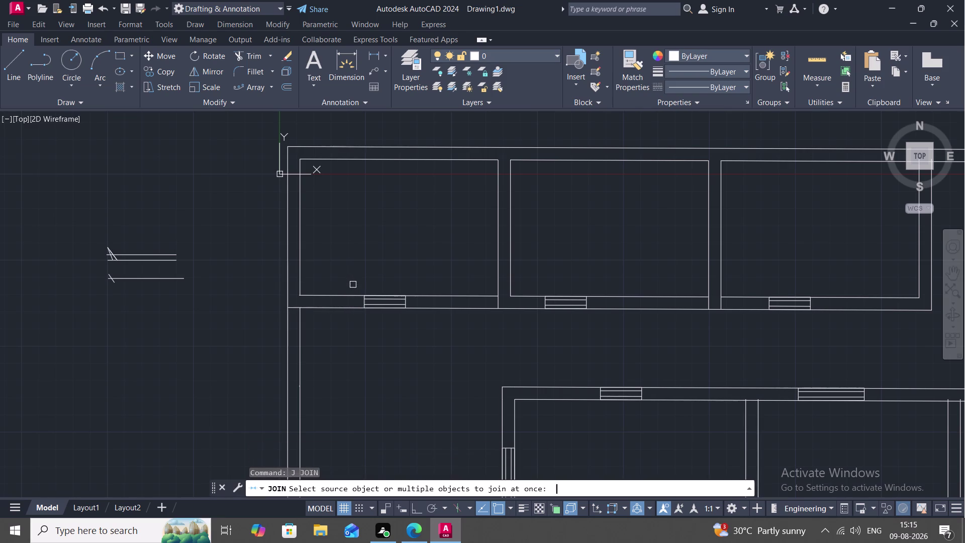
click(328, 308)
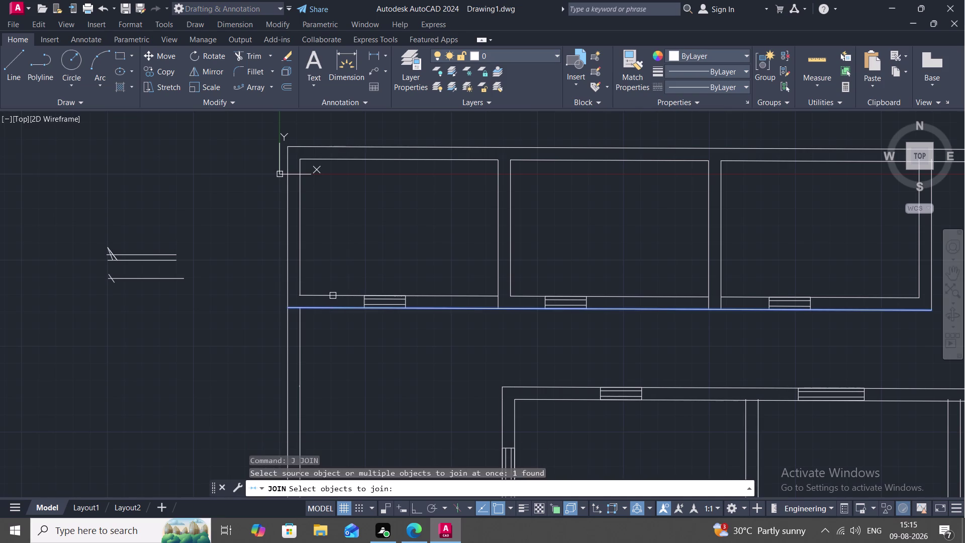
click(333, 296)
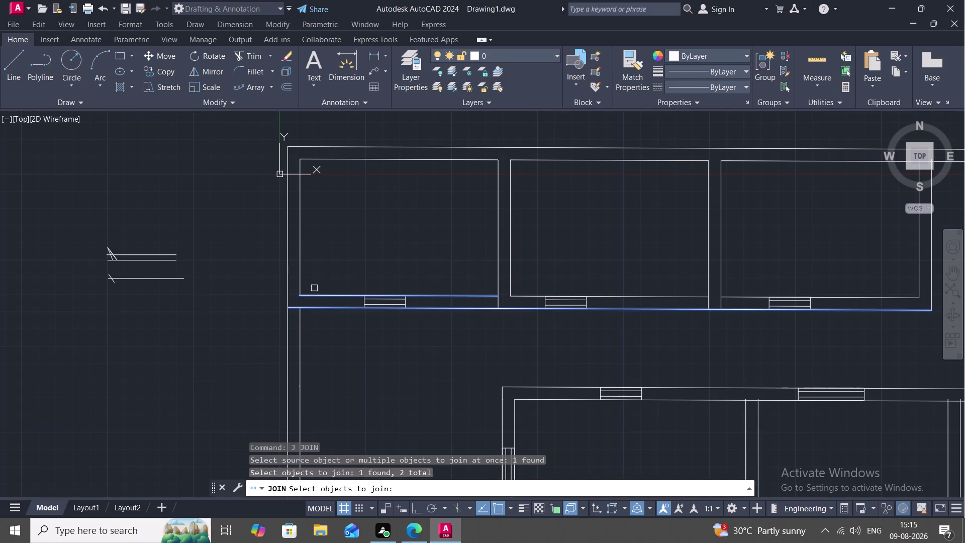
key(Escape)
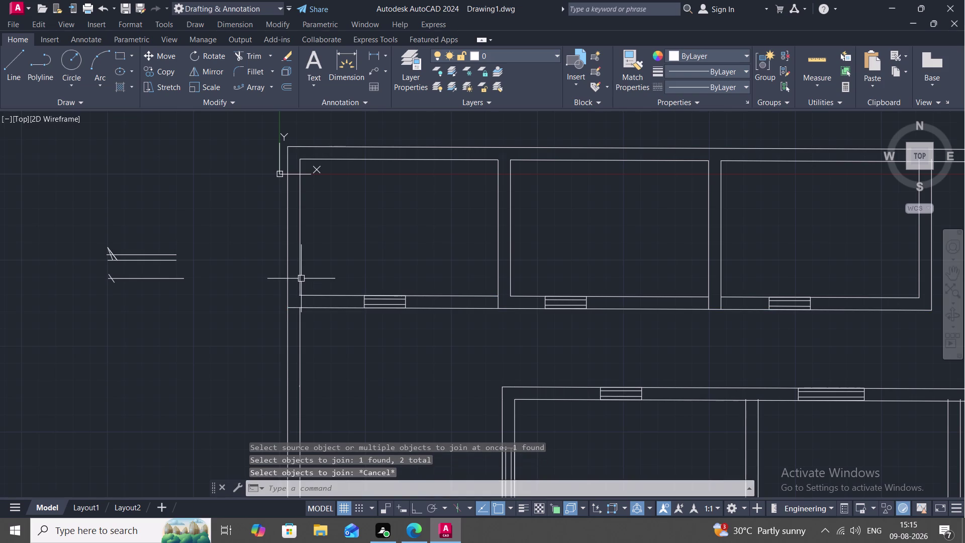
text(BRE)
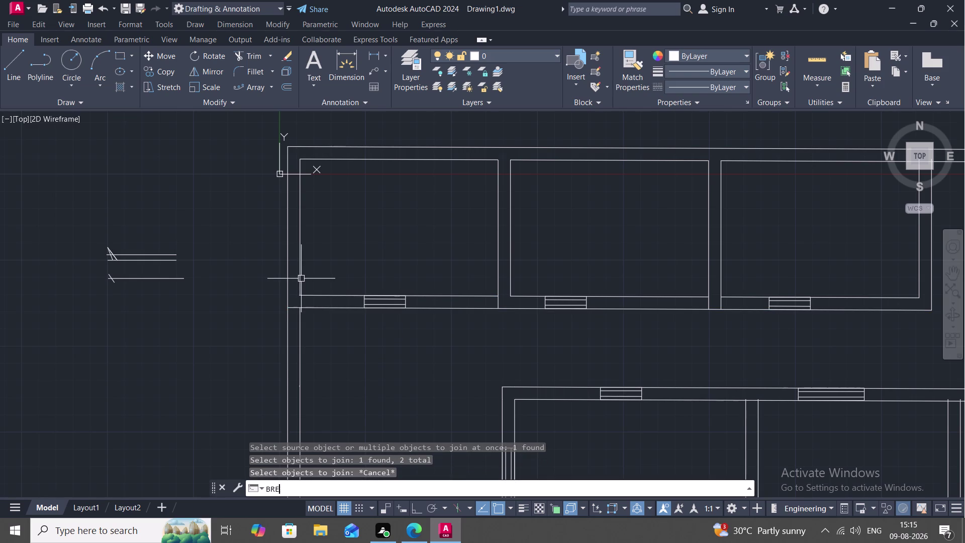
Break the left outer wall line and attempt the first room's left inner line.
text(A)
key(space)
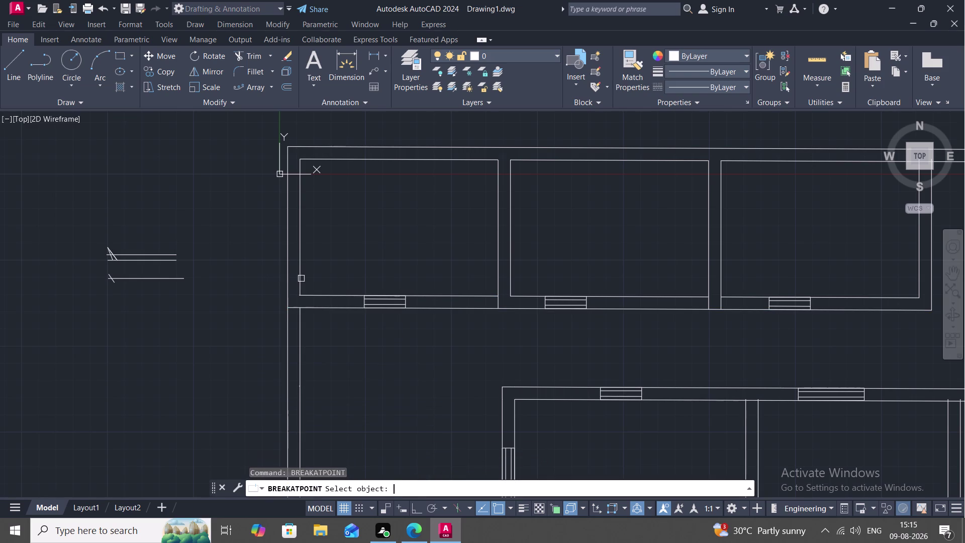
click(288, 258)
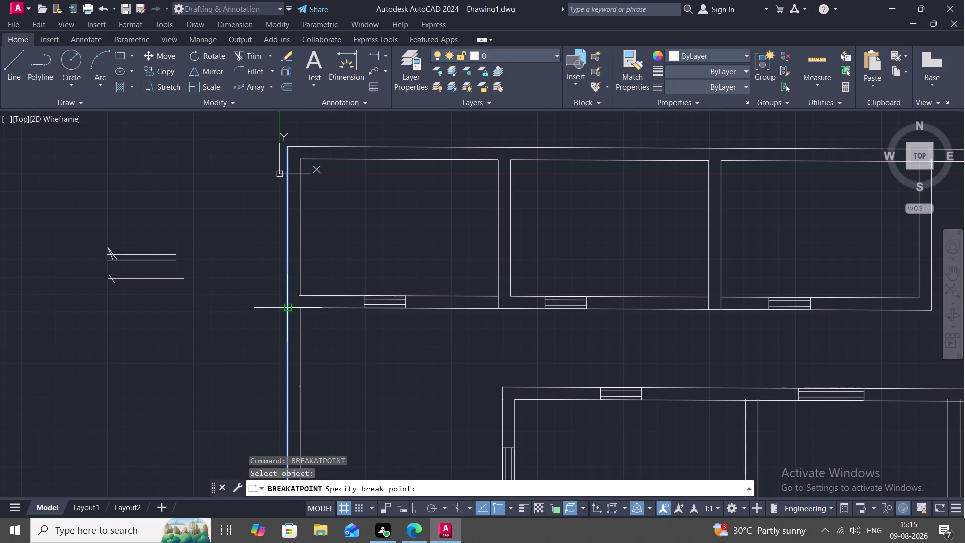
click(286, 305)
key(space)
click(300, 269)
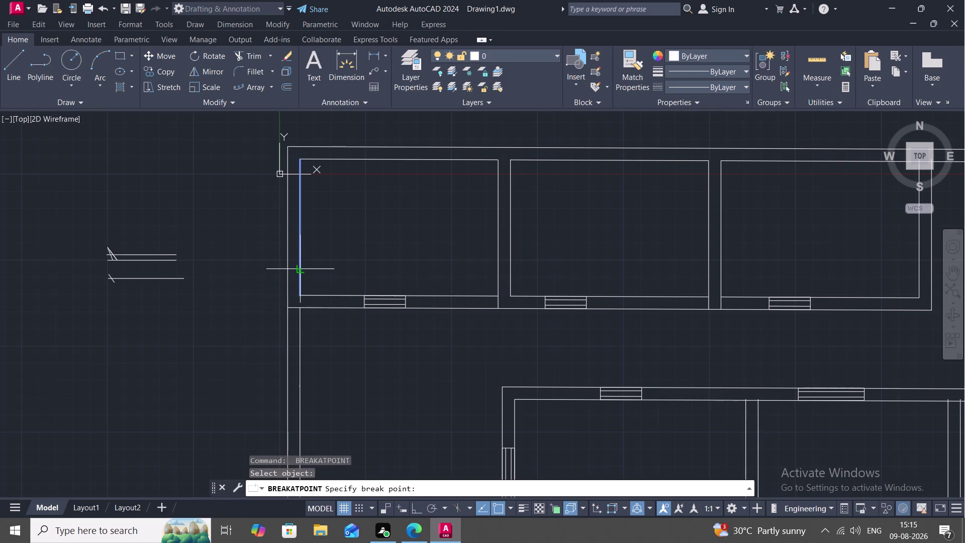
key(space)
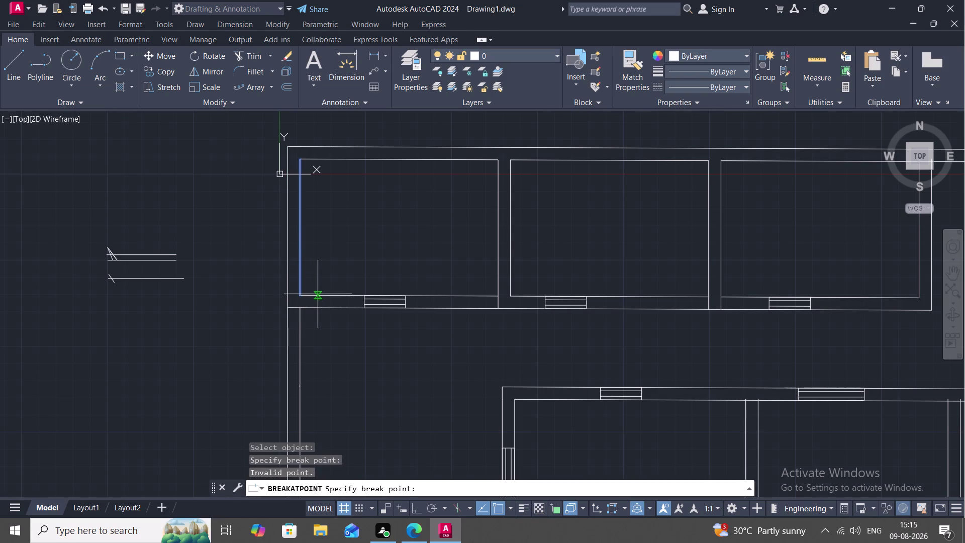
key(space)
key(Escape)
key(space)
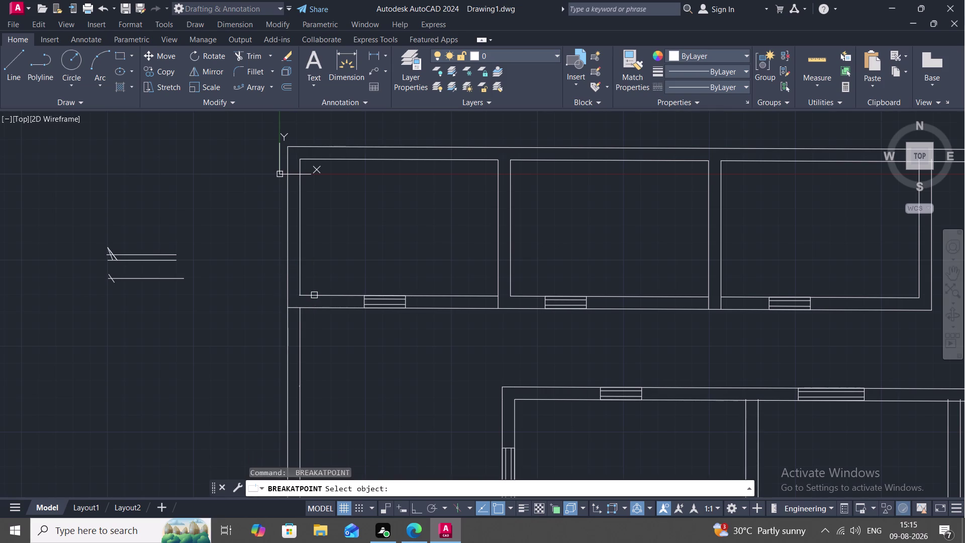
Break the first room's inner and outer bottom wall lines at the window edges.
click(314, 295)
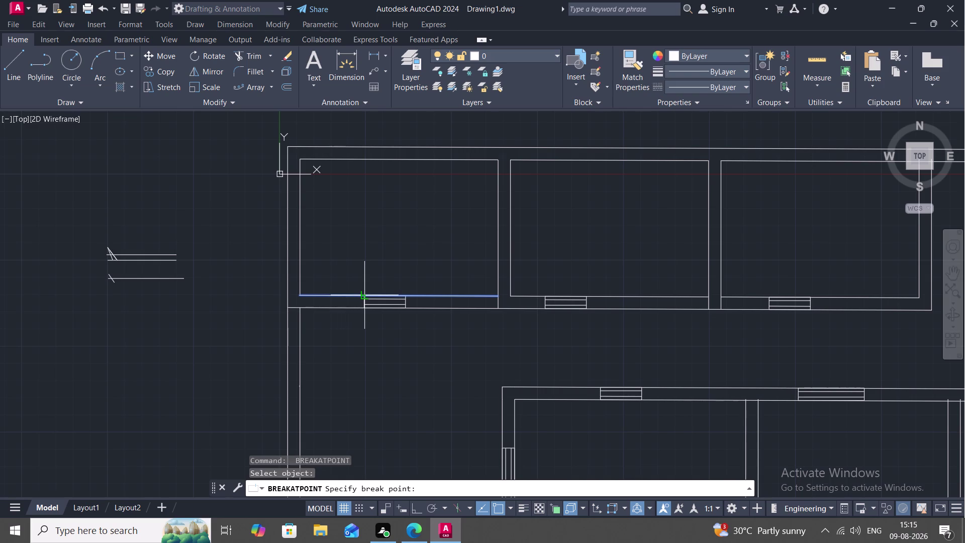
click(361, 296)
key(space)
click(432, 295)
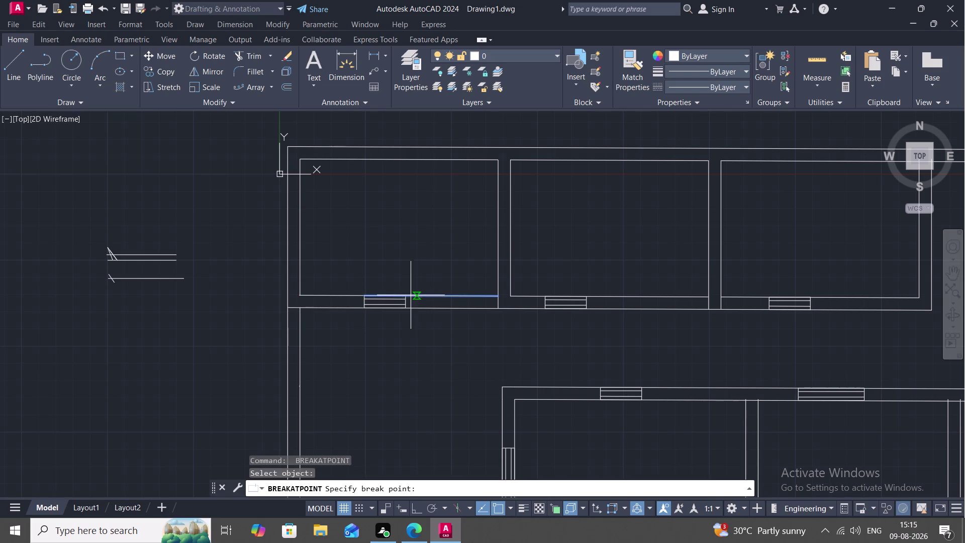
click(404, 295)
key(space)
click(351, 309)
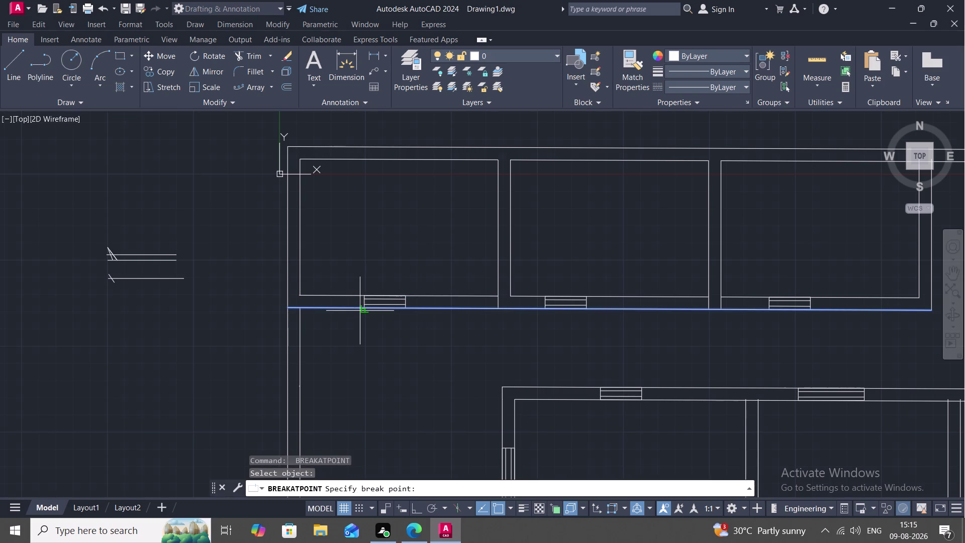
click(362, 309)
key(space)
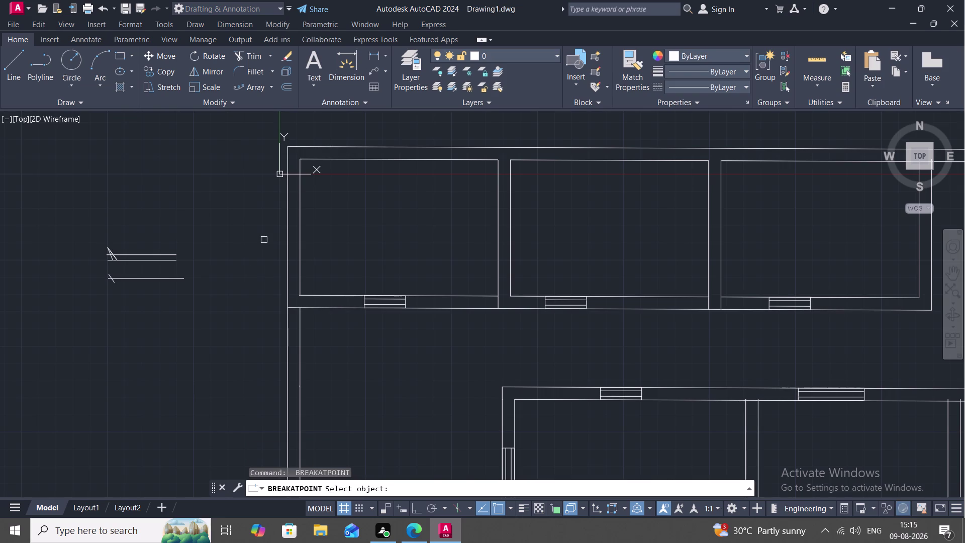
Select the first room's top inner line for breaking and pan out.
click(329, 159)
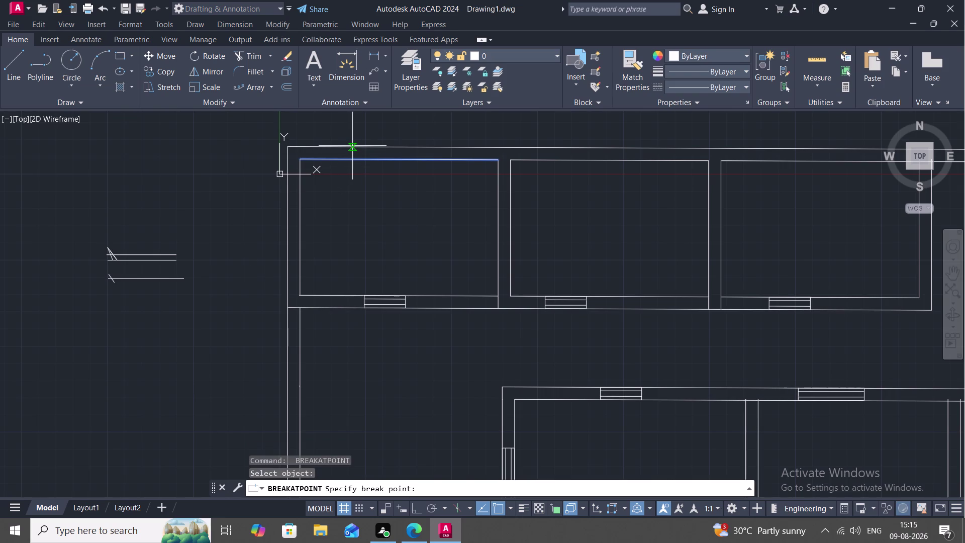
scroll(down, 3)
middle_drag(352, 146, 320, 145)
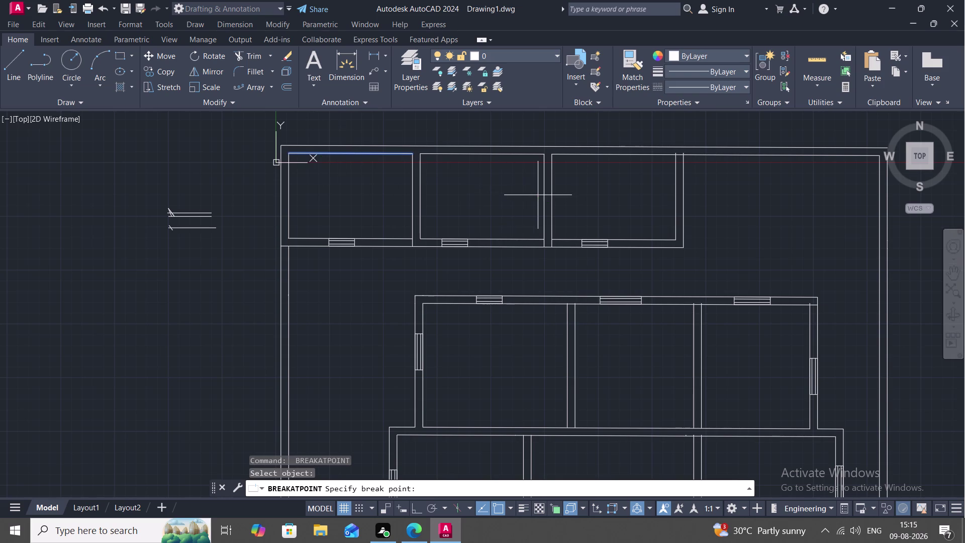
key(Escape)
text(E)
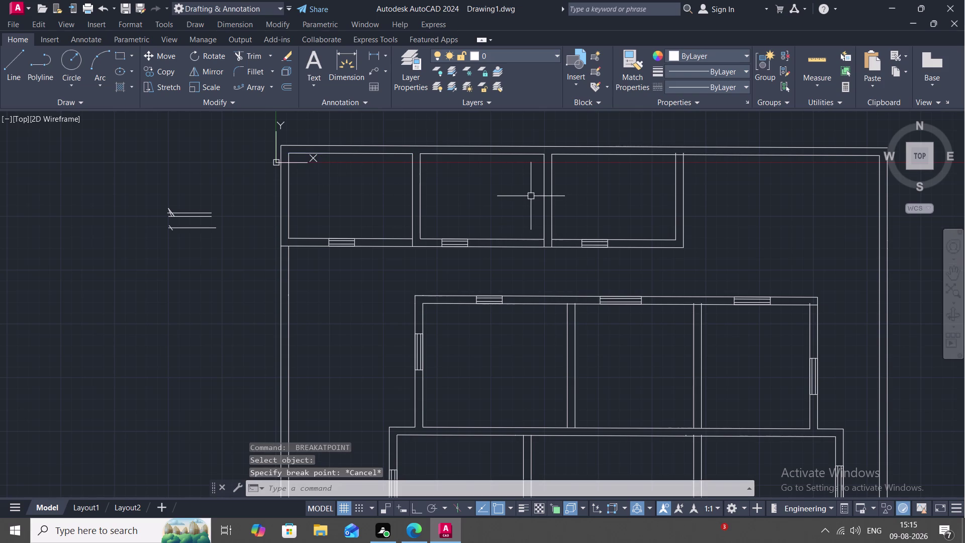
text(X)
key(space)
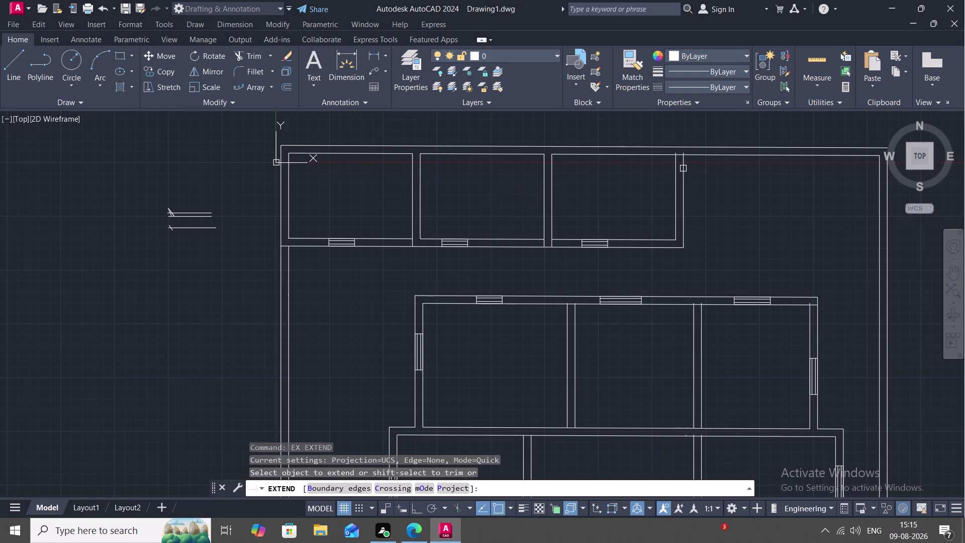
click(682, 168)
key(Escape)
scroll(up, 3)
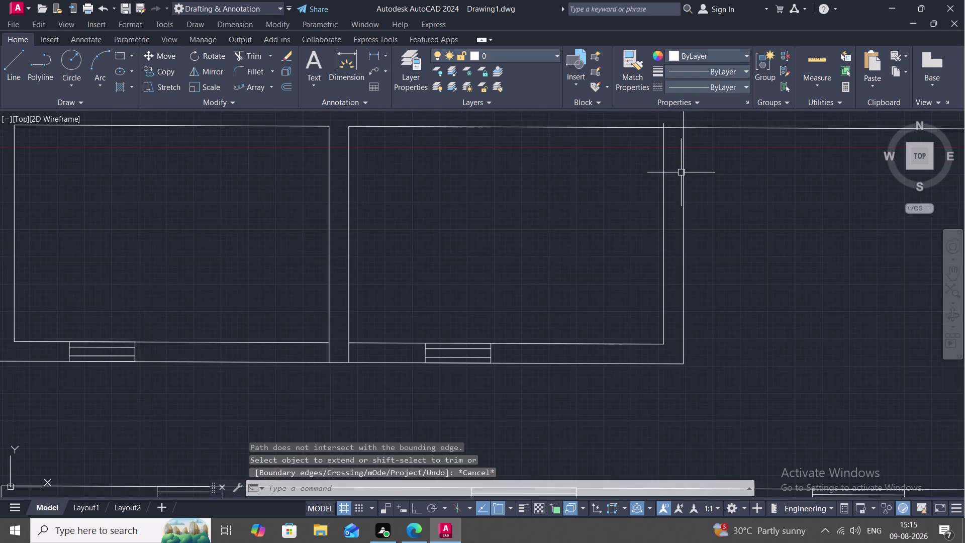
middle_drag(681, 173, 659, 261)
text(TR)
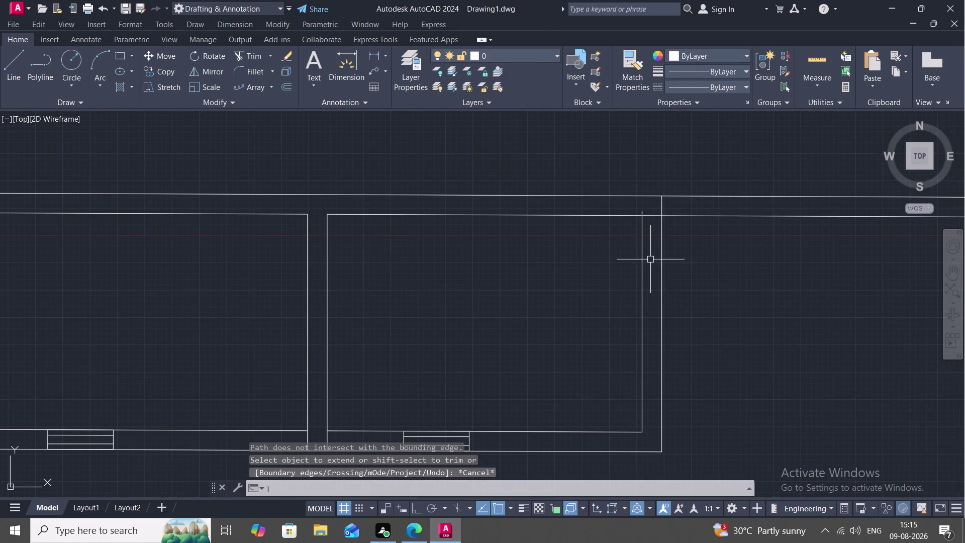
key(space)
click(642, 211)
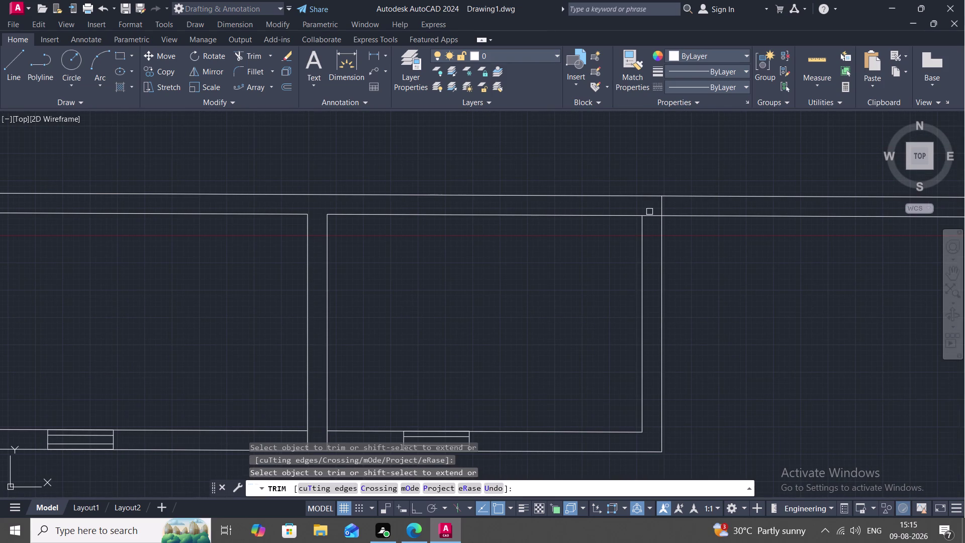
click(653, 213)
scroll(down, 3)
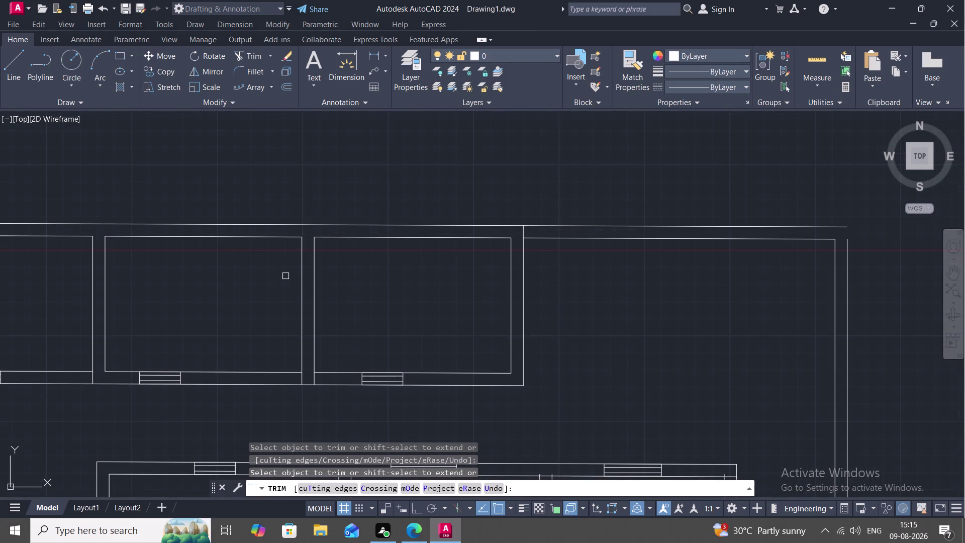
key(Escape)
middle_drag(283, 276, 314, 268)
middle_drag(280, 275, 342, 254)
scroll(down, 3)
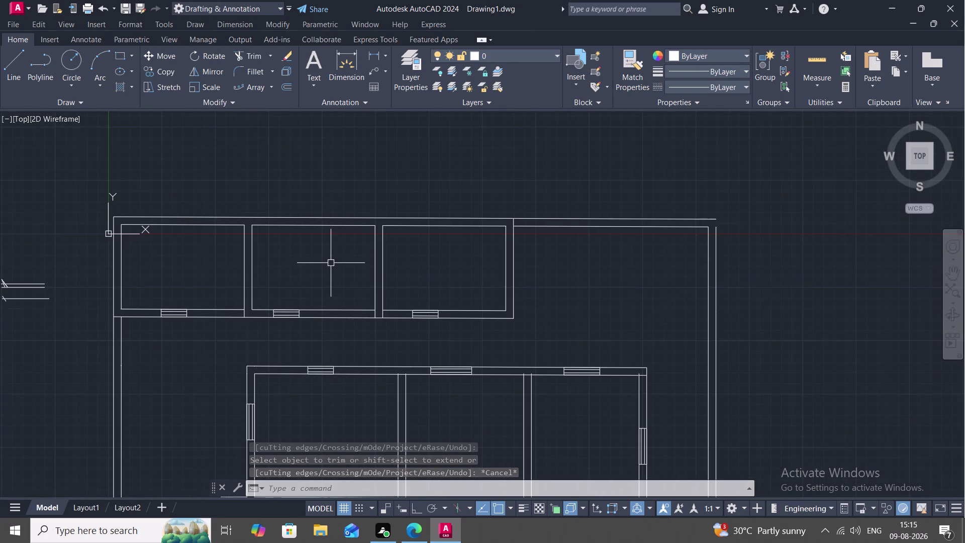
middle_drag(331, 263, 340, 233)
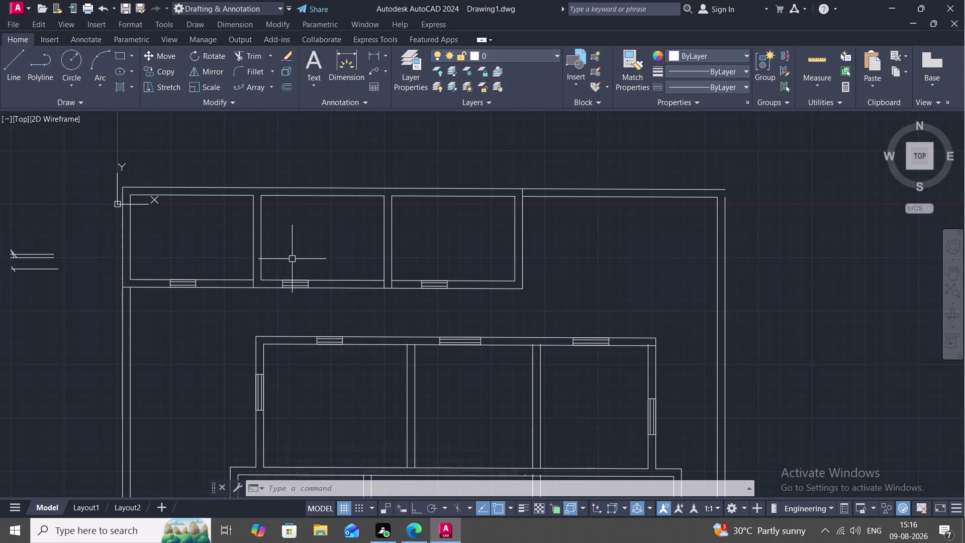
key(l)
key(Escape)
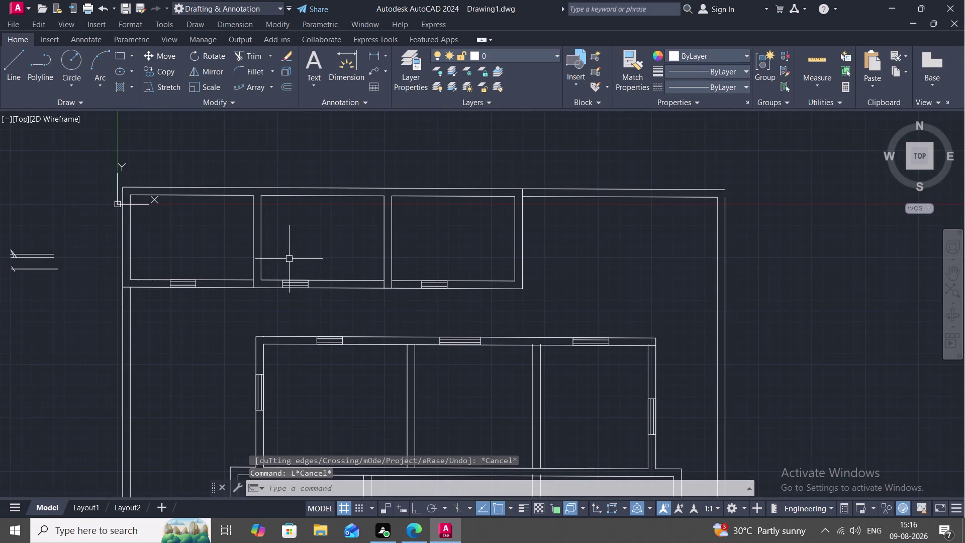
Break the middle room's wall at the corner and its inner bottom line at the window's left edge.
text(BRE)
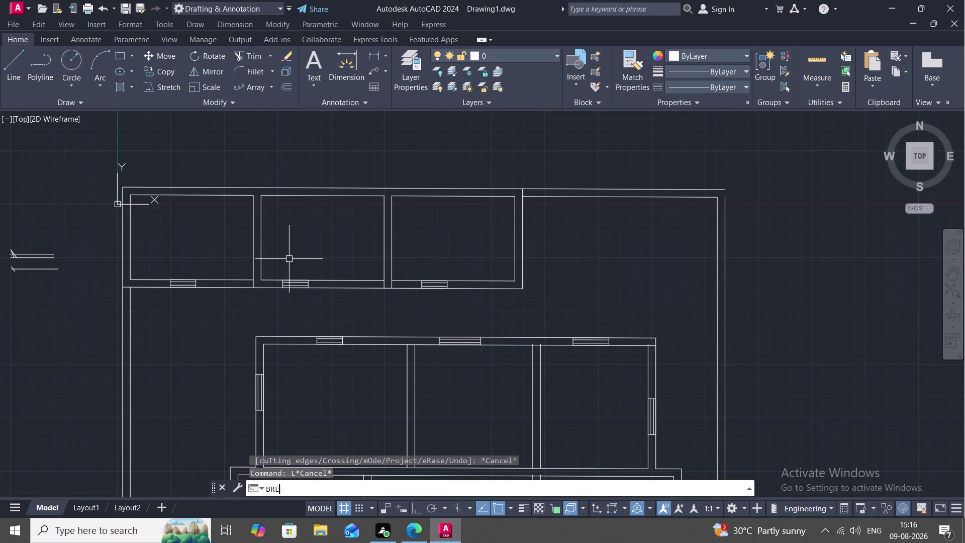
key(space)
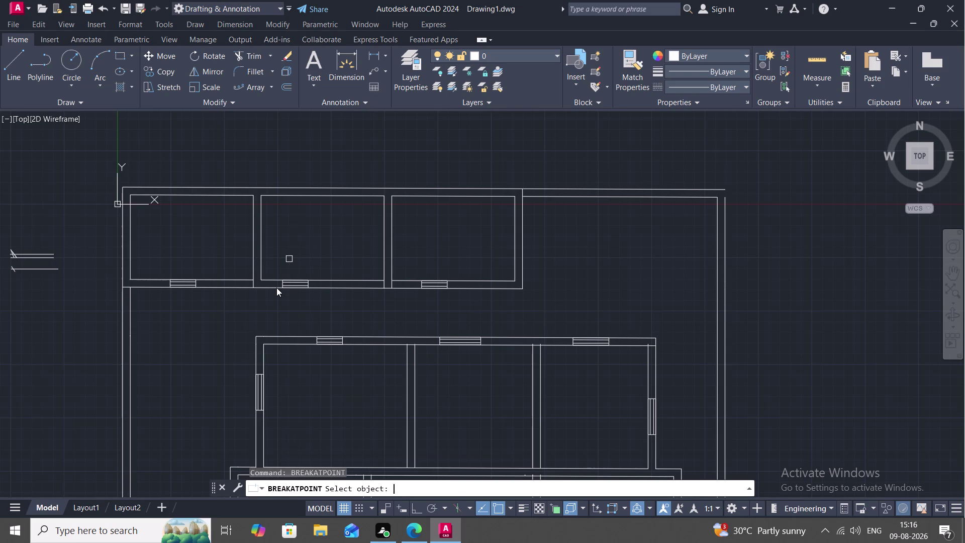
click(262, 248)
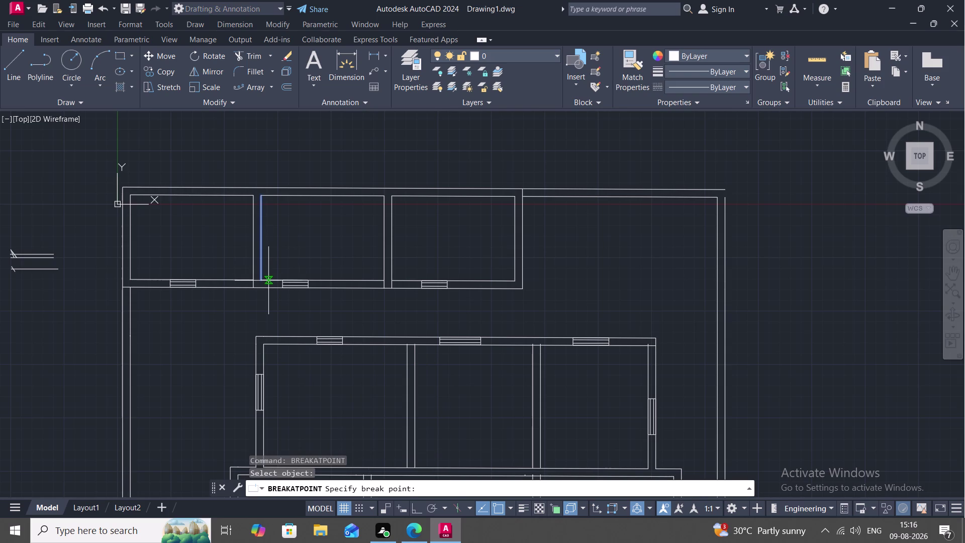
scroll(up, 3)
click(253, 276)
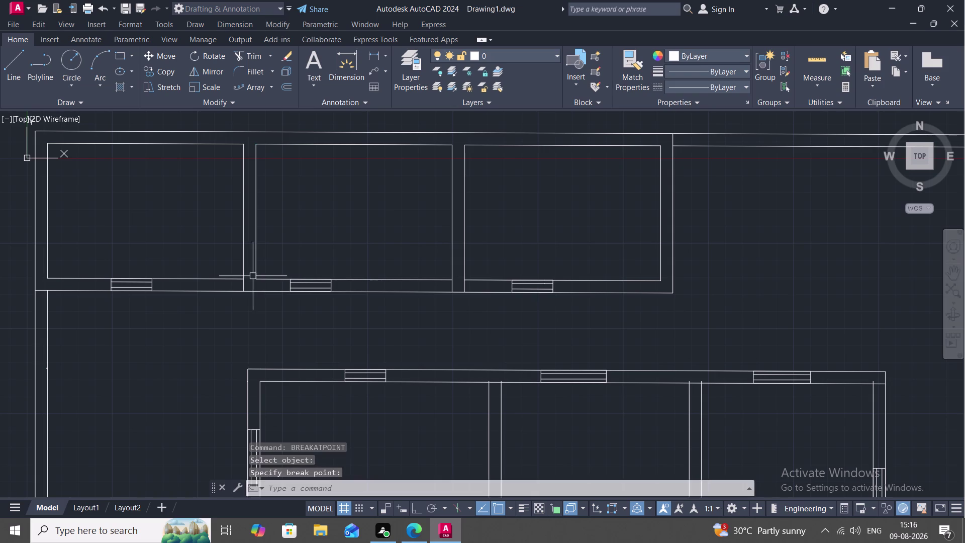
key(space)
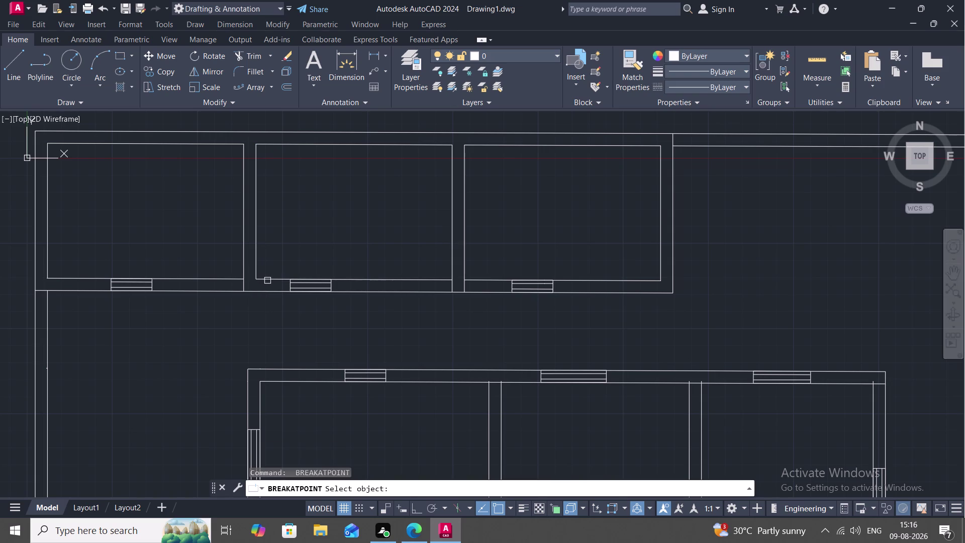
click(270, 280)
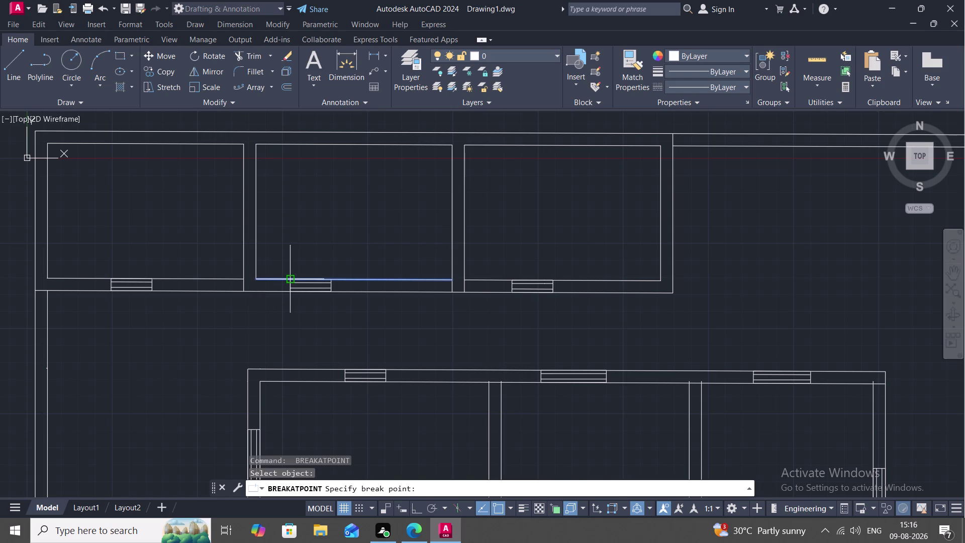
click(288, 278)
Break the middle room's outer bottom wall at both window edges and its inner line at the right edge.
key(space)
click(280, 291)
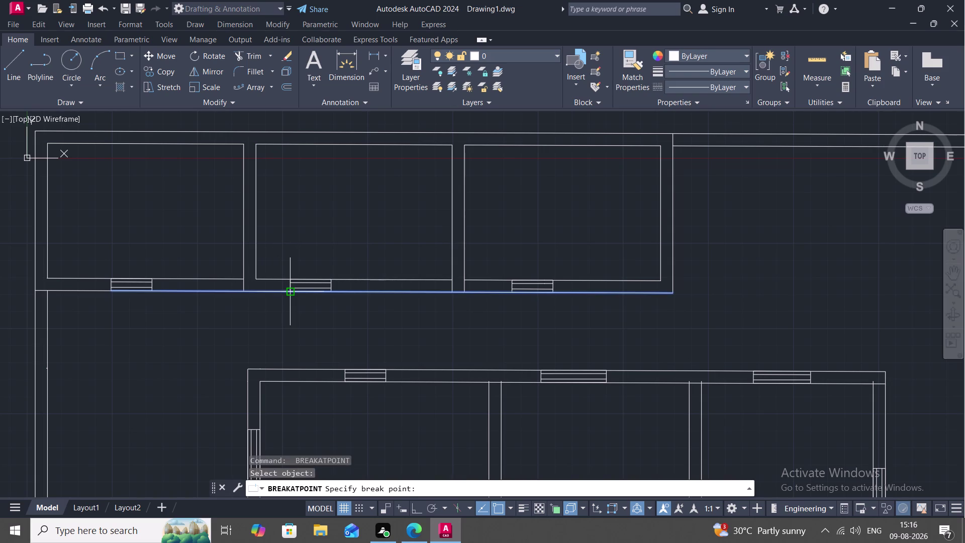
click(288, 291)
key(space)
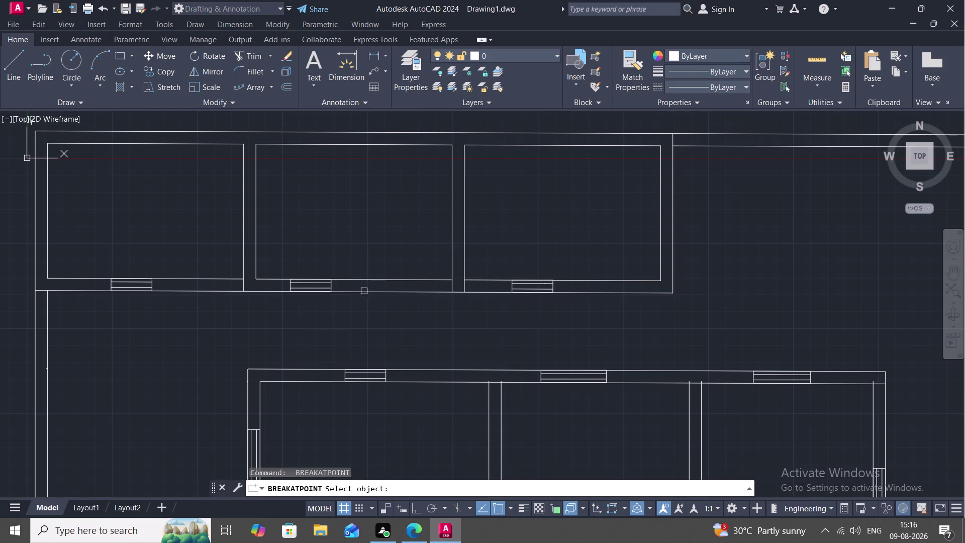
click(364, 291)
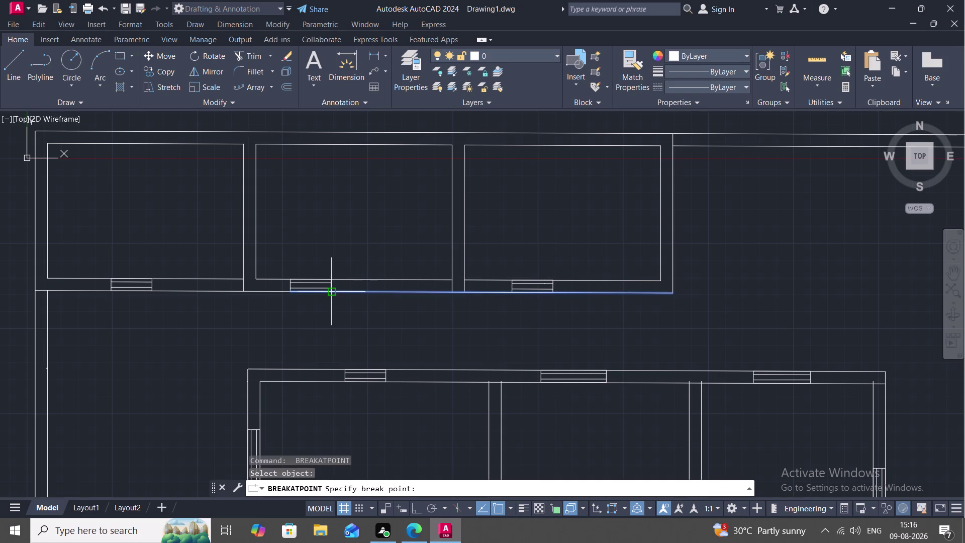
click(331, 293)
key(space)
click(341, 278)
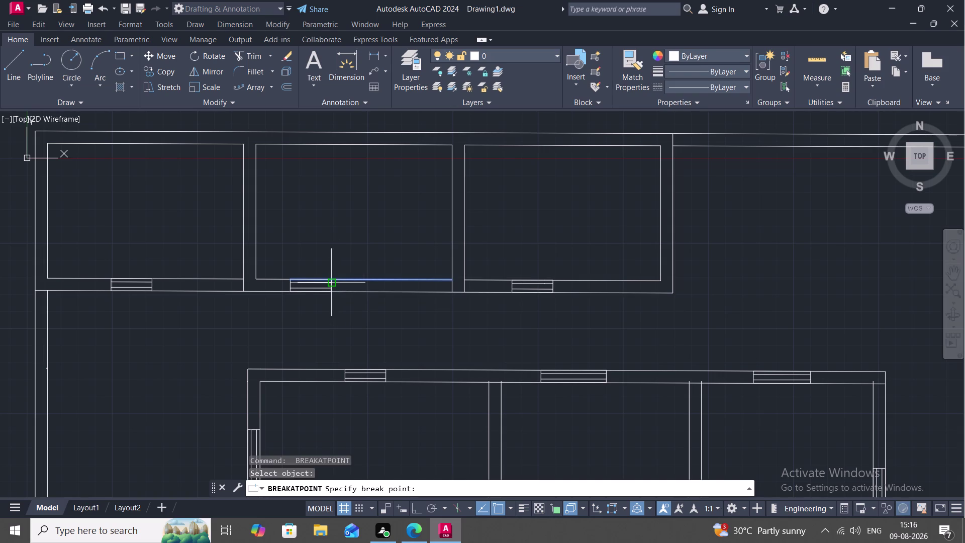
click(328, 276)
key(space)
click(345, 282)
key(space)
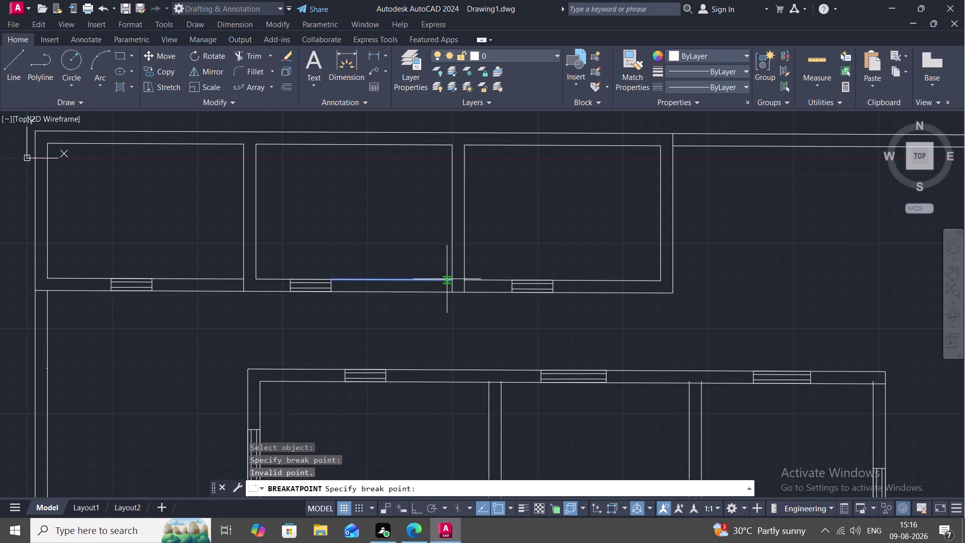
key(space)
Split the outer bottom wall where the middle and right rooms' walls meet.
click(448, 280)
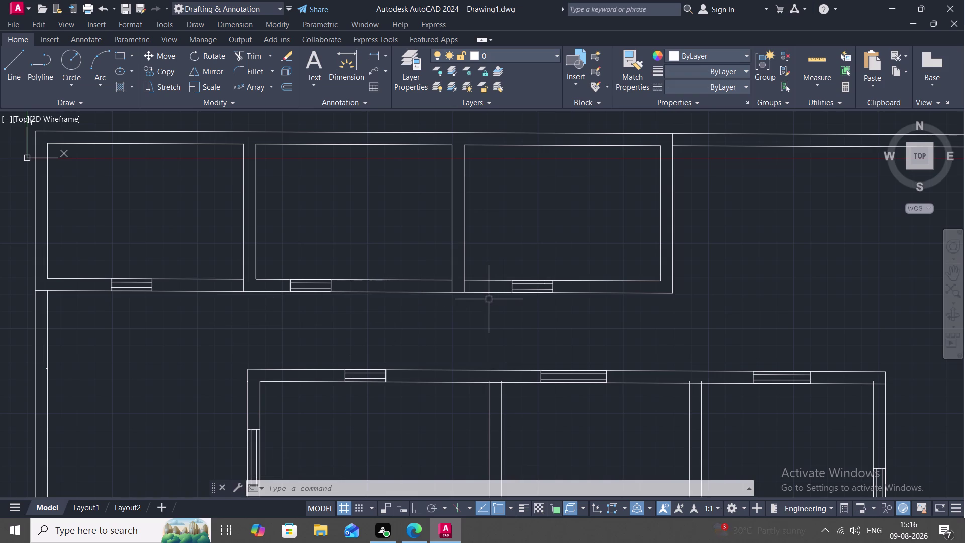
key(space)
click(459, 293)
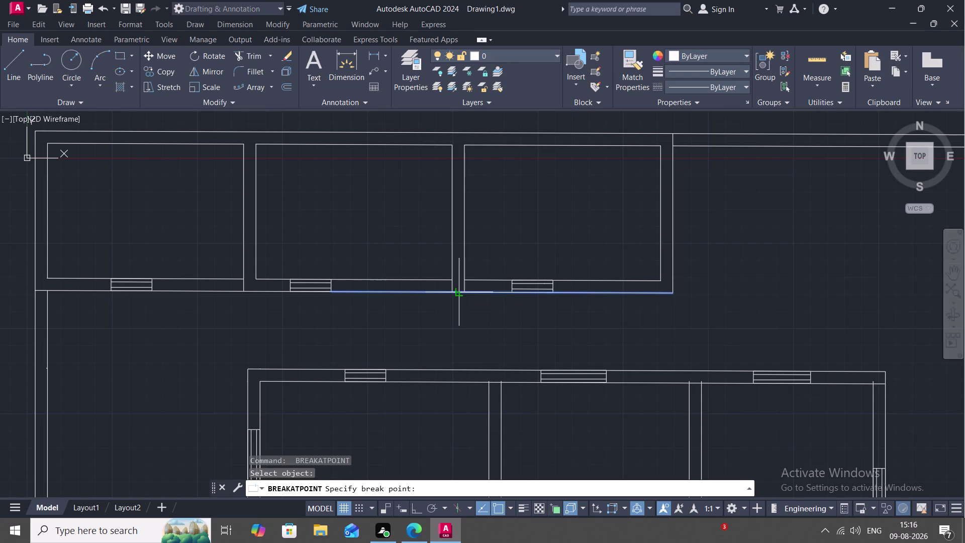
click(452, 293)
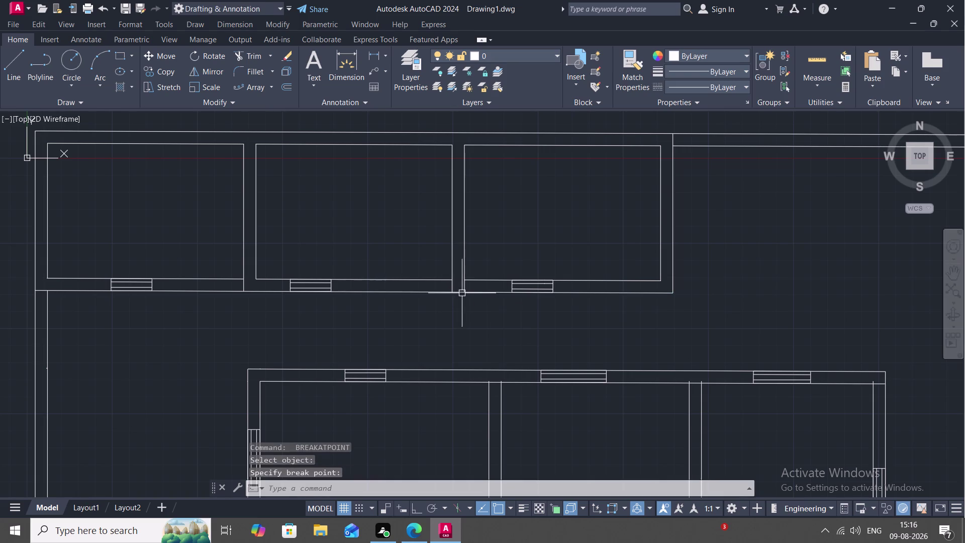
key(space)
click(457, 294)
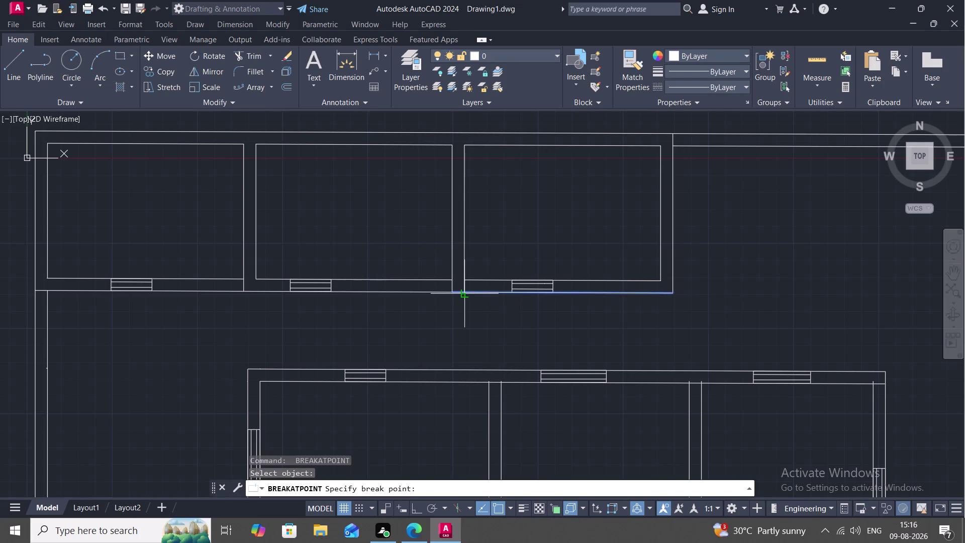
click(466, 292)
Break the right room's outer bottom wall at the window's right and left edges.
key(space)
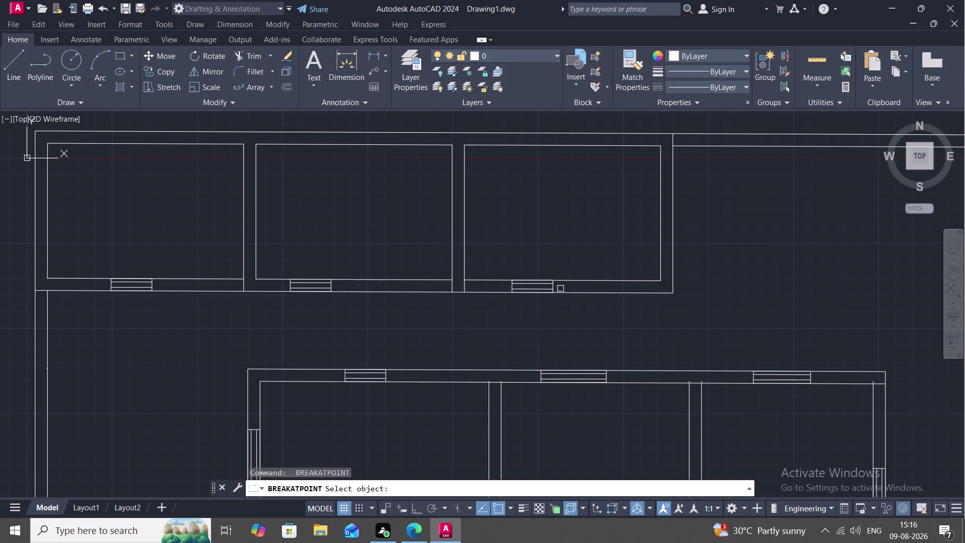
click(567, 291)
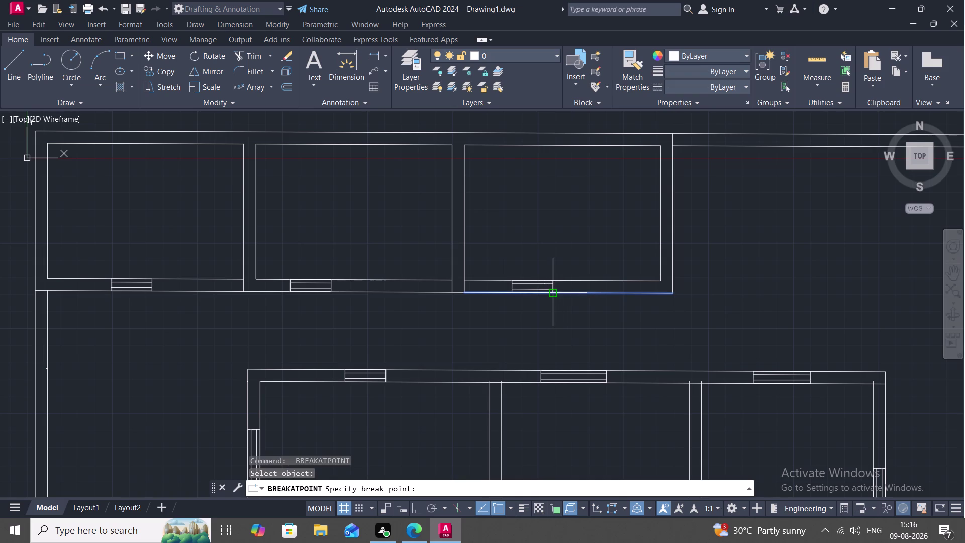
click(555, 292)
key(space)
click(502, 292)
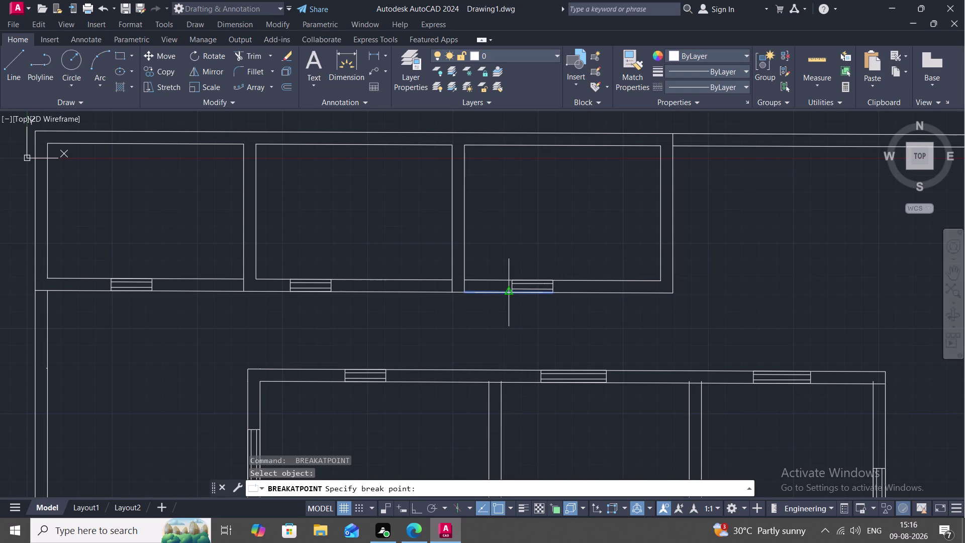
click(514, 295)
Break the right room's inner bottom wall at both window edges, then cancel the command.
key(space)
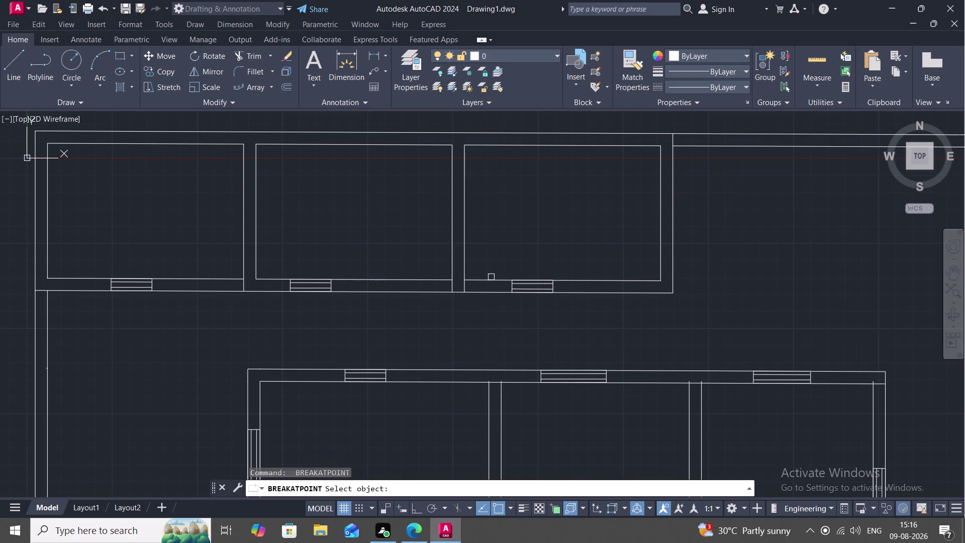
click(492, 279)
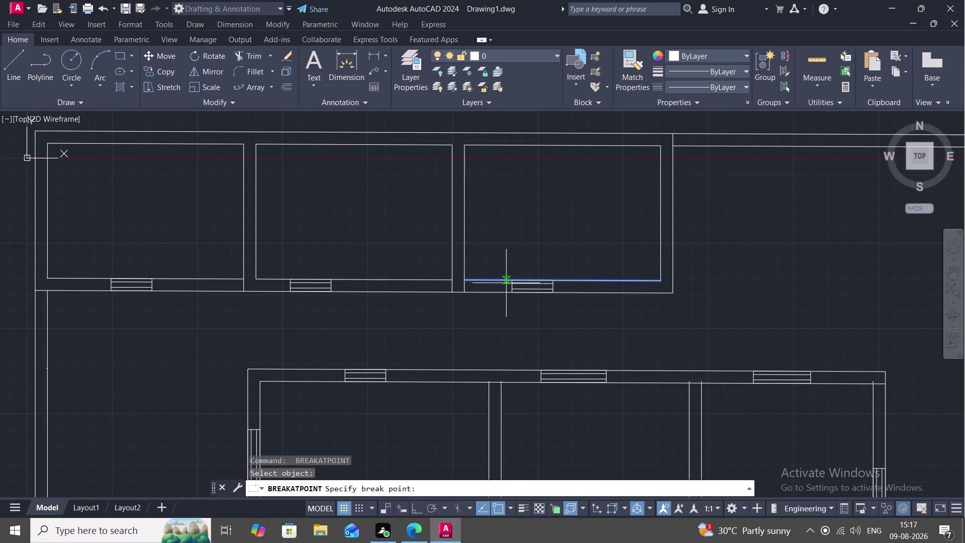
click(511, 281)
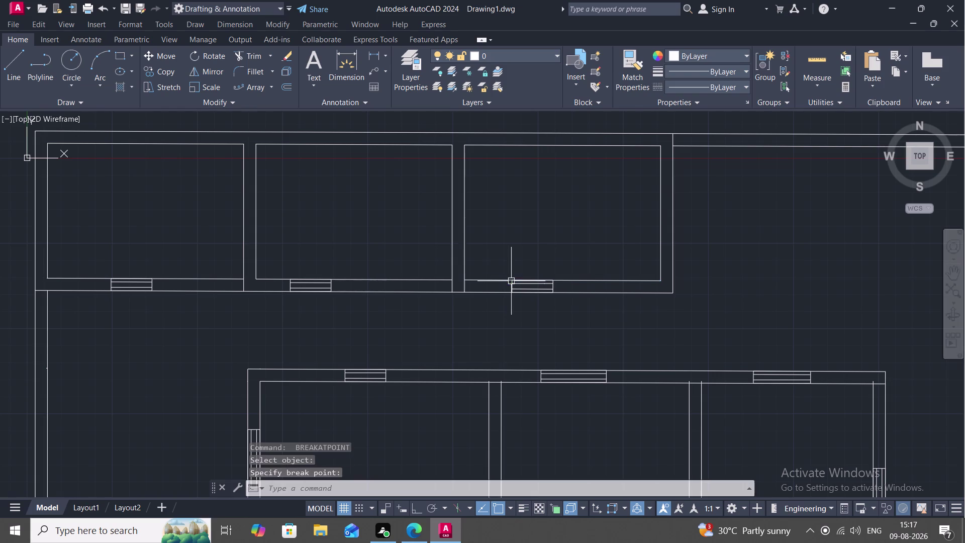
key(space)
click(573, 279)
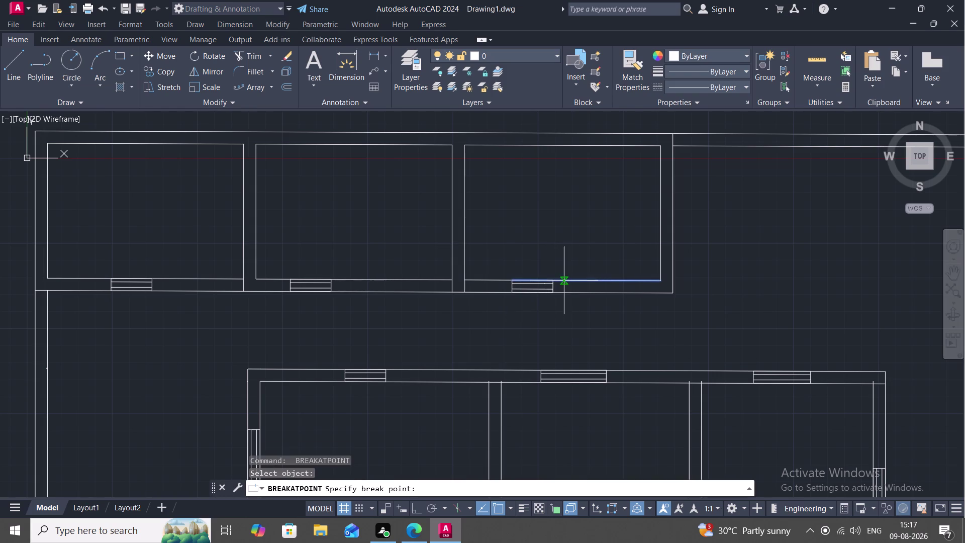
click(554, 282)
key(space)
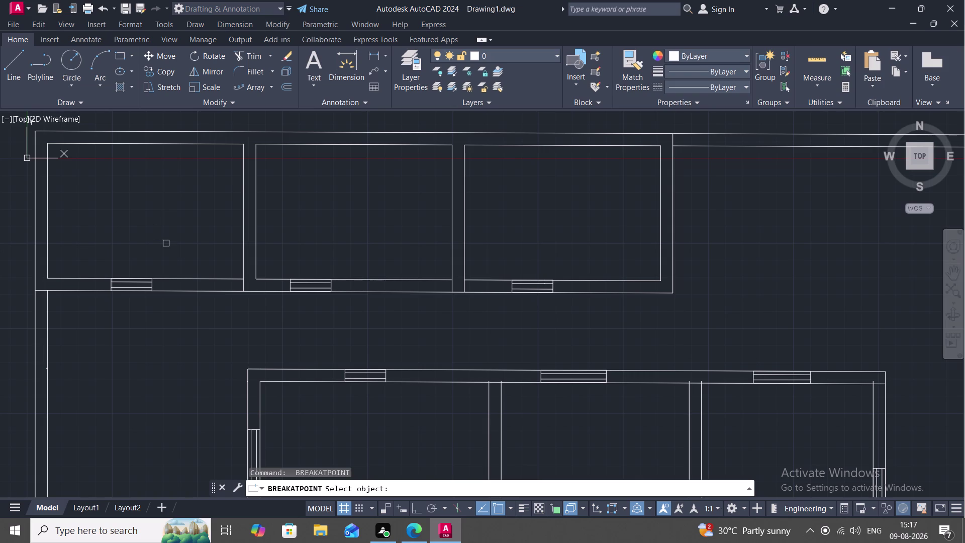
key(j)
key(Escape)
text(J)
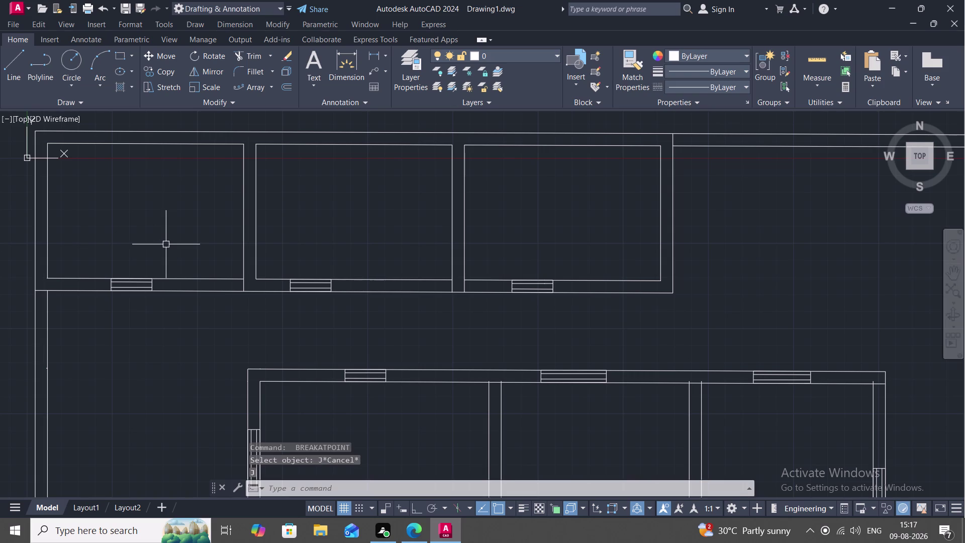
key(space)
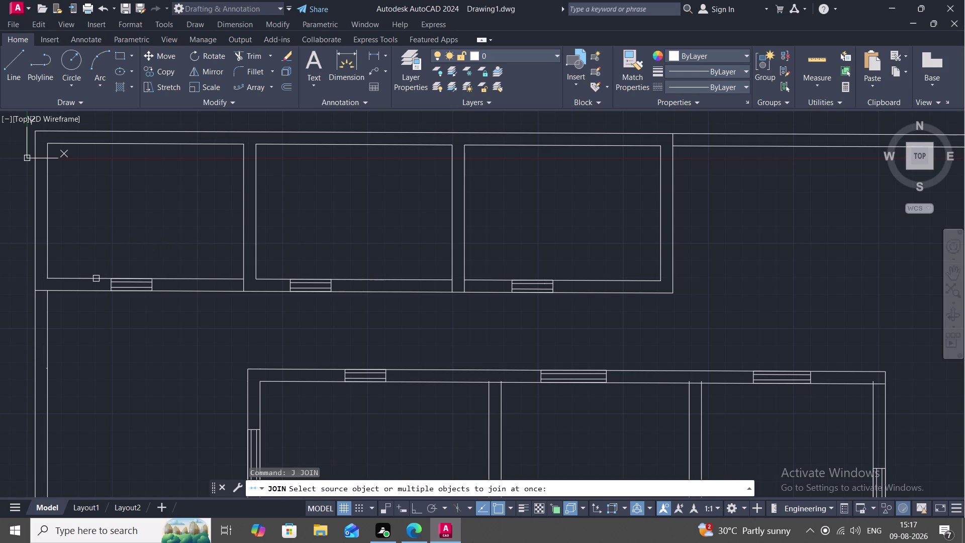
click(96, 279)
click(101, 291)
scroll(up, 3)
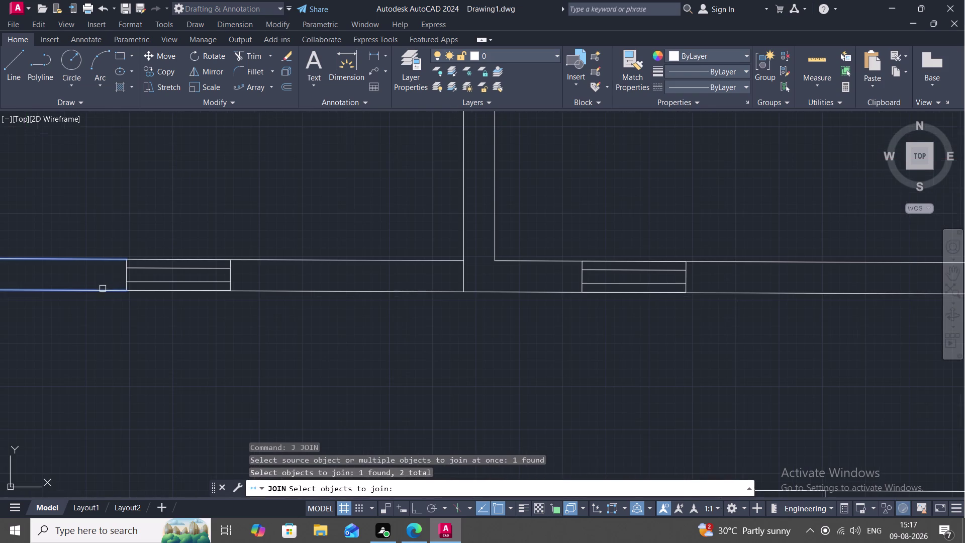
click(123, 275)
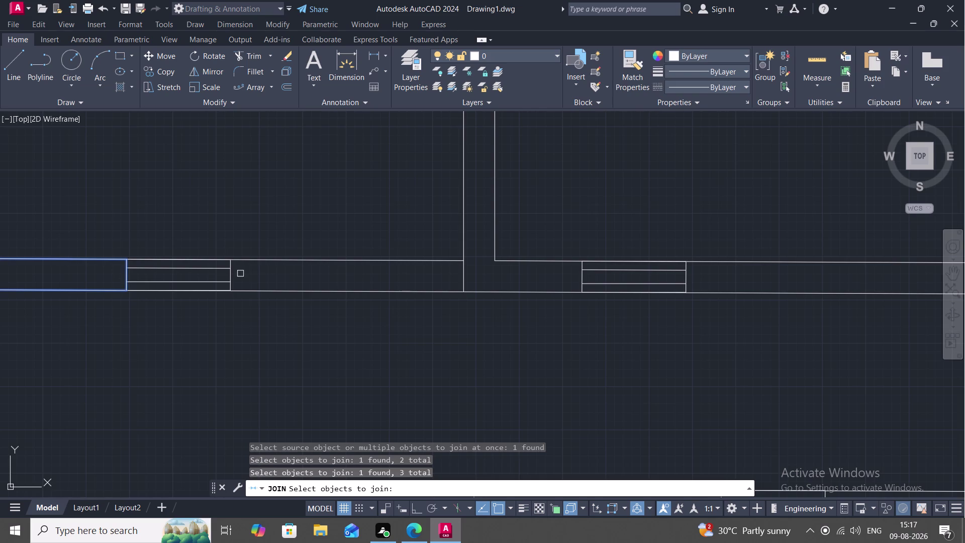
scroll(down, 3)
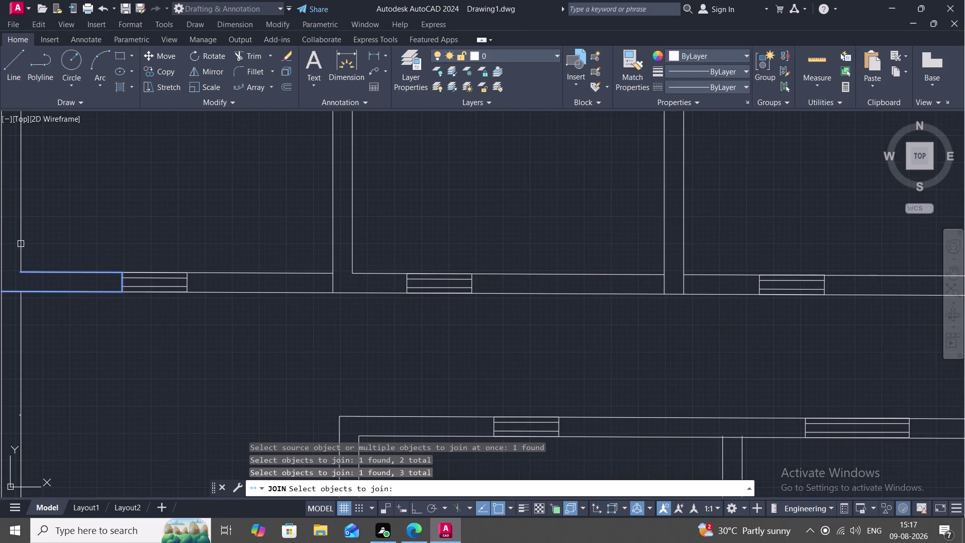
click(21, 243)
scroll(down, 3)
middle_drag(36, 244, 127, 272)
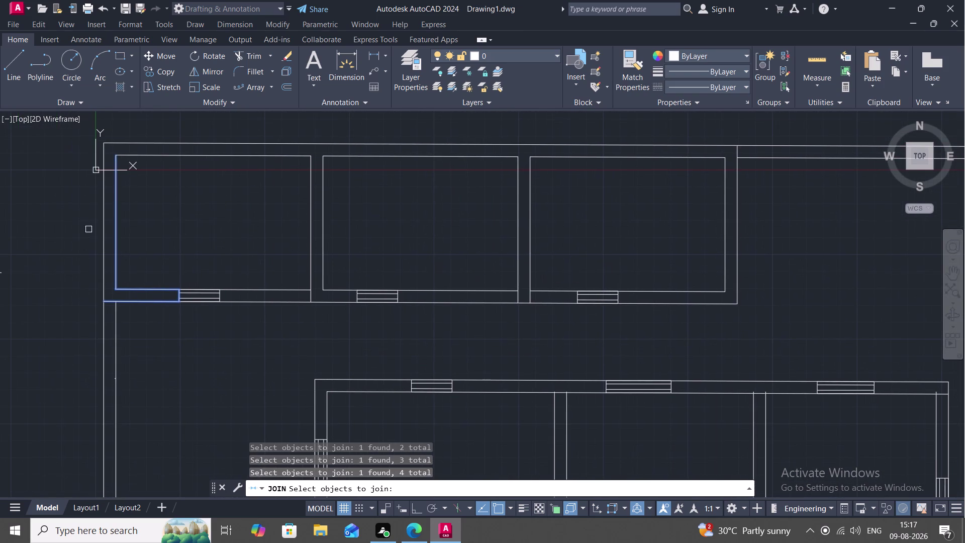
click(104, 243)
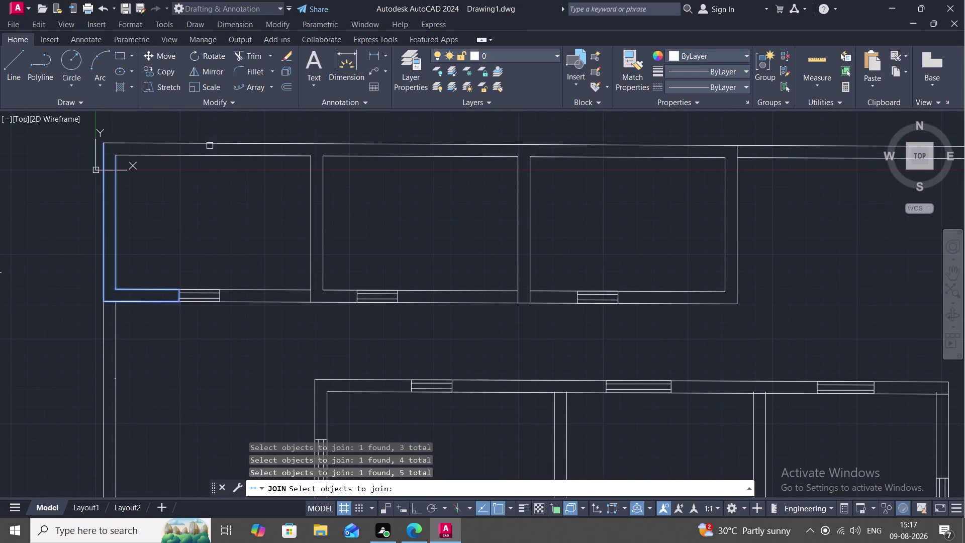
click(214, 144)
click(224, 153)
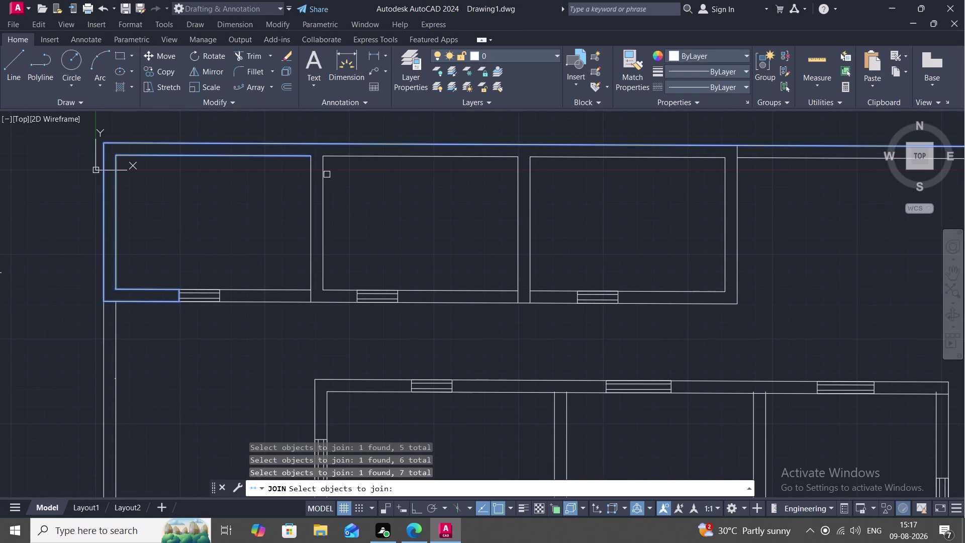
click(356, 158)
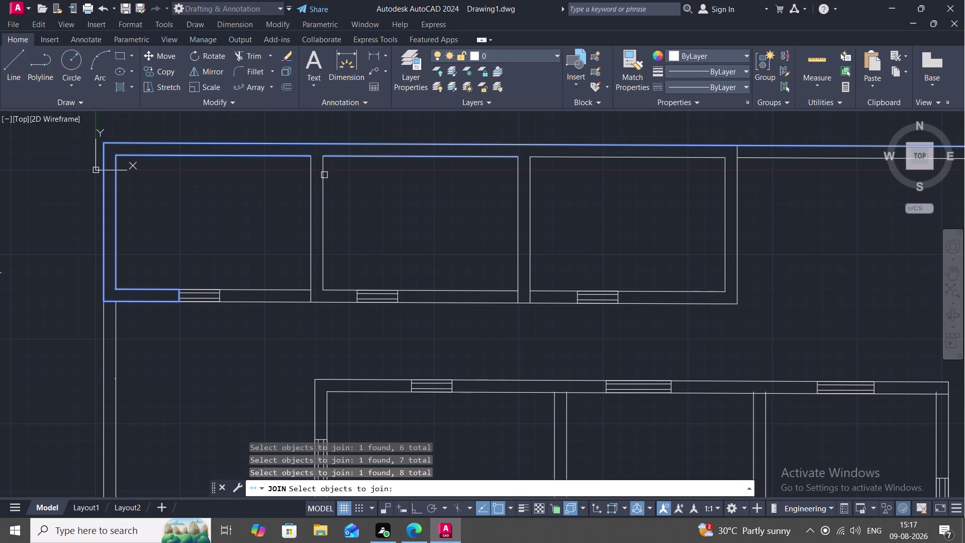
click(323, 185)
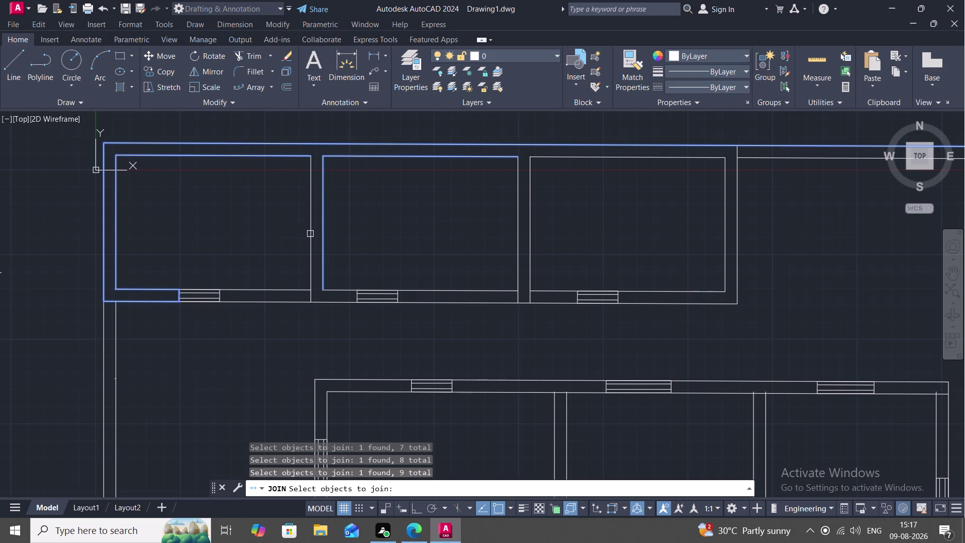
click(310, 234)
click(325, 301)
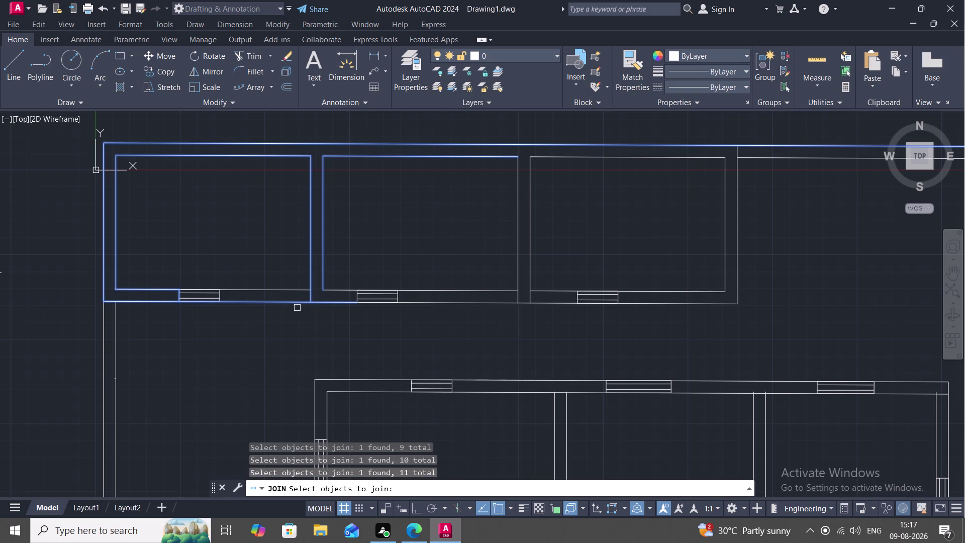
click(493, 290)
click(478, 302)
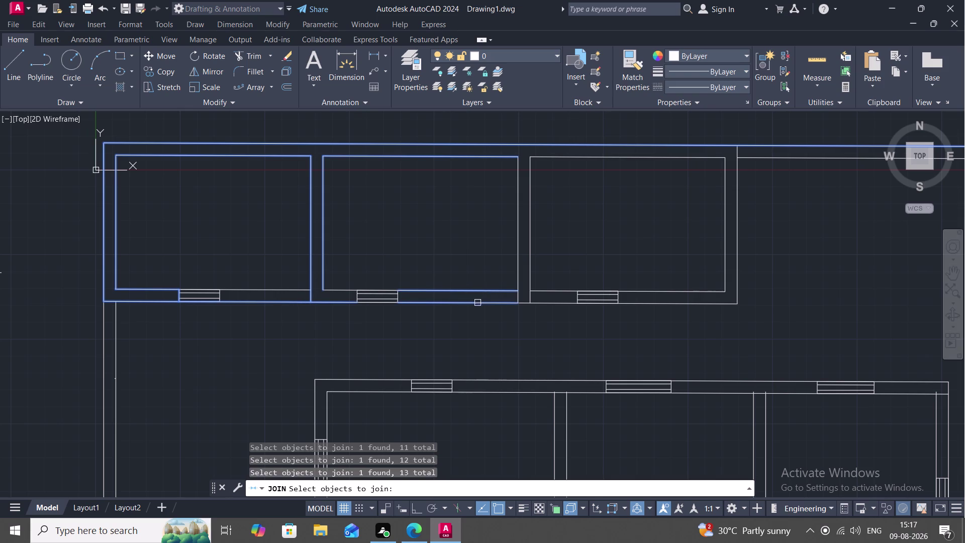
click(400, 296)
scroll(up, 3)
key(Escape)
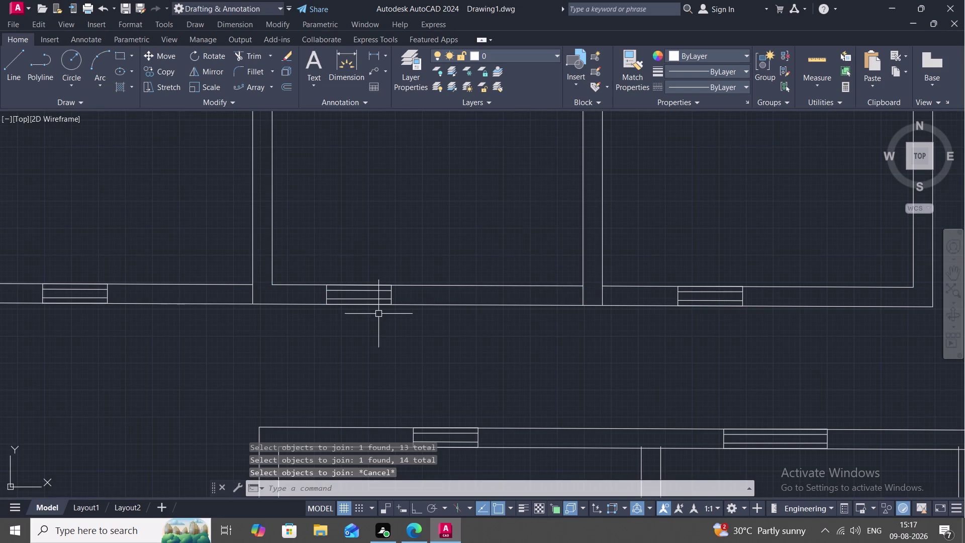
text(BRE)
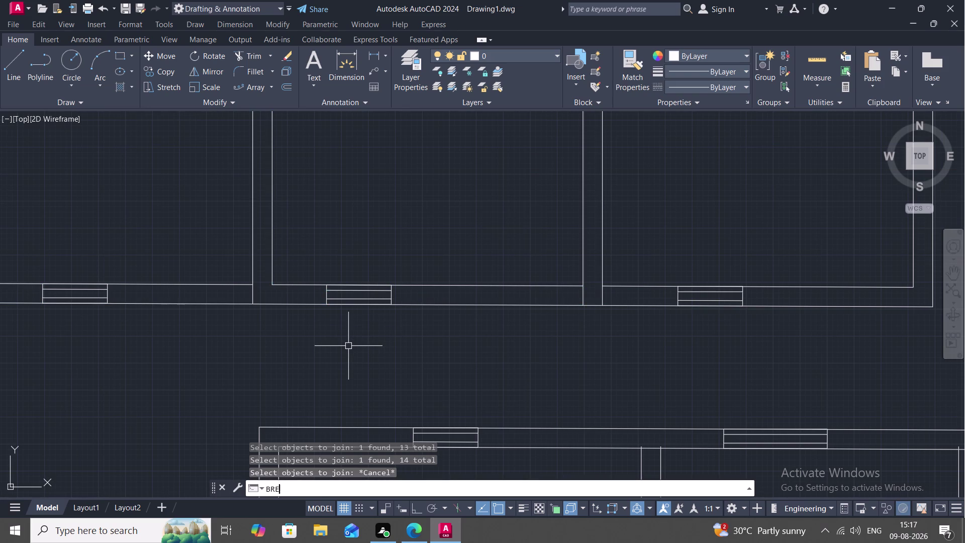
Break the outer bottom wall line at the first top room's window edge.
text(A)
key(space)
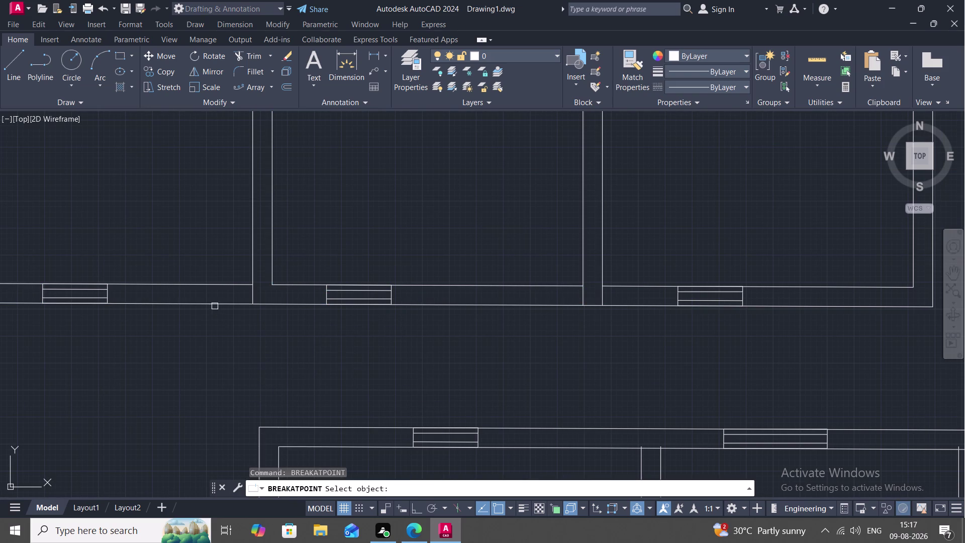
click(215, 305)
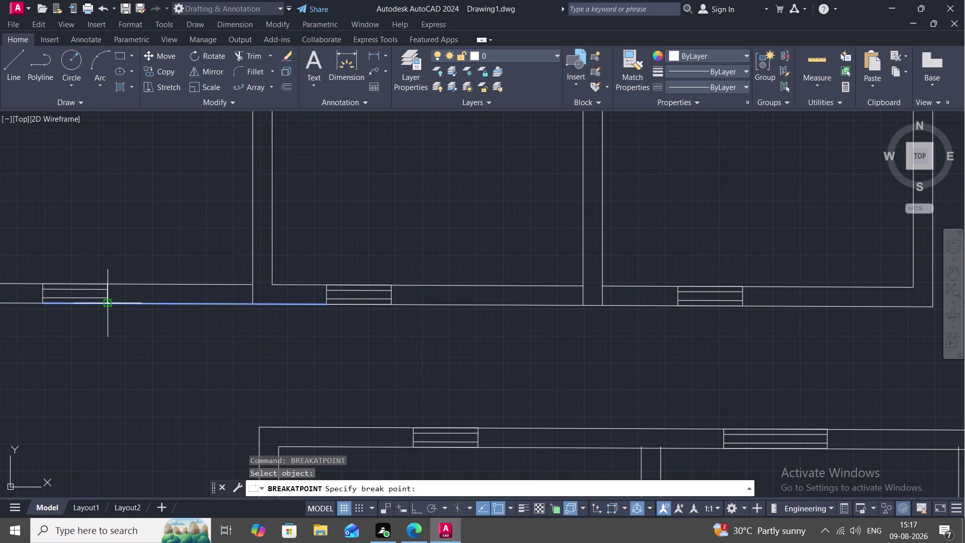
click(107, 302)
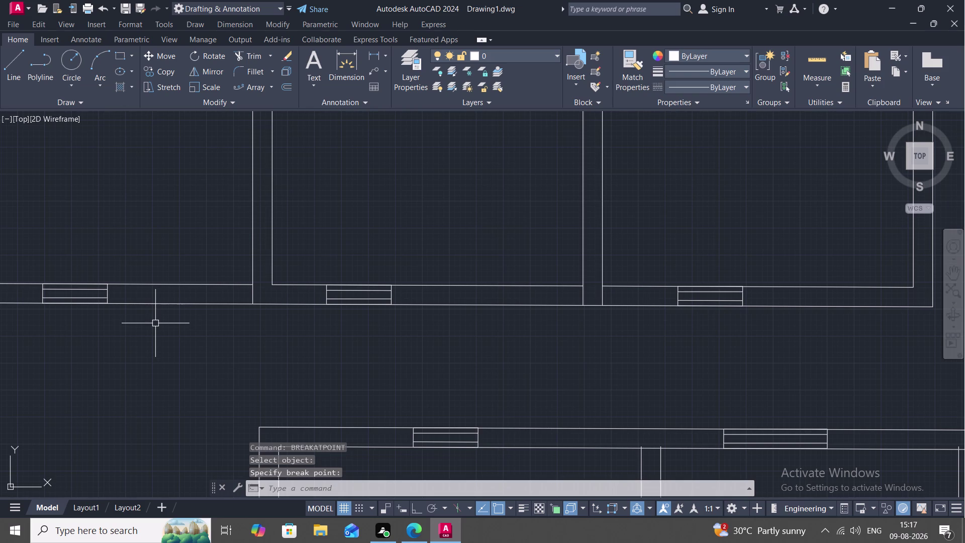
key(Escape)
scroll(down, 3)
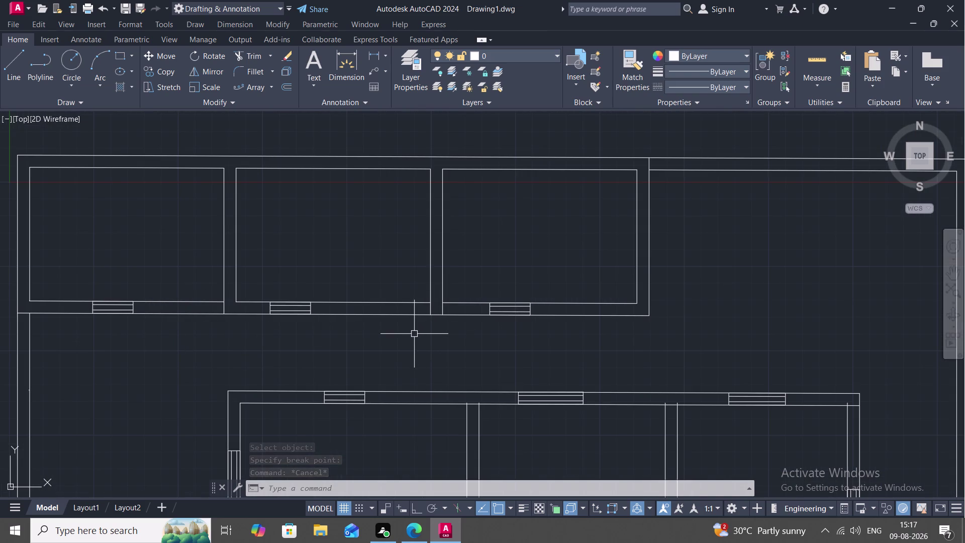
Start JOIN and select the third room's side, inner, bottom and outer wall segments.
text(J)
key(space)
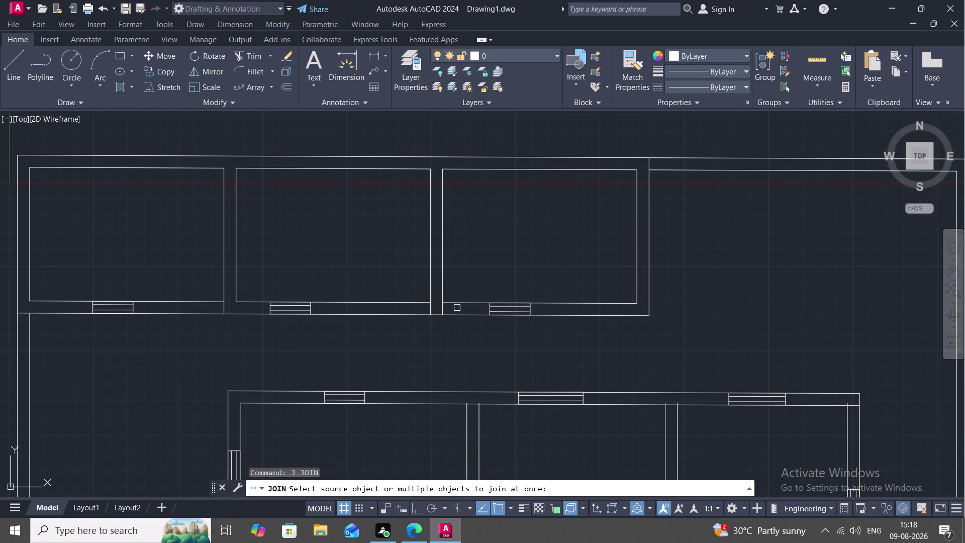
click(456, 302)
click(456, 315)
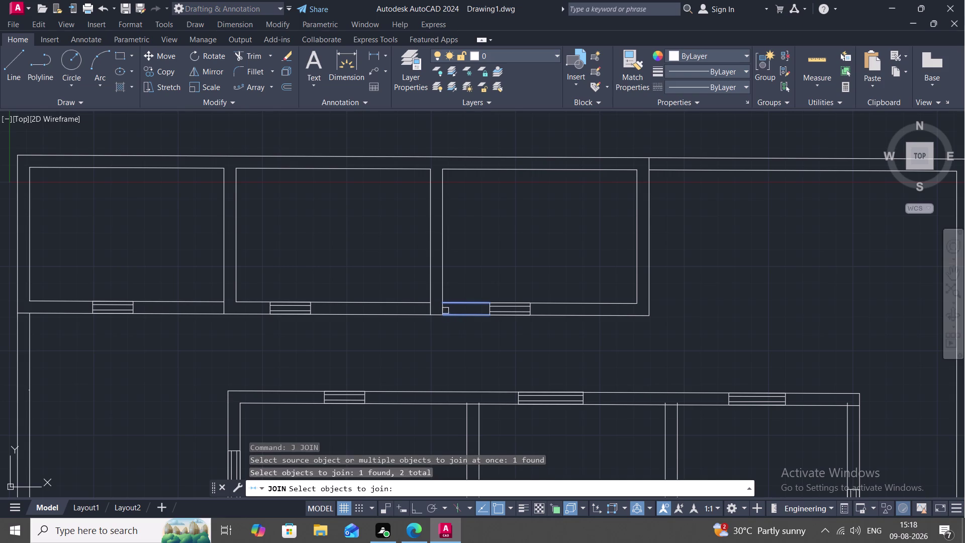
click(441, 308)
scroll(up, 3)
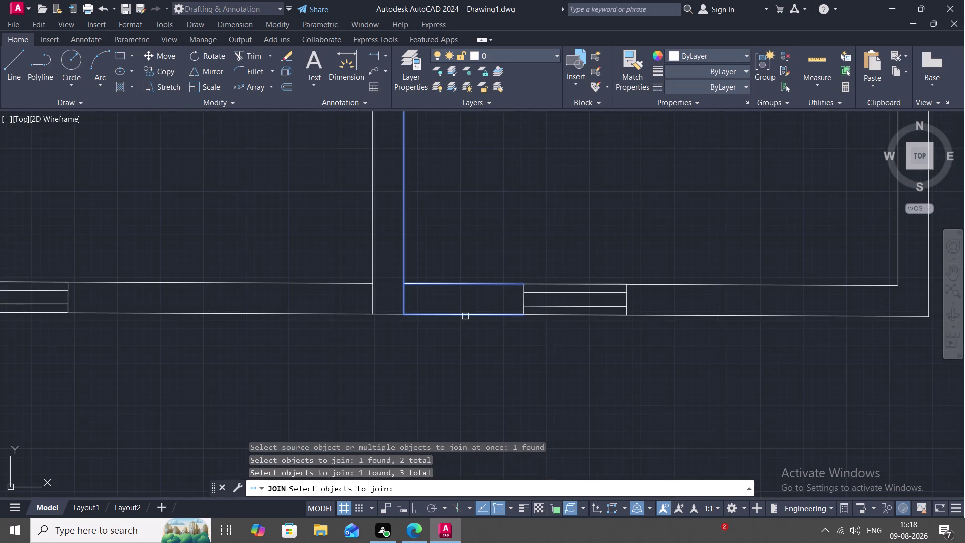
click(522, 301)
scroll(down, 3)
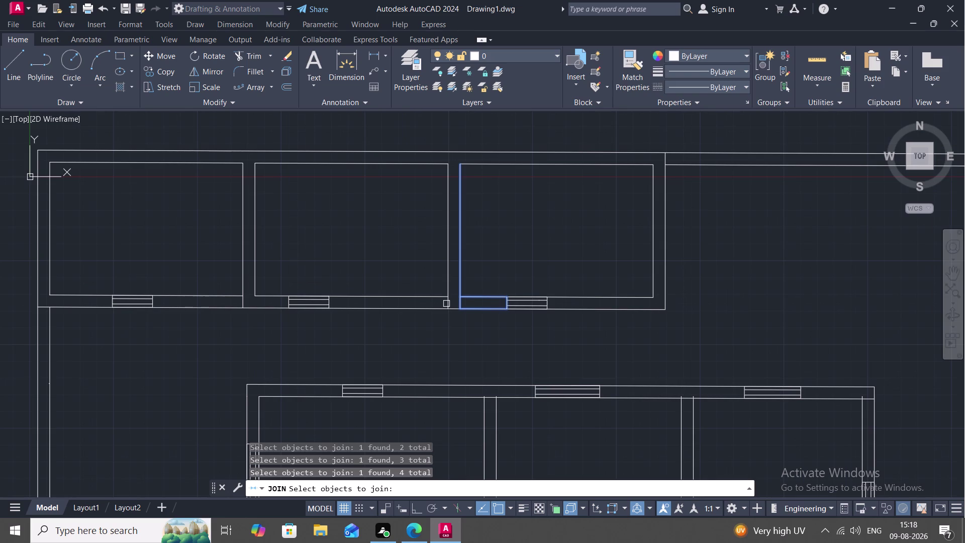
click(447, 303)
click(475, 166)
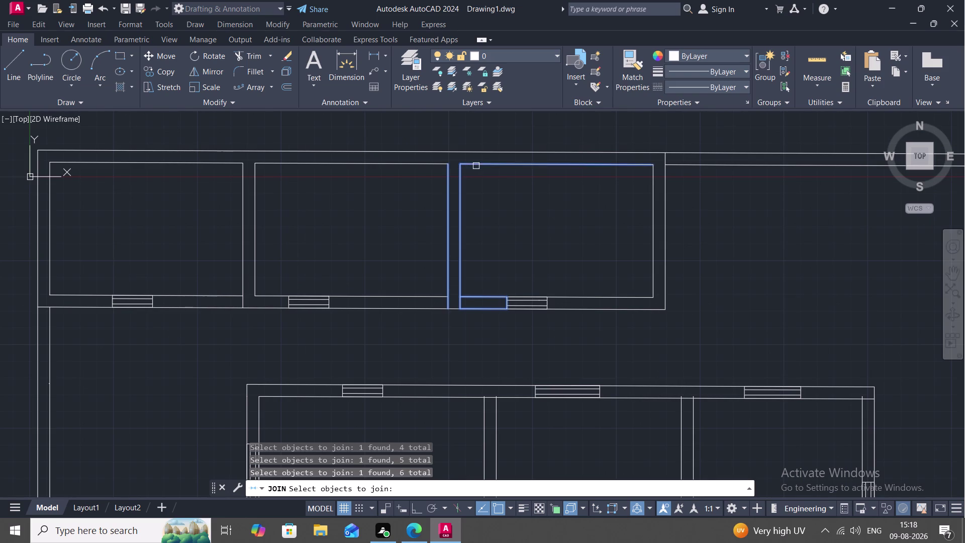
click(592, 296)
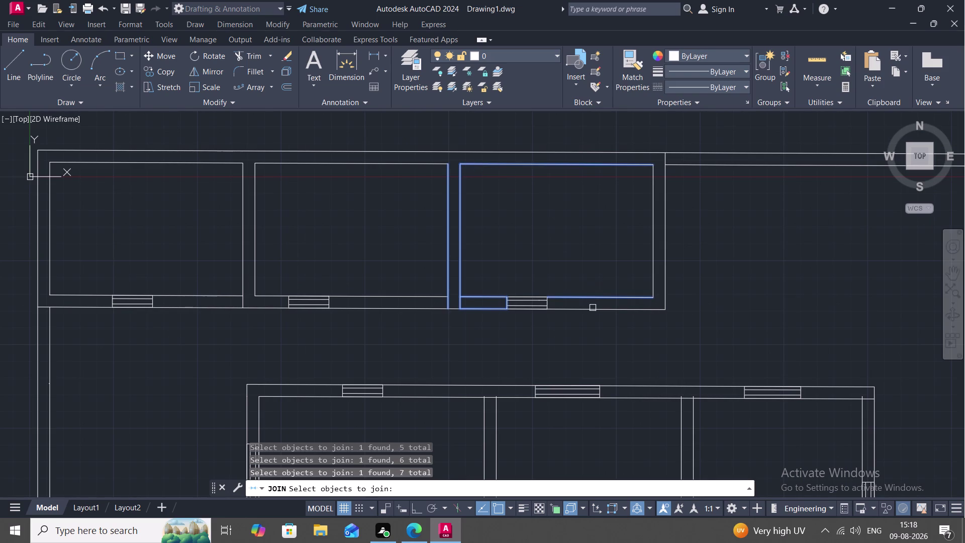
click(592, 308)
scroll(up, 3)
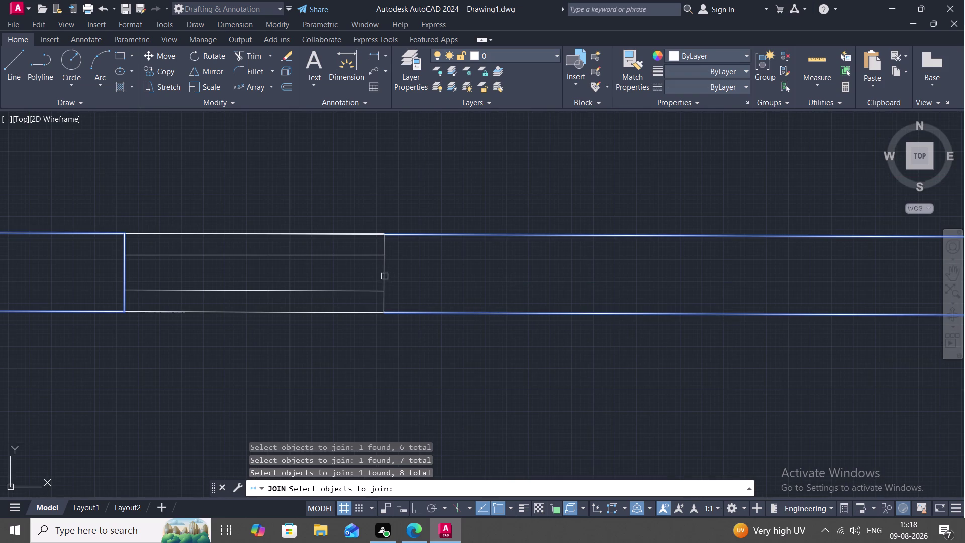
click(384, 276)
scroll(down, 3)
scroll(down, 3)
click(635, 281)
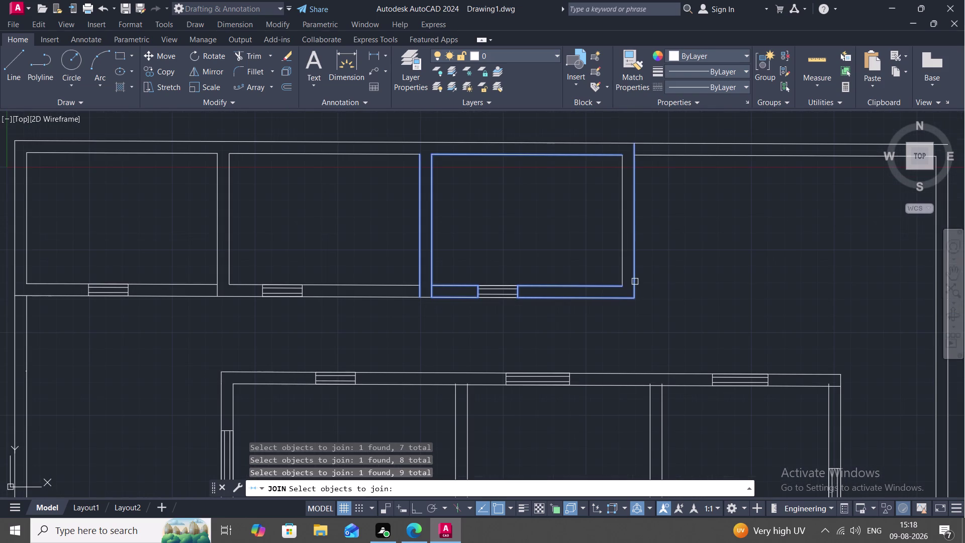
click(619, 263)
scroll(down, 3)
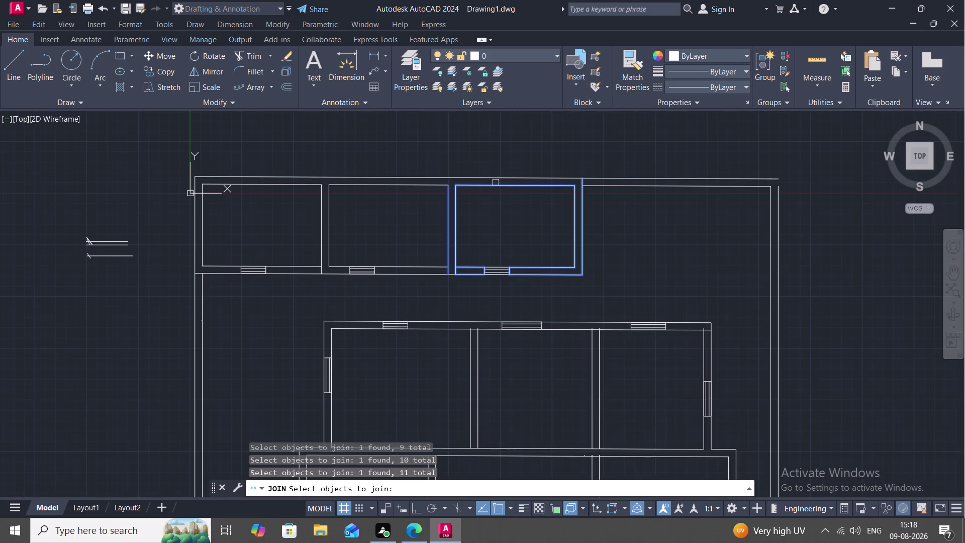
Add the top outer wall and the second room's inner and outer bottom wall segments.
click(495, 176)
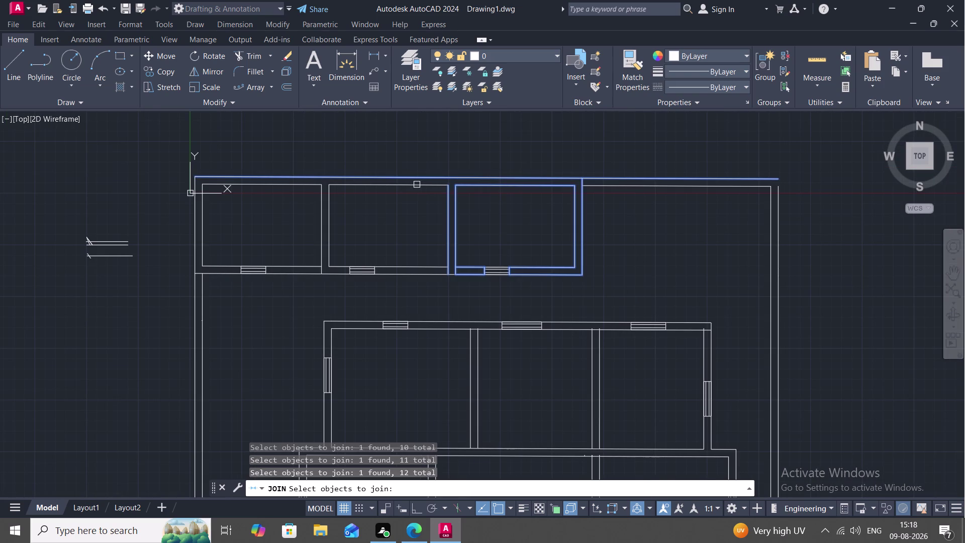
click(417, 185)
click(328, 214)
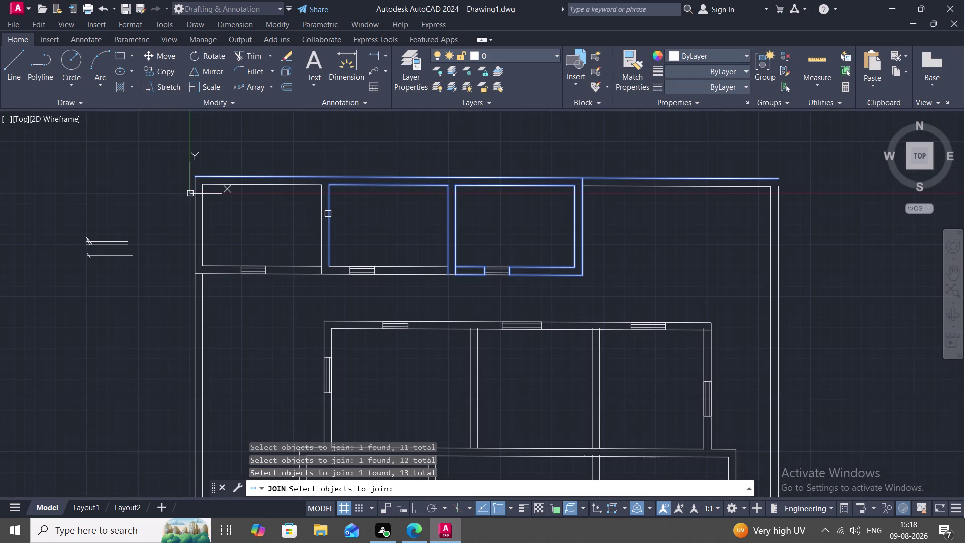
click(339, 265)
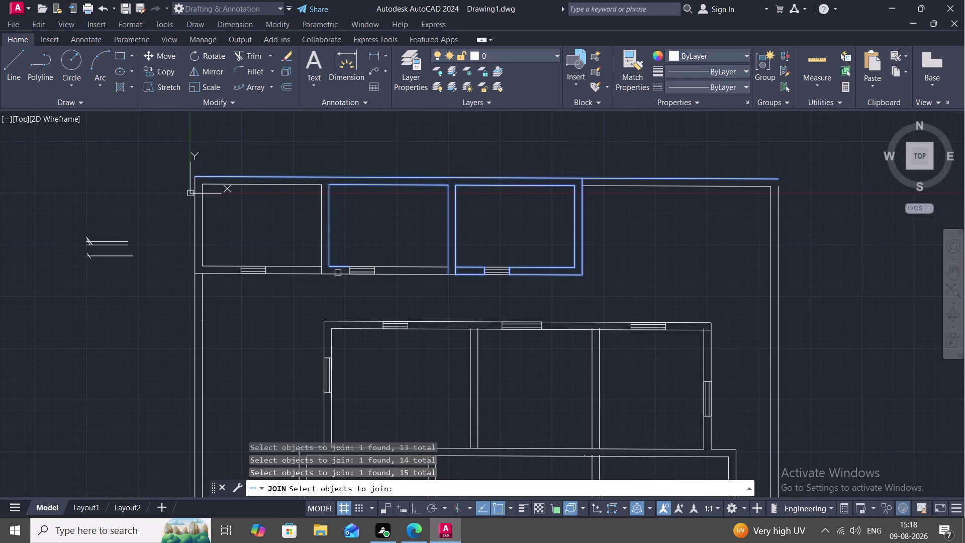
click(338, 273)
click(405, 267)
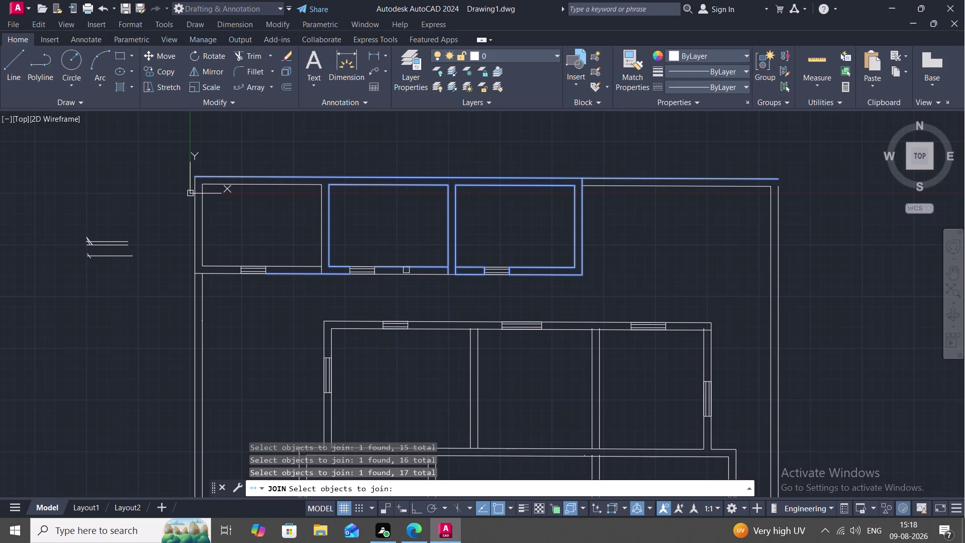
click(408, 275)
click(454, 274)
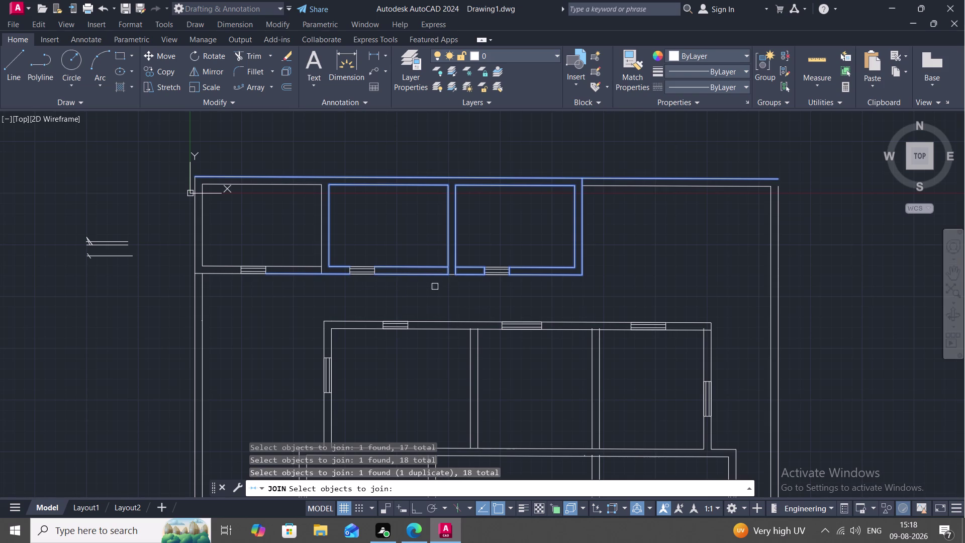
click(310, 266)
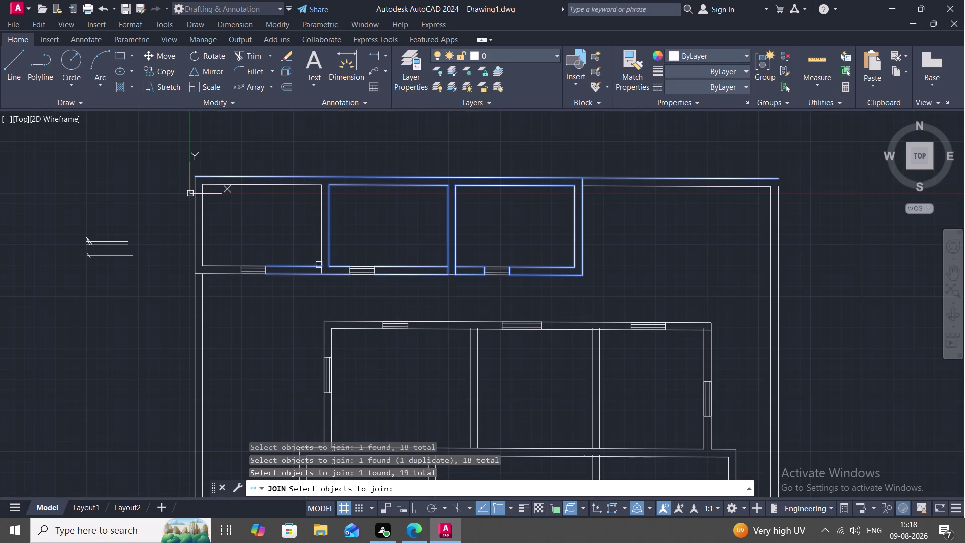
click(321, 256)
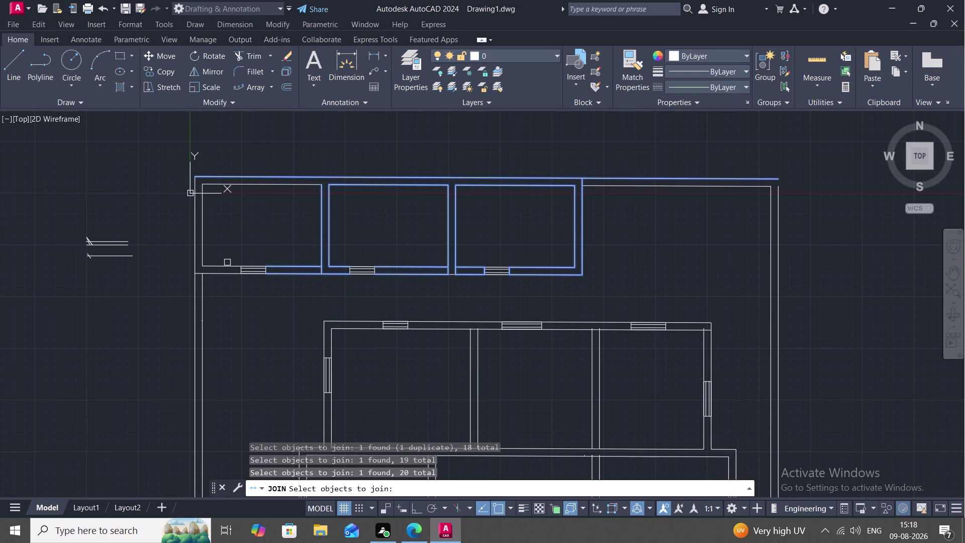
click(228, 262)
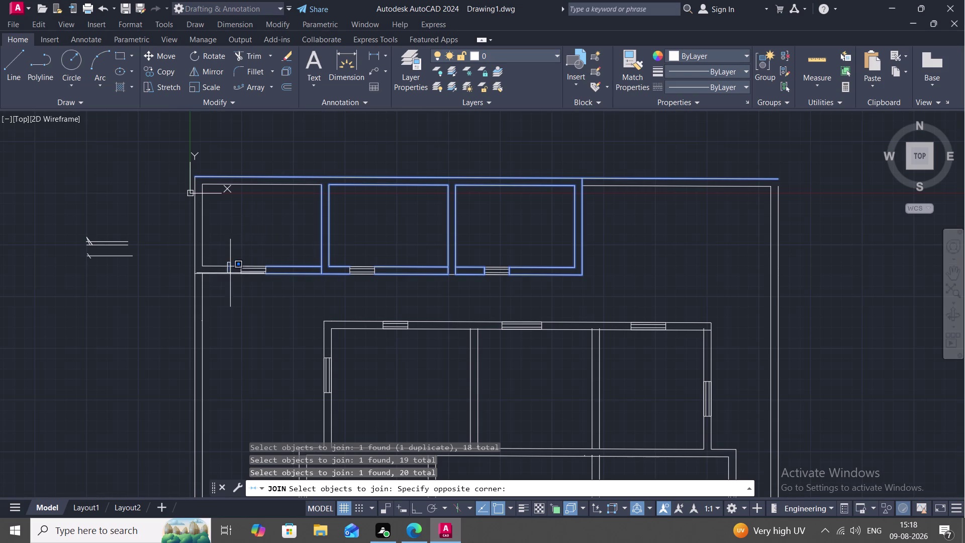
key(Escape)
Add the remaining window-edge and room wall segments, joining 28 pieces into 8 polylines.
click(225, 266)
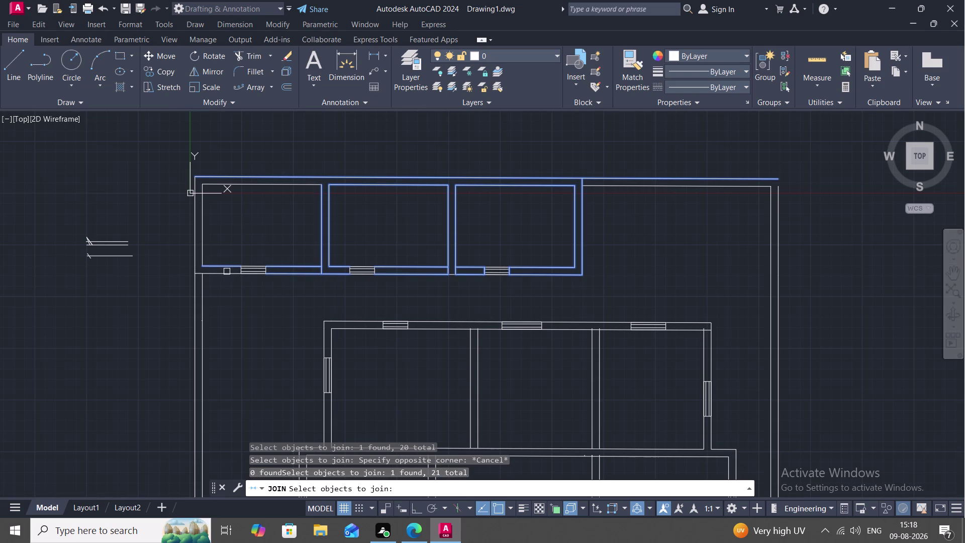
click(228, 272)
scroll(up, 3)
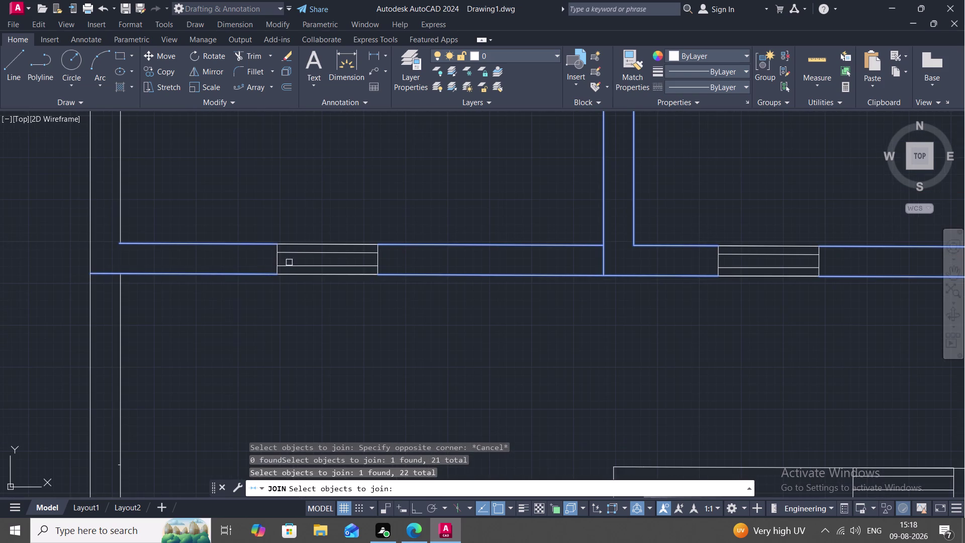
click(276, 260)
click(379, 258)
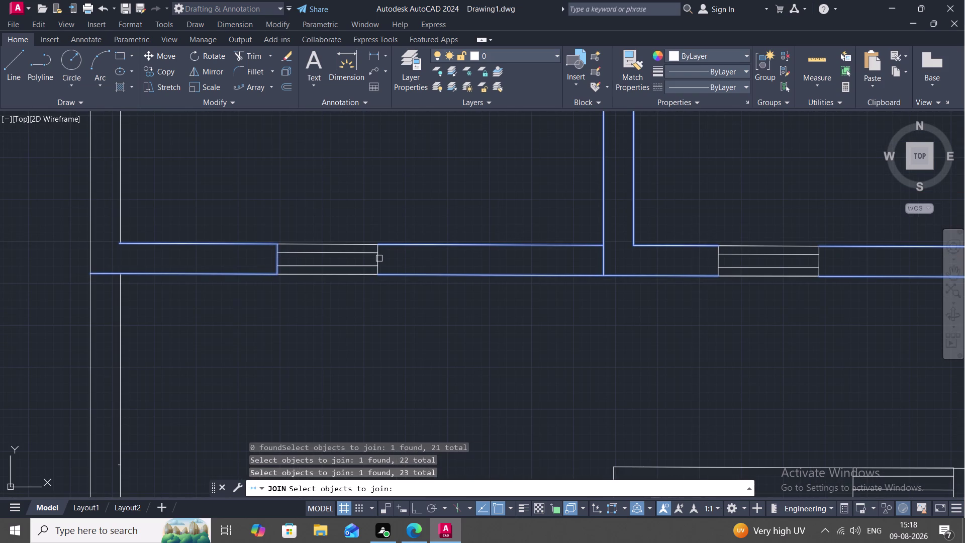
scroll(down, 3)
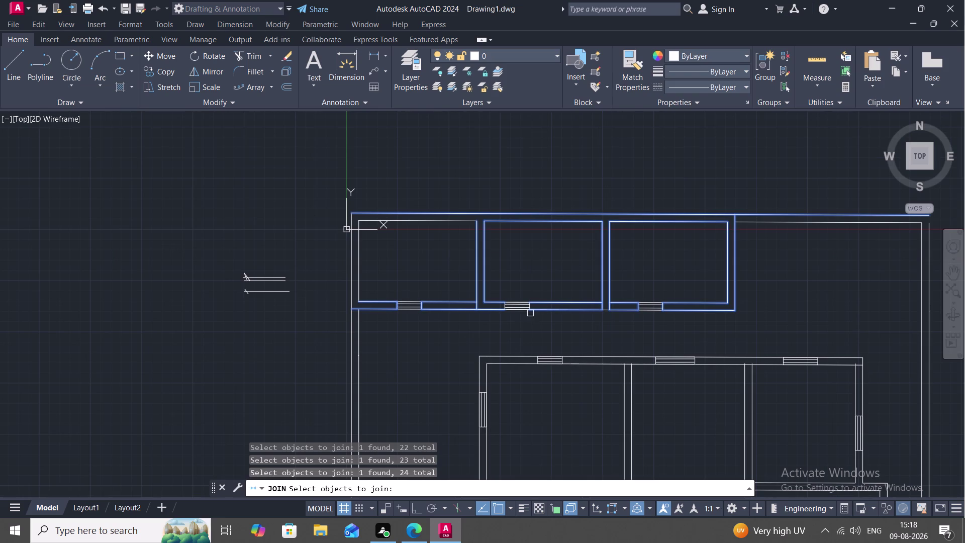
scroll(up, 3)
click(521, 274)
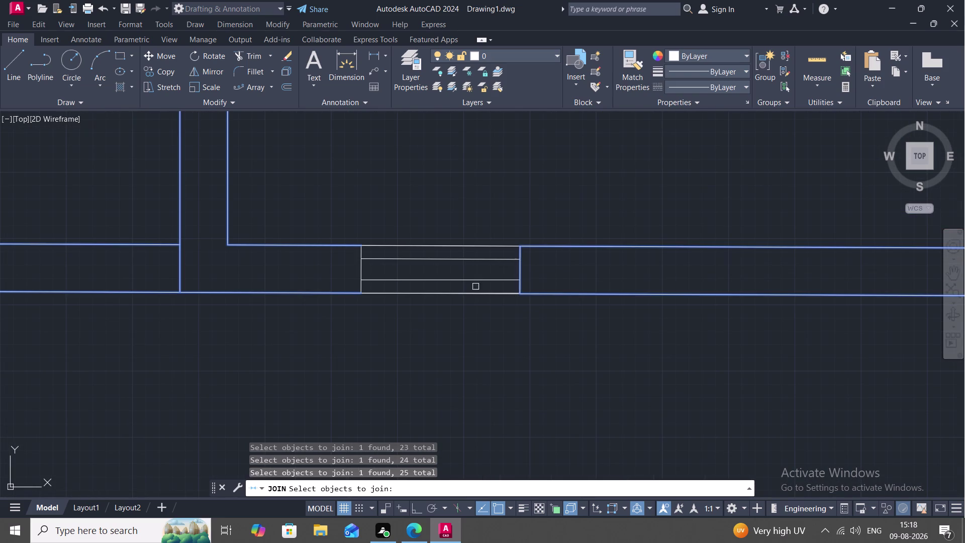
click(358, 273)
scroll(down, 3)
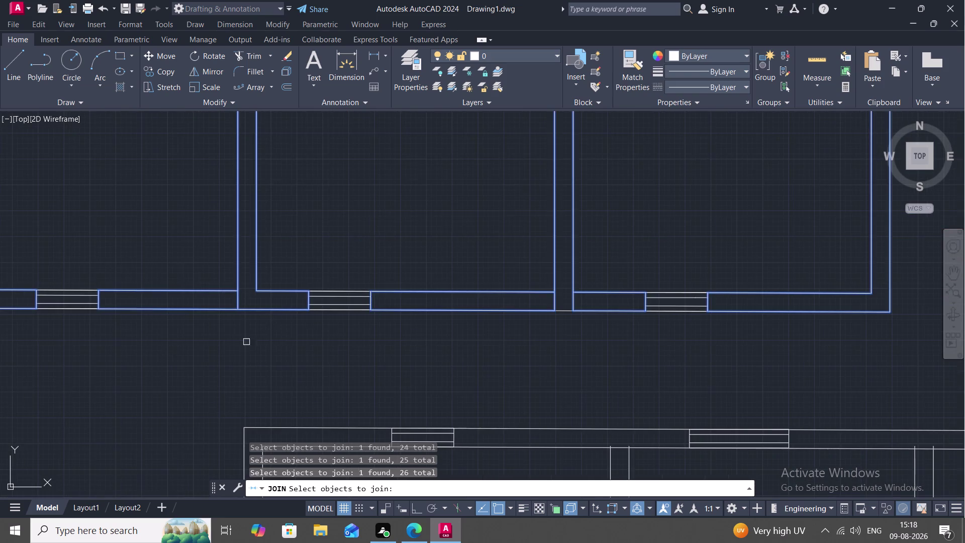
scroll(down, 3)
middle_drag(192, 345, 392, 323)
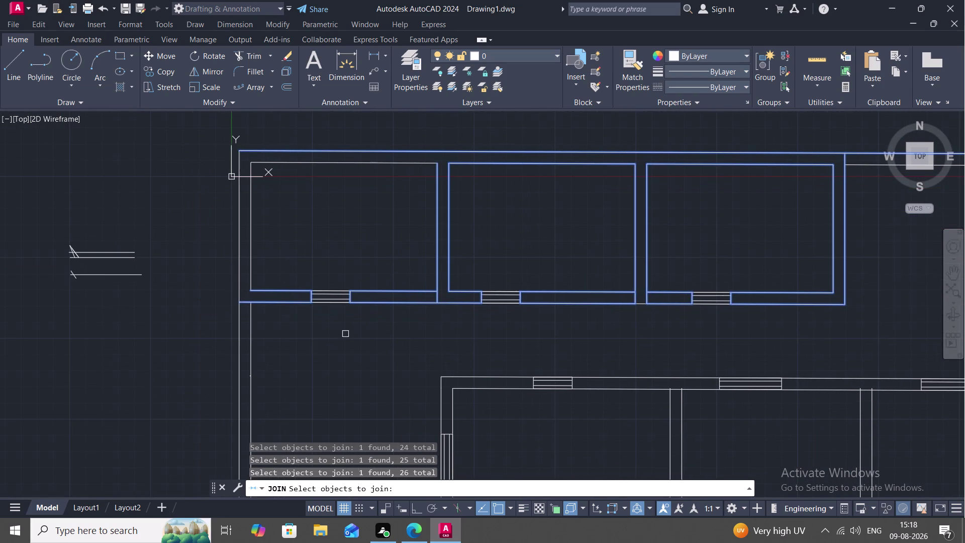
click(239, 277)
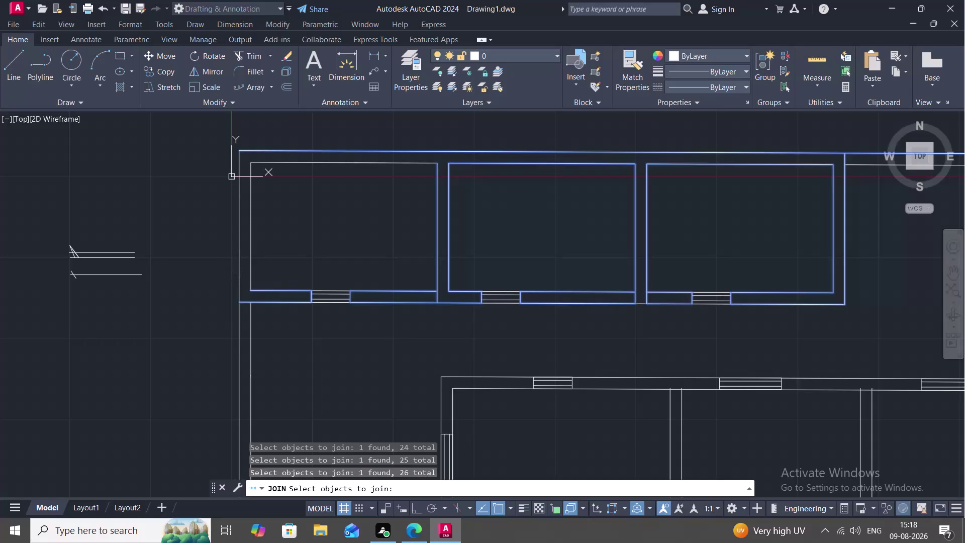
click(250, 267)
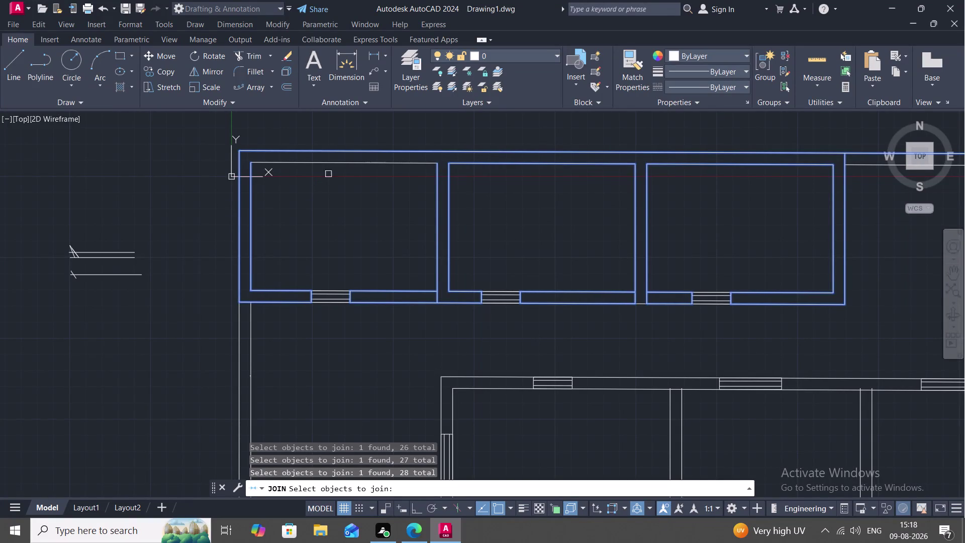
click(348, 163)
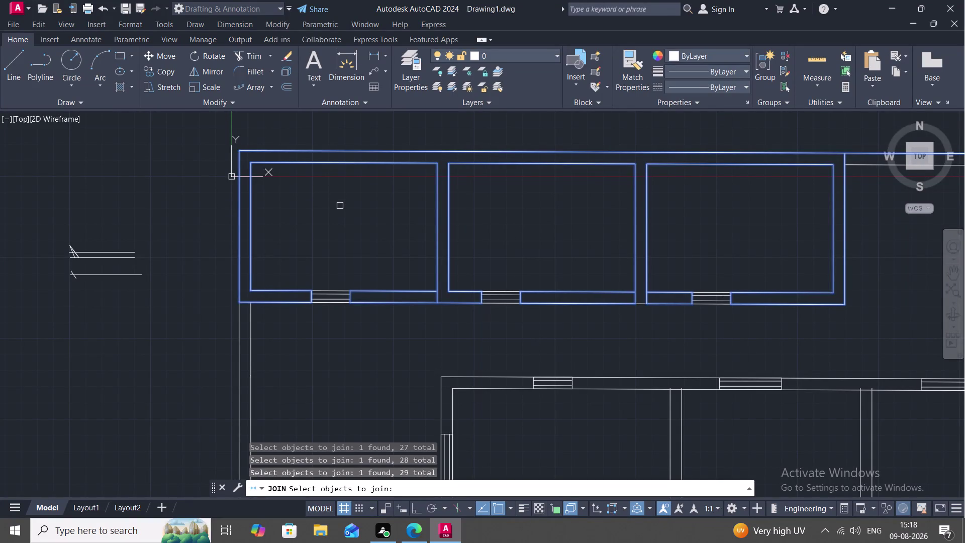
key(Return)
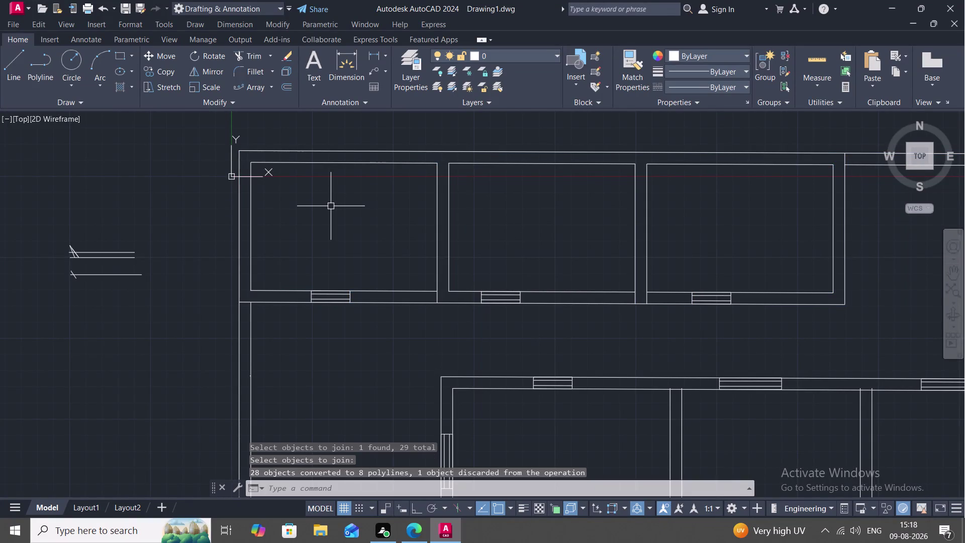
text(H)
key(space)
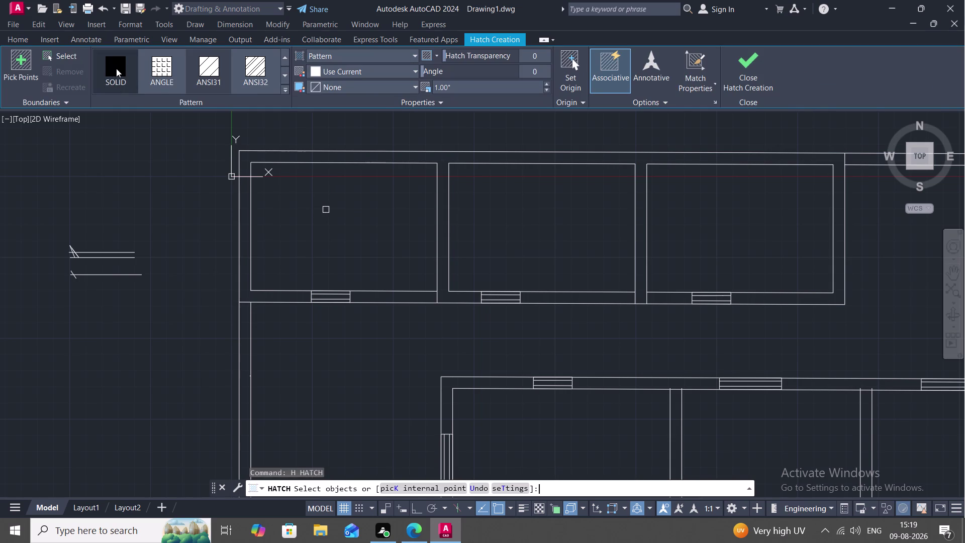
click(251, 72)
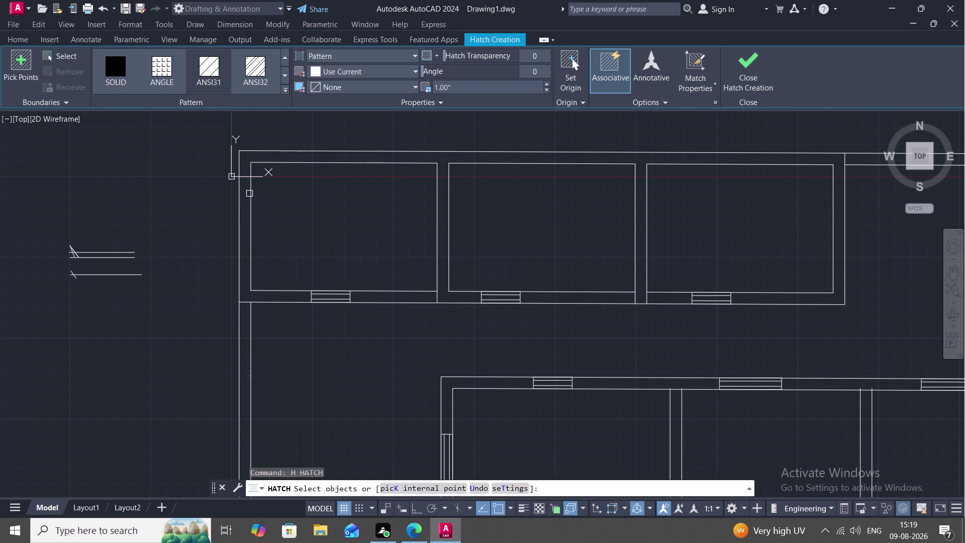
click(250, 194)
click(236, 197)
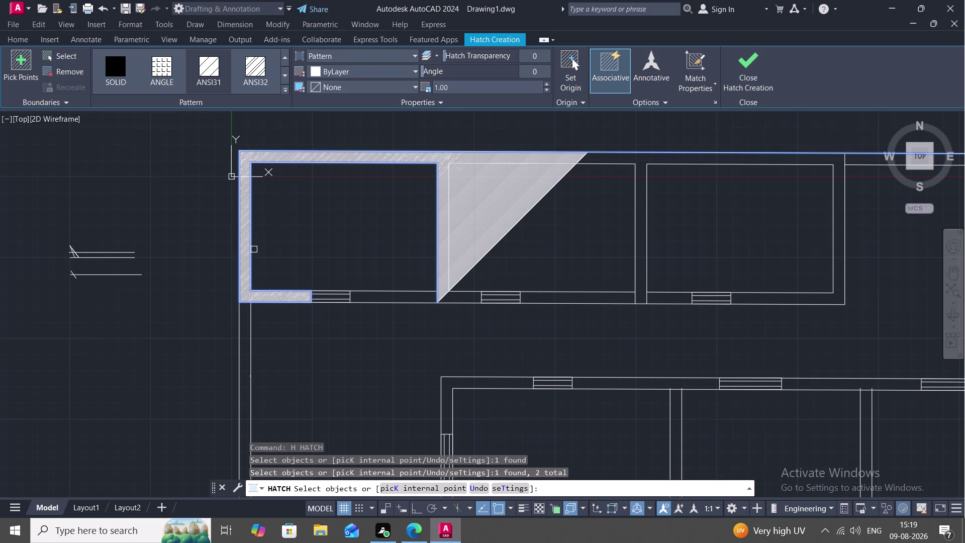
key(Escape)
click(471, 223)
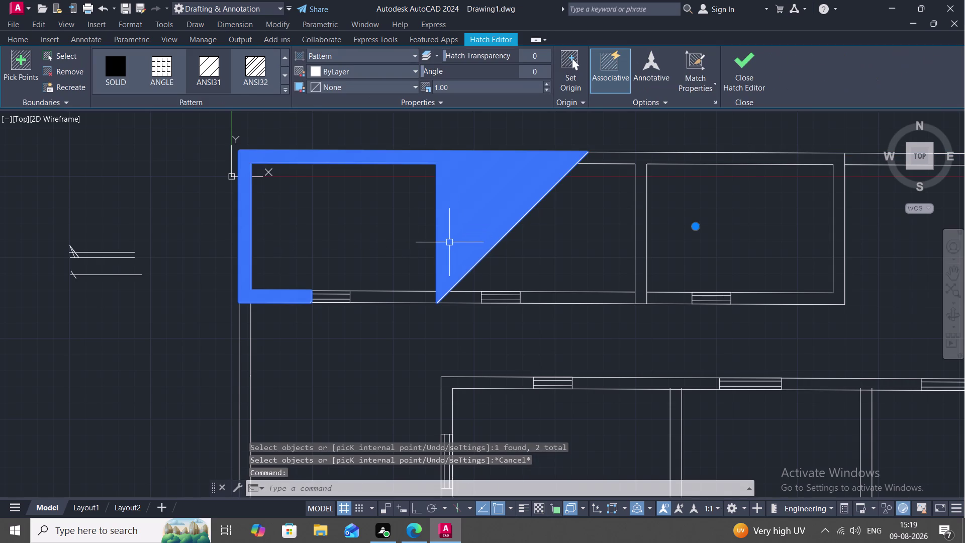
key(Delete)
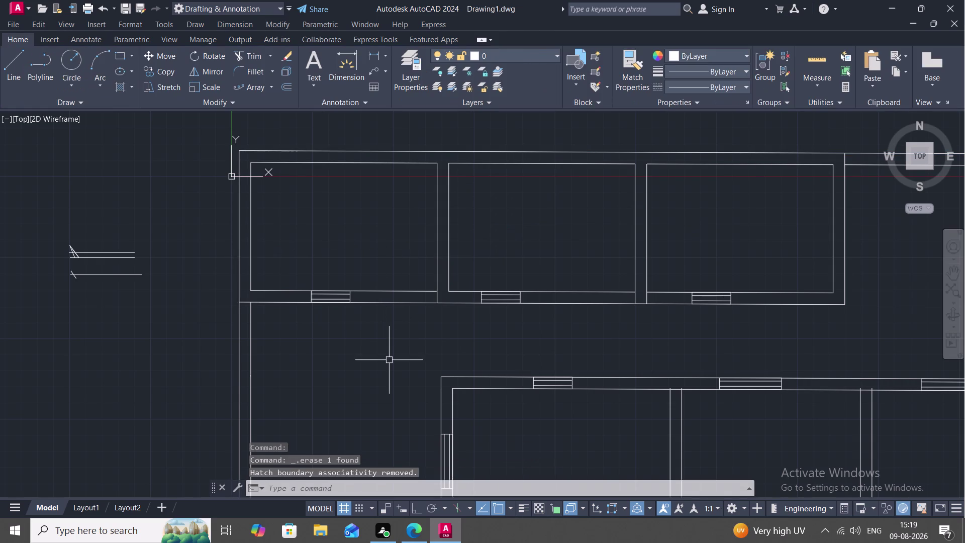
Draw a short wall line from the room corner up to the outer wall.
text(L)
key(space)
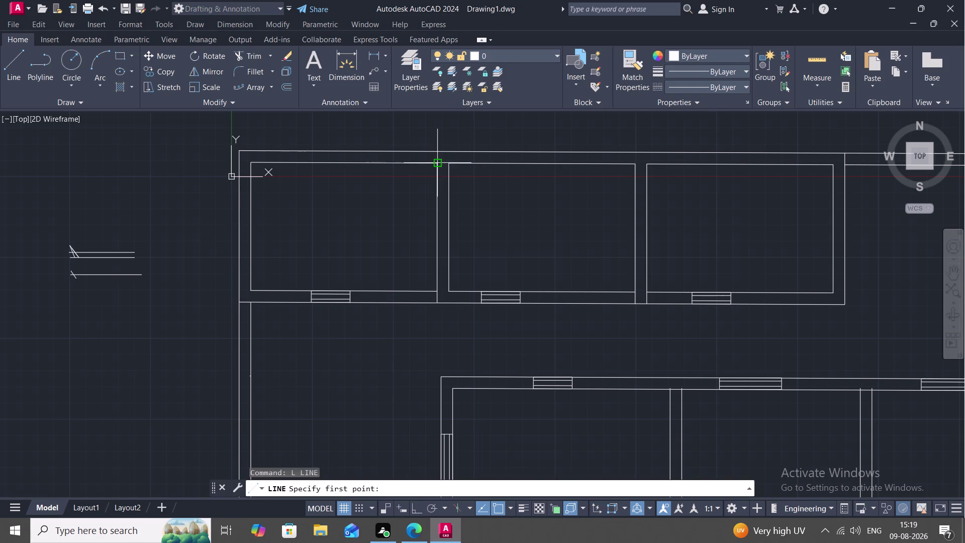
click(434, 164)
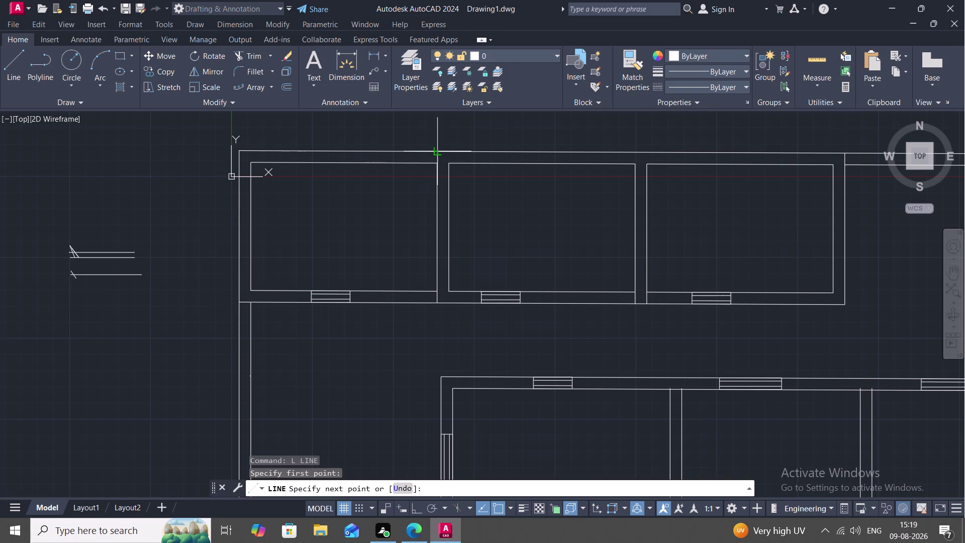
click(434, 152)
key(Escape)
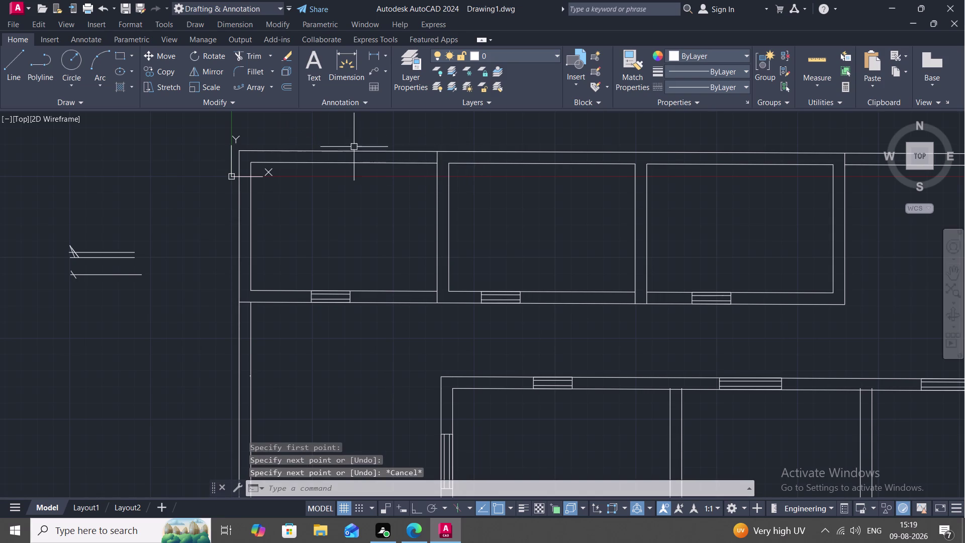
key(j)
key(space)
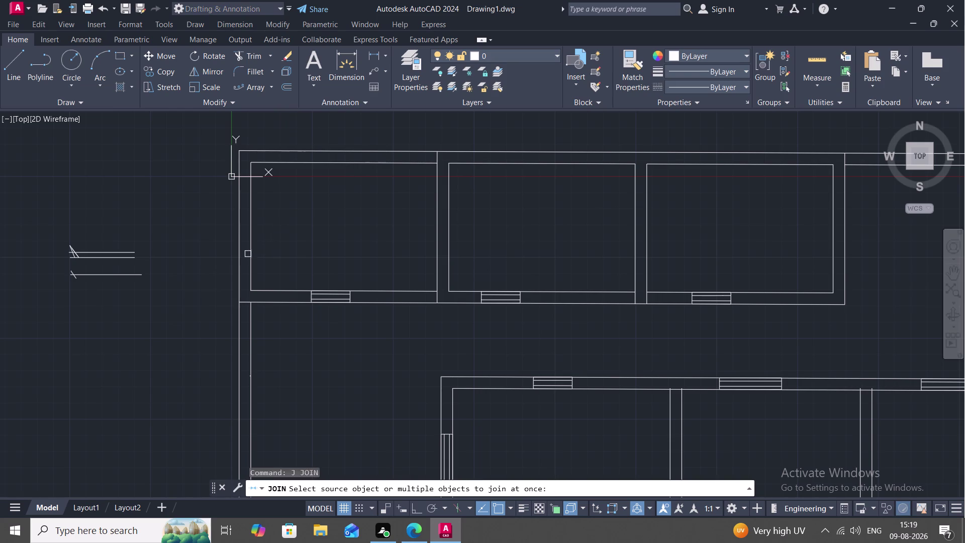
click(251, 257)
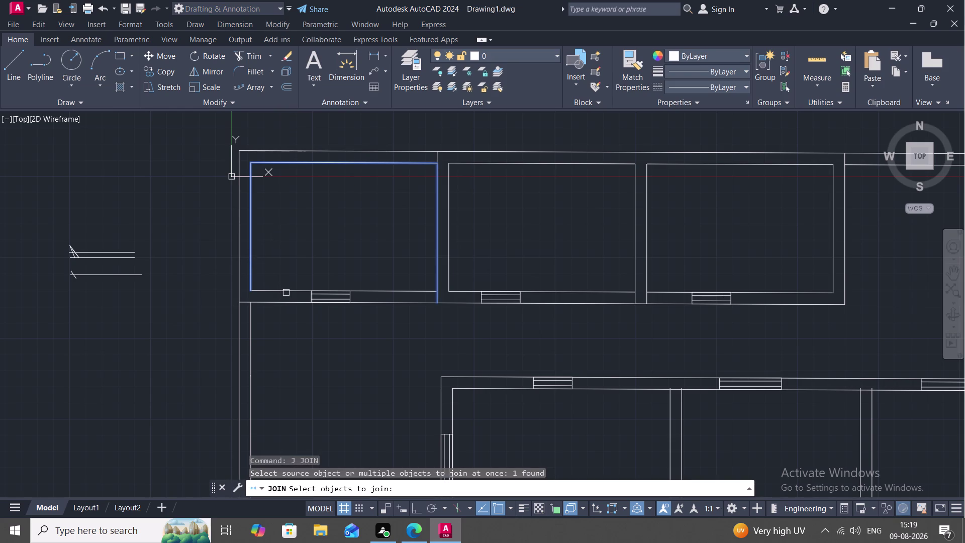
key(Escape)
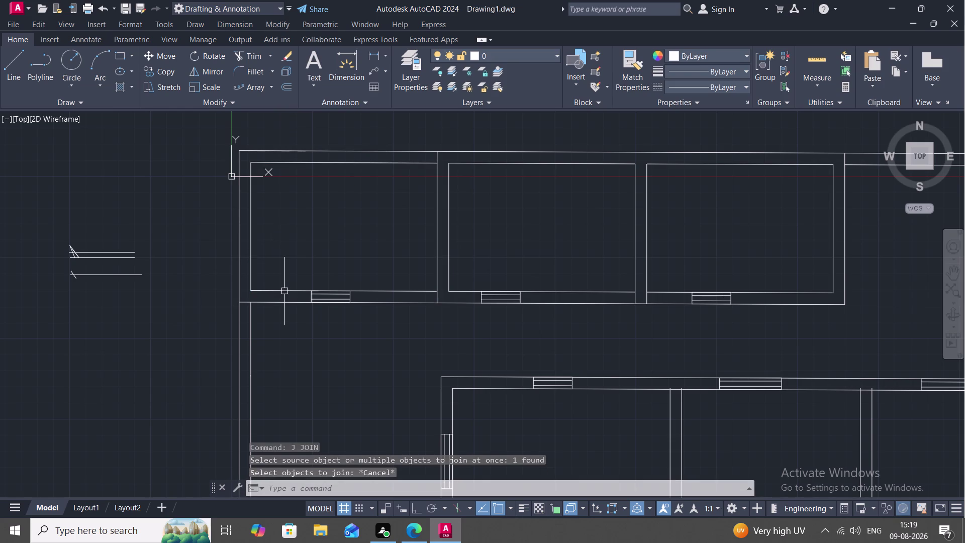
Break the top wall line and the outer wall polyline at the room corner.
text(BRE)
key(space)
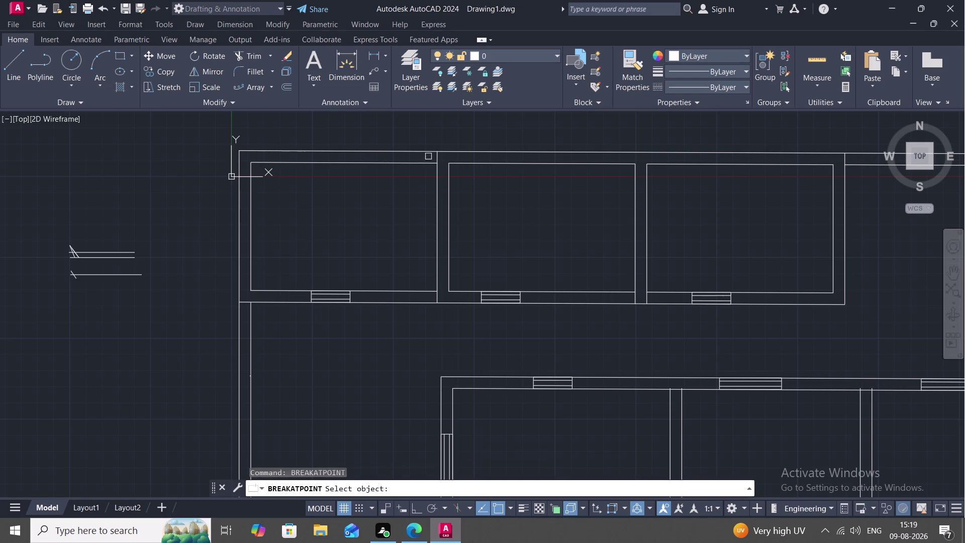
click(423, 163)
click(435, 164)
key(space)
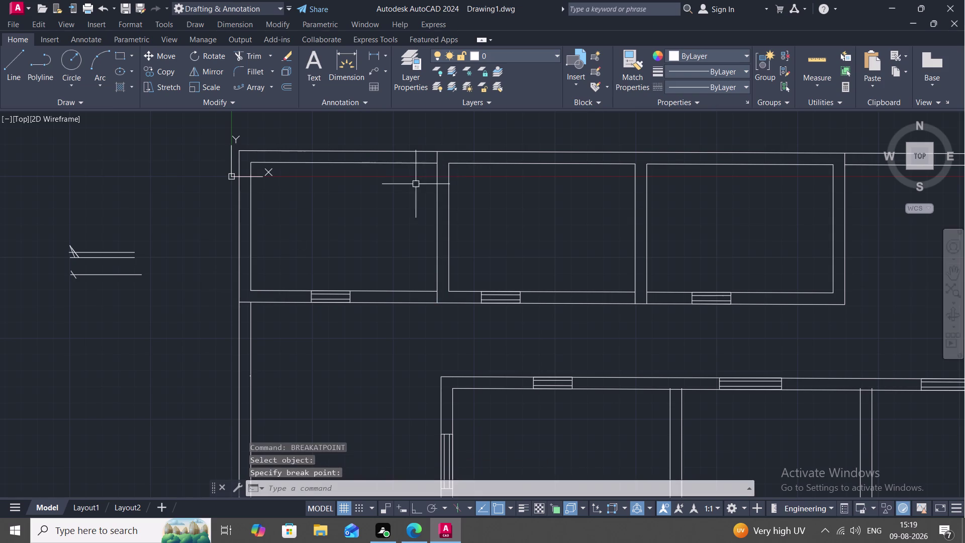
text(J)
key(space)
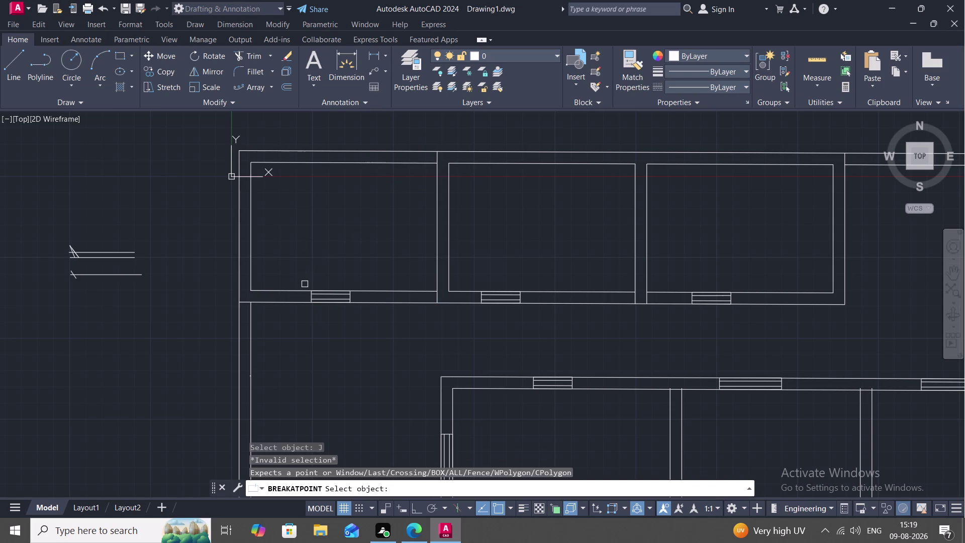
click(300, 288)
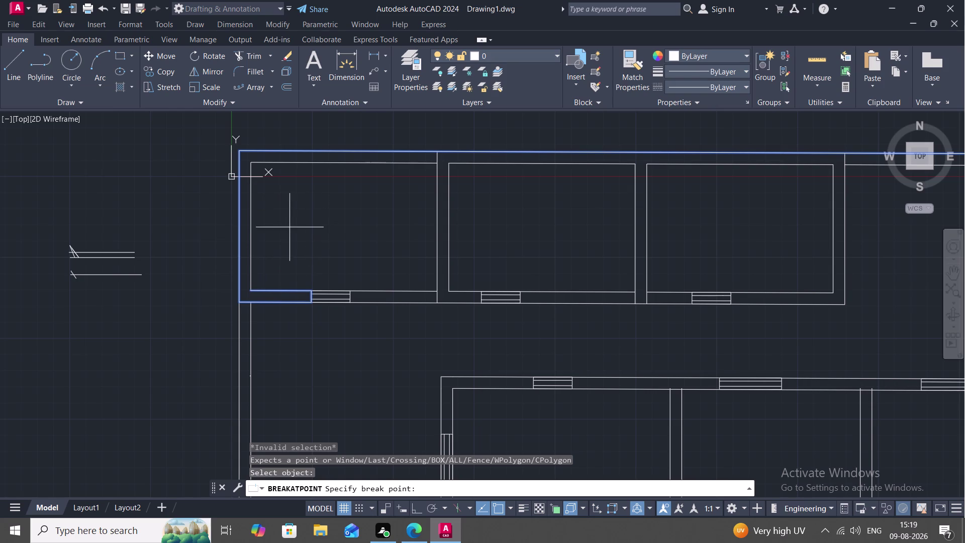
key(Escape)
key(space)
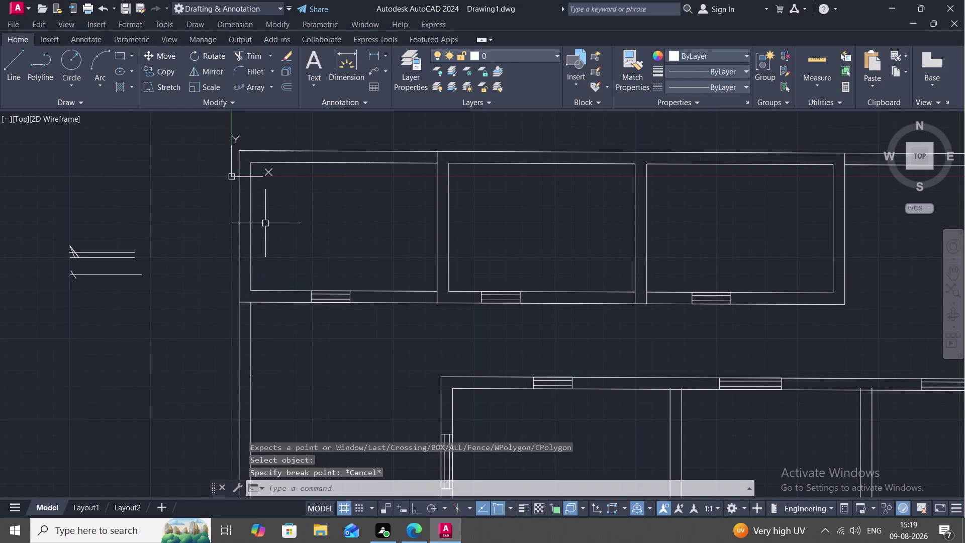
click(372, 150)
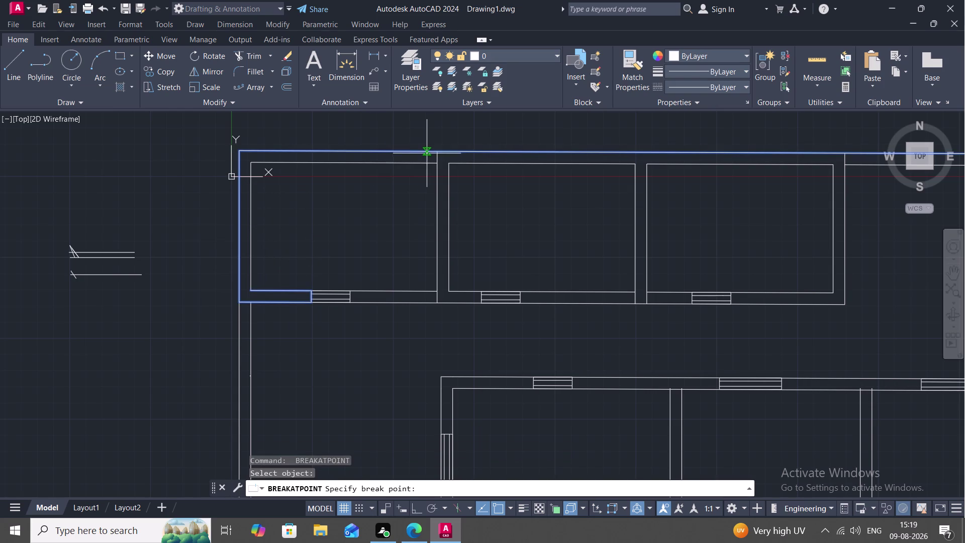
click(436, 151)
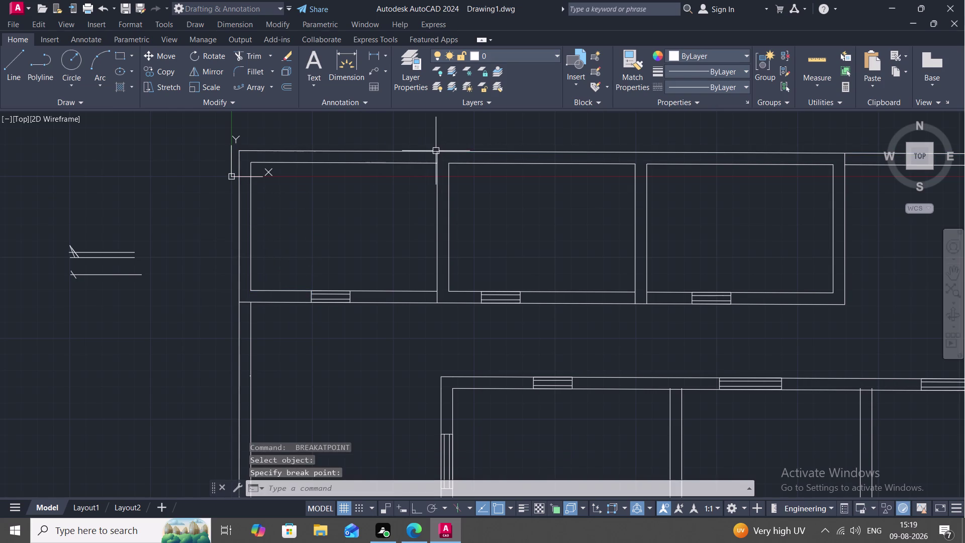
Join the top-left room's outer, side and top wall lines into a polyline.
key(j)
key(space)
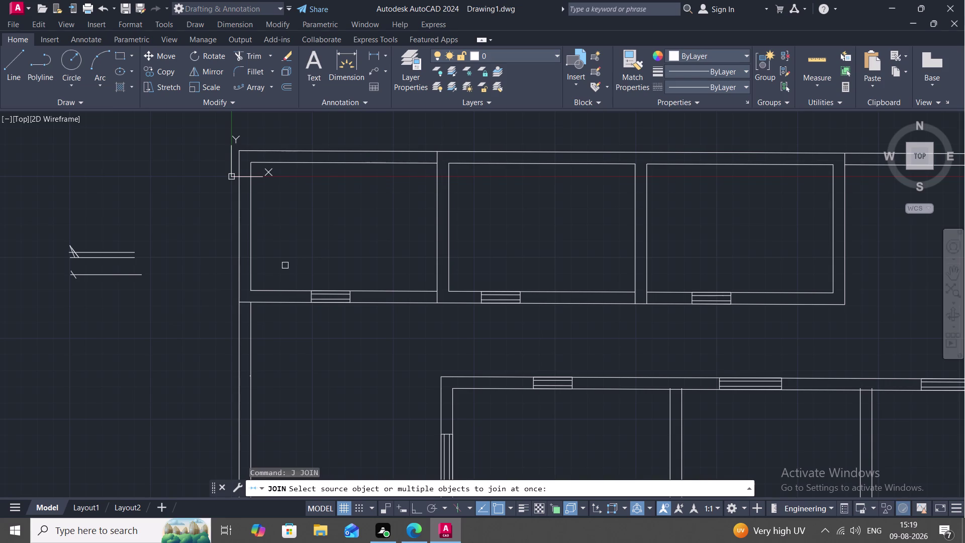
click(286, 291)
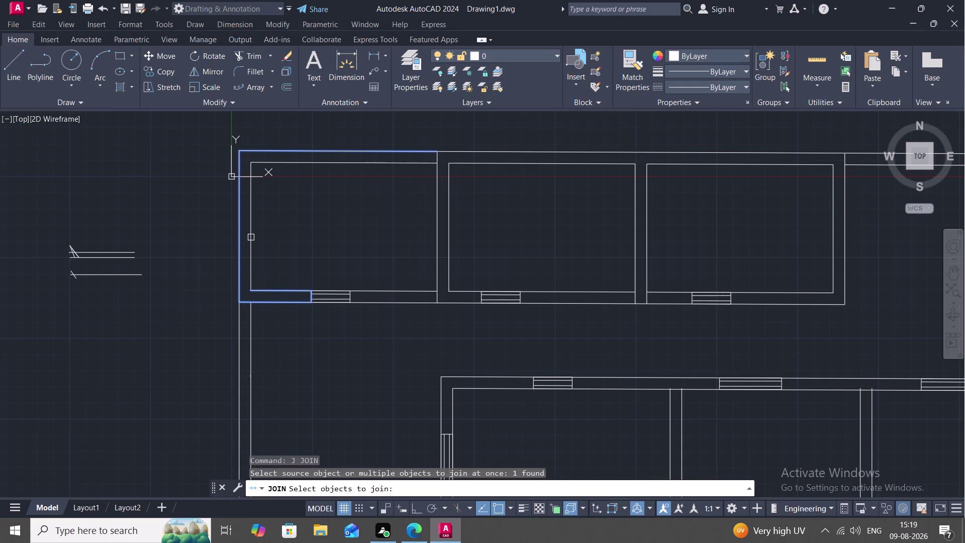
click(251, 238)
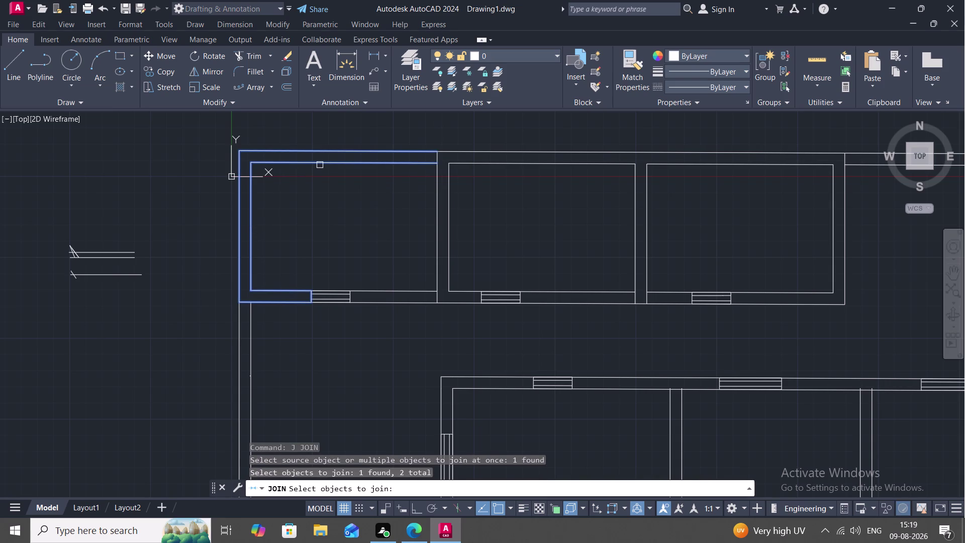
click(435, 158)
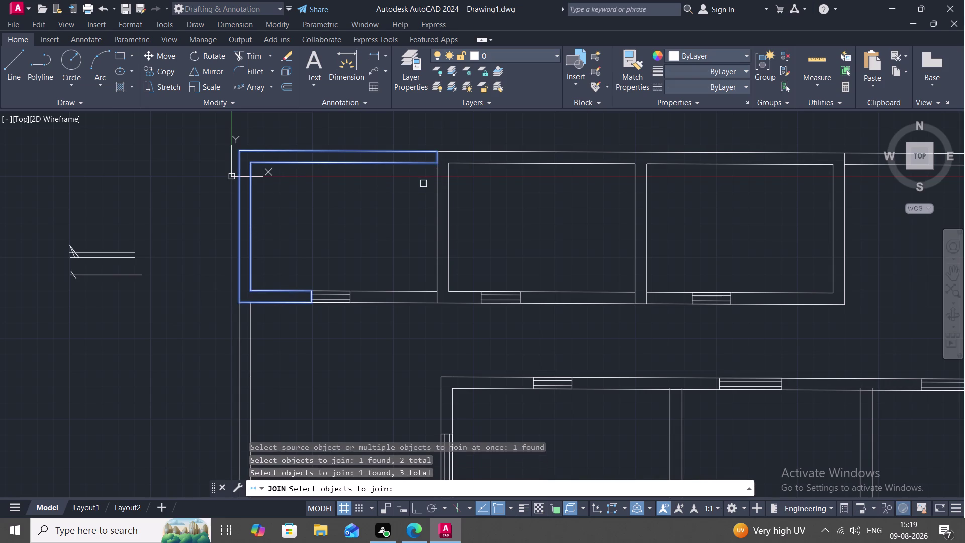
key(Return)
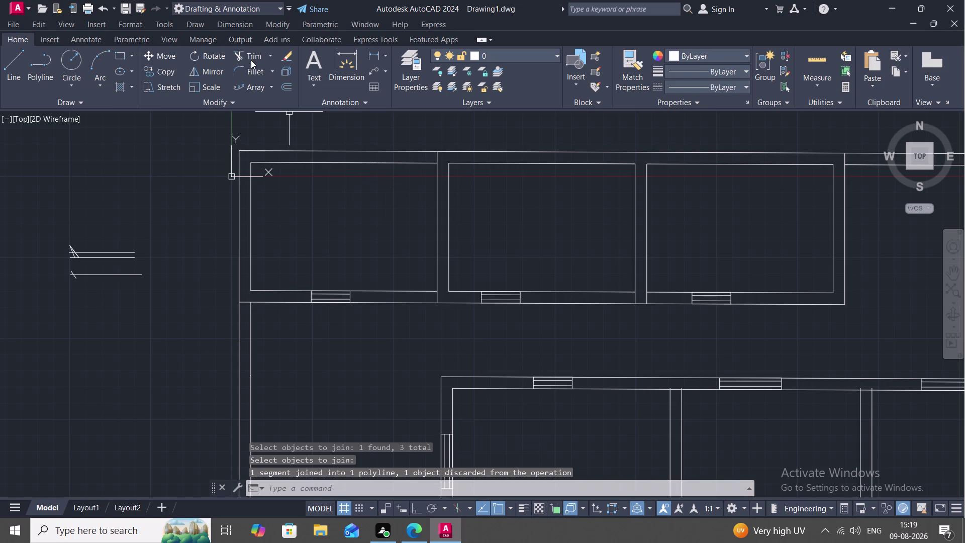
Hatch the top-left room's outer wall boundary with a diagonal line pattern at scale 15.
text(H)
key(space)
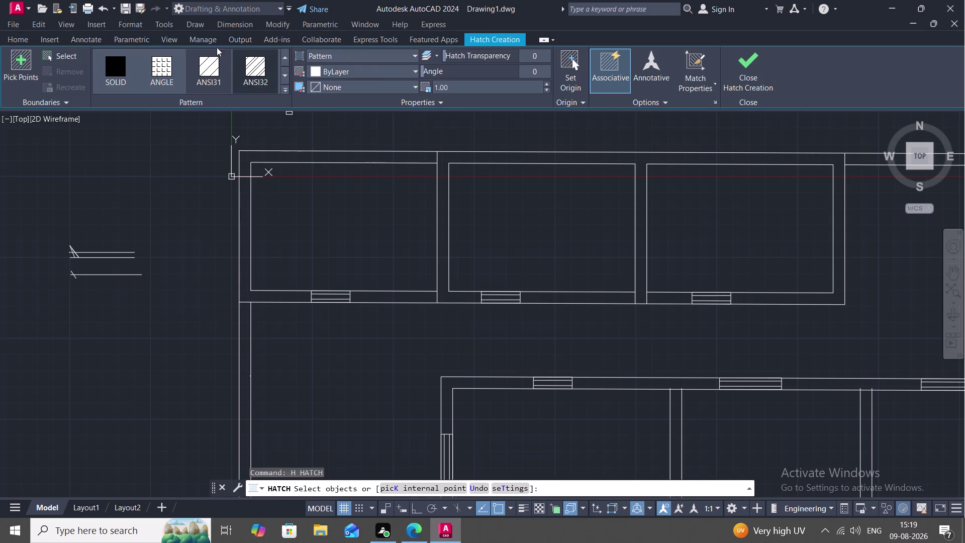
click(256, 69)
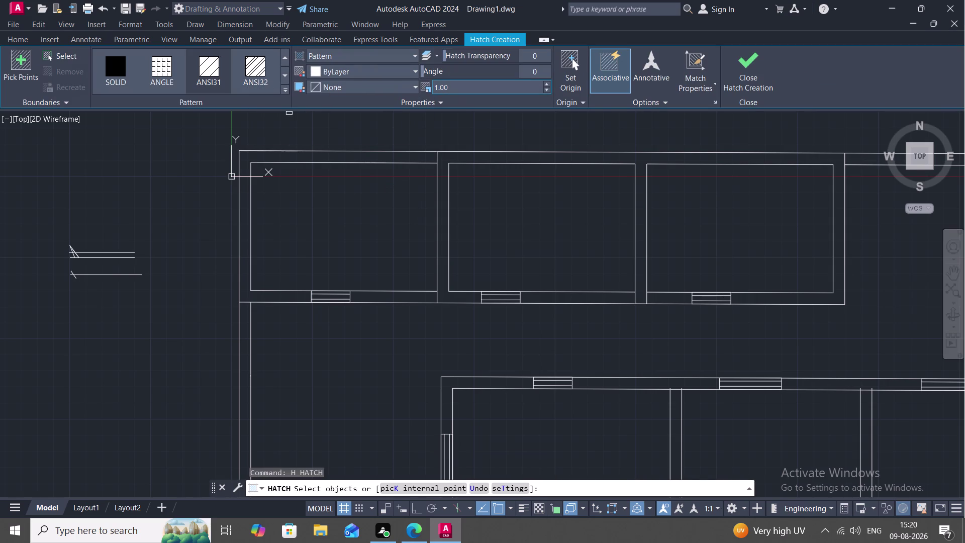
click(454, 84)
key(BackSpace)
text(15)
key(space)
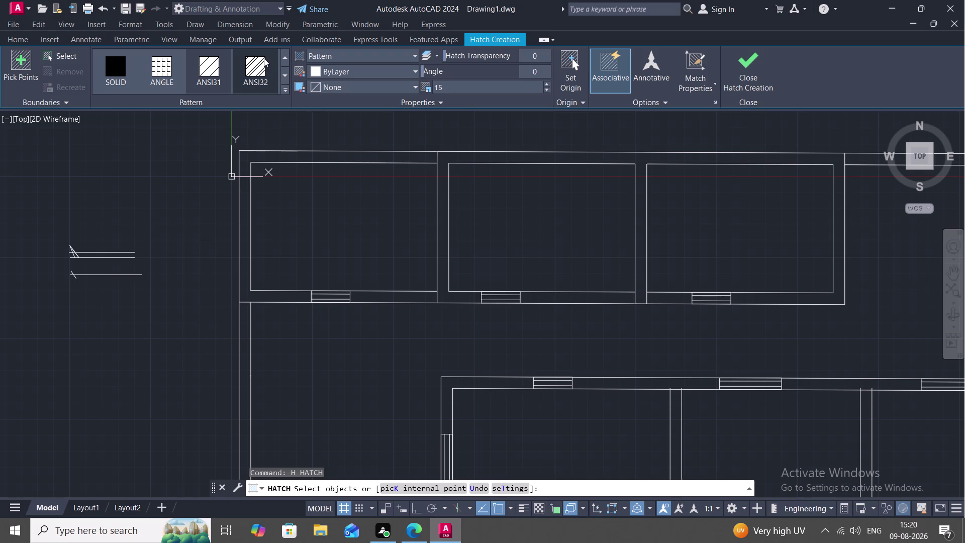
click(261, 63)
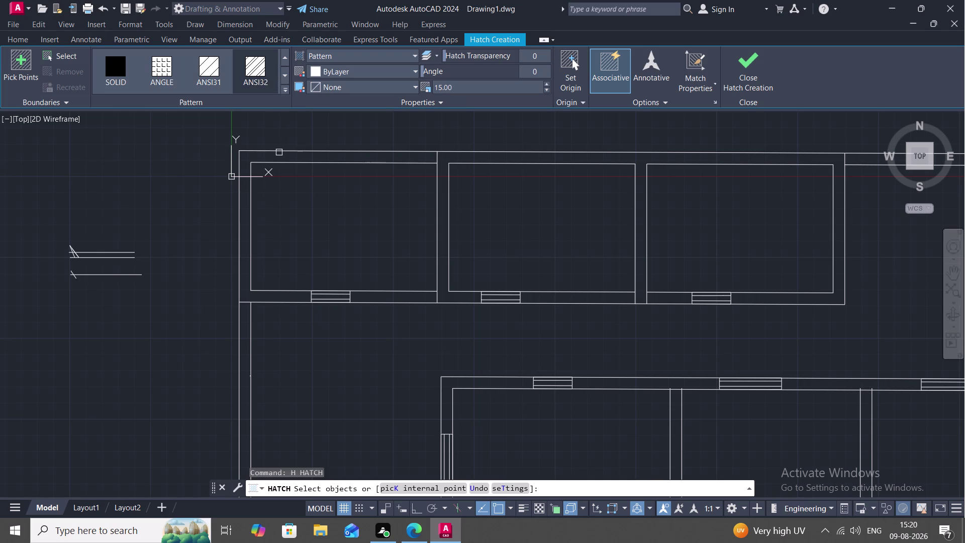
click(279, 153)
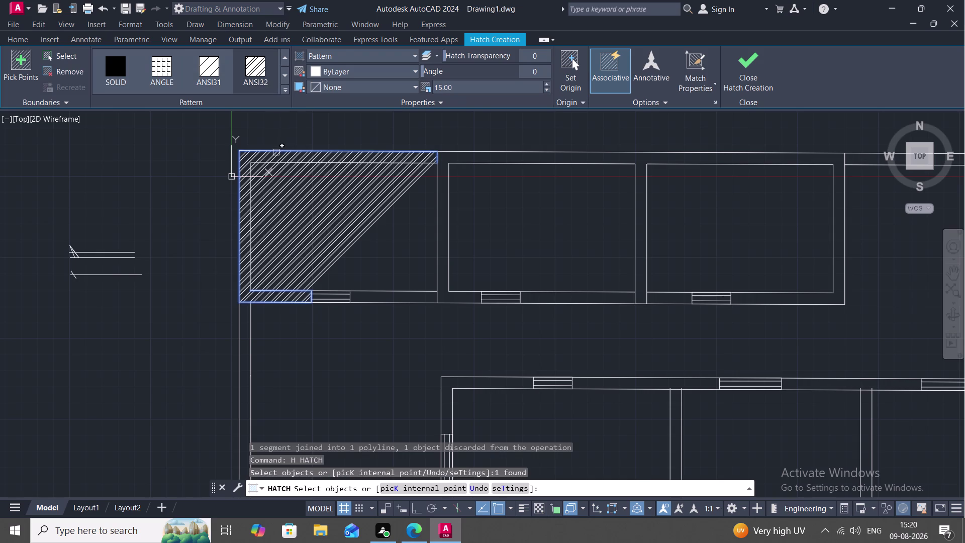
key(Escape)
Erase the misplaced hatch and rehatch between the room's inner and outer wall outlines.
click(268, 178)
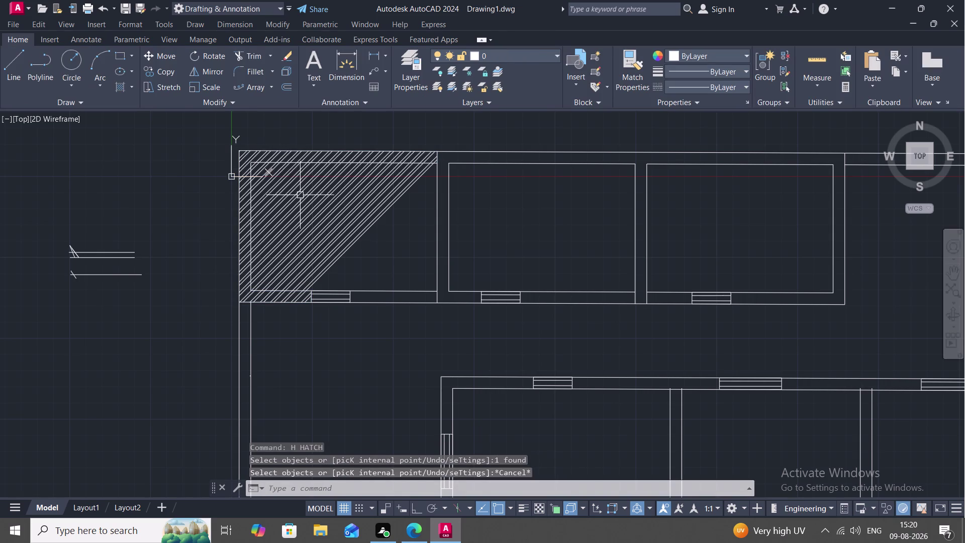
click(345, 213)
key(Delete)
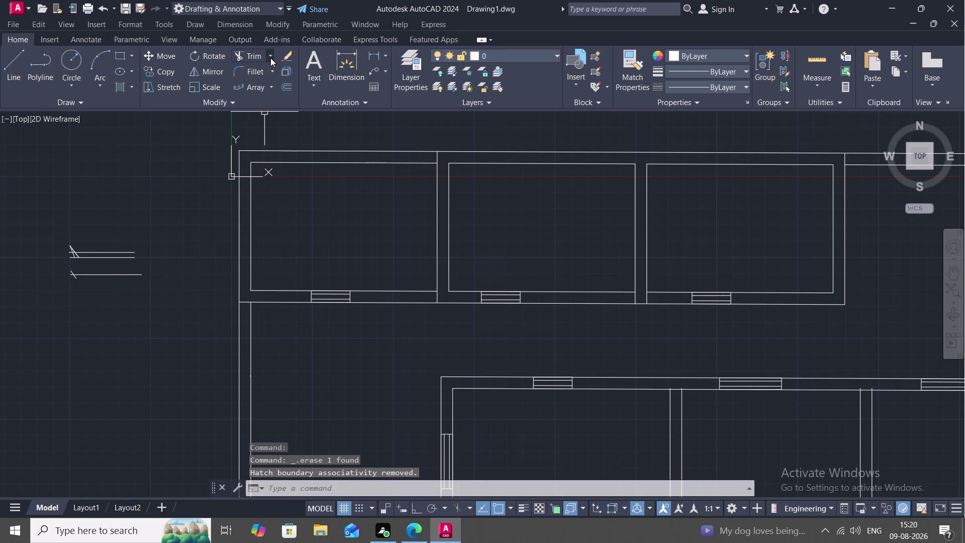
key(h)
key(space)
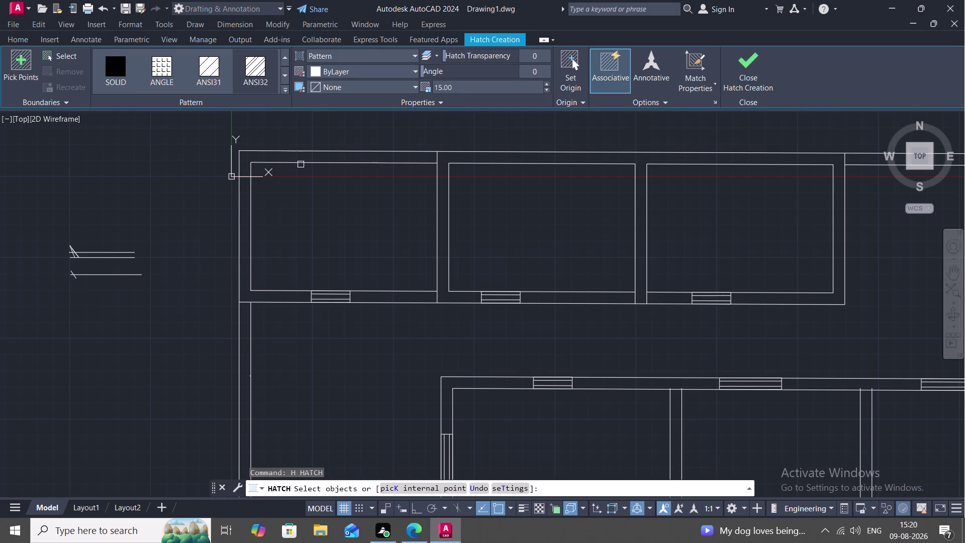
click(299, 163)
click(281, 148)
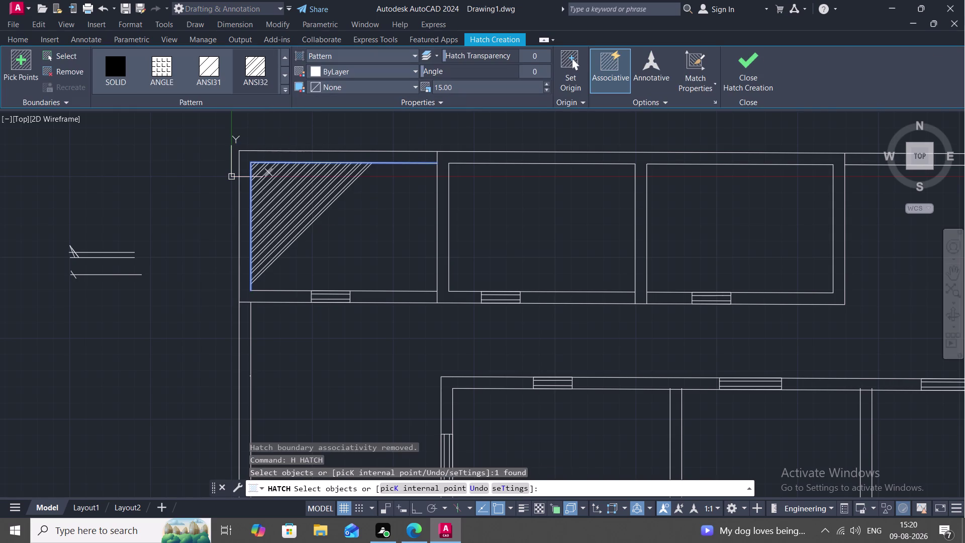
key(Escape)
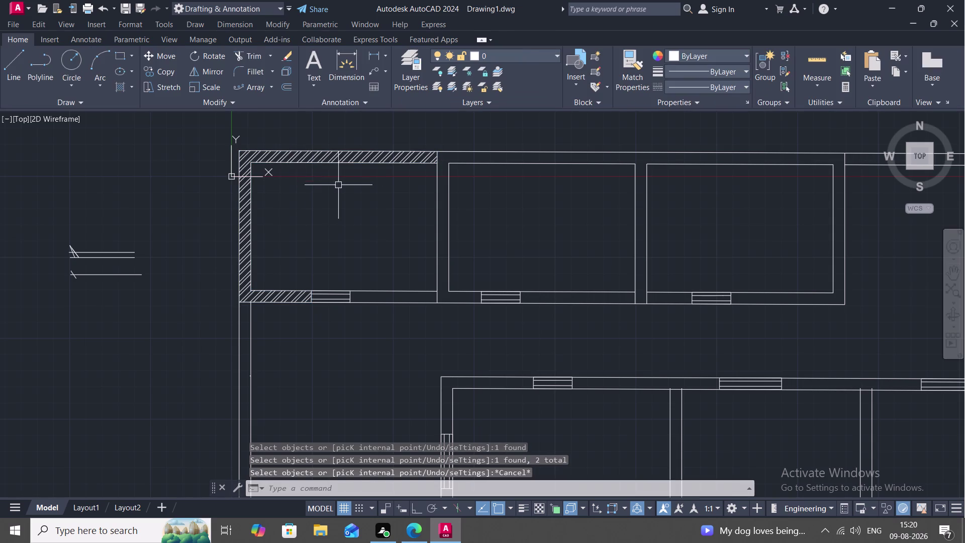
Pan to the top rooms and start joining the second room's wall lines.
middle_drag(354, 182, 309, 199)
middle_drag(326, 199, 324, 200)
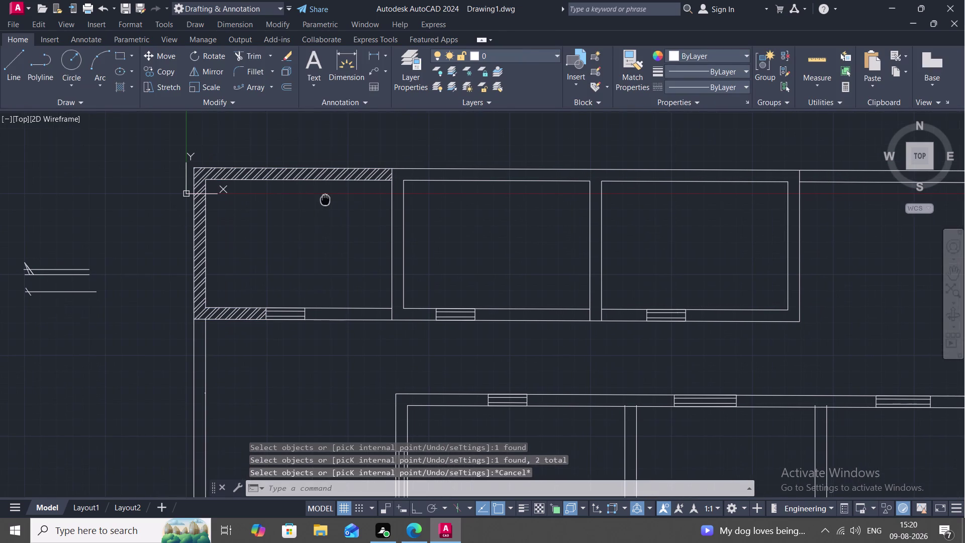
middle_drag(325, 199, 298, 195)
key(j)
key(space)
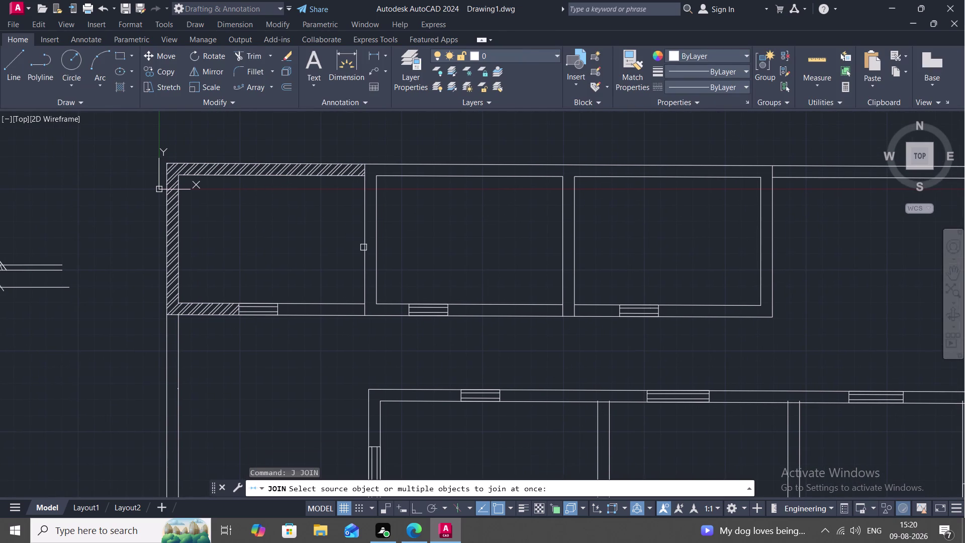
click(363, 247)
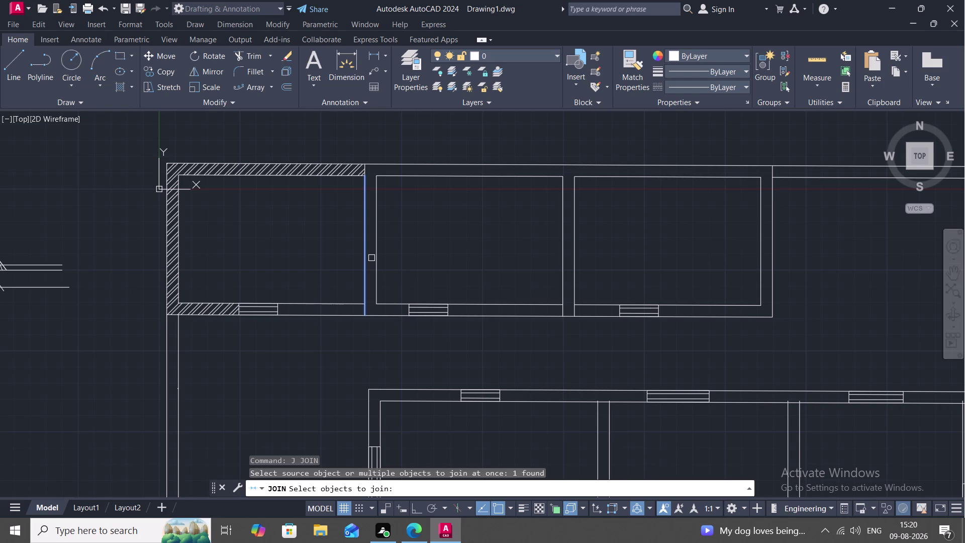
click(374, 256)
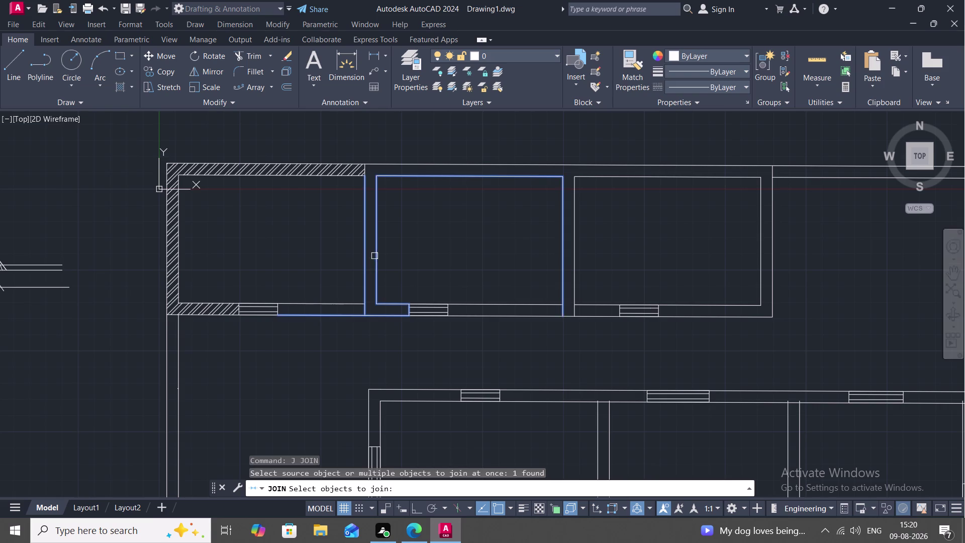
click(342, 303)
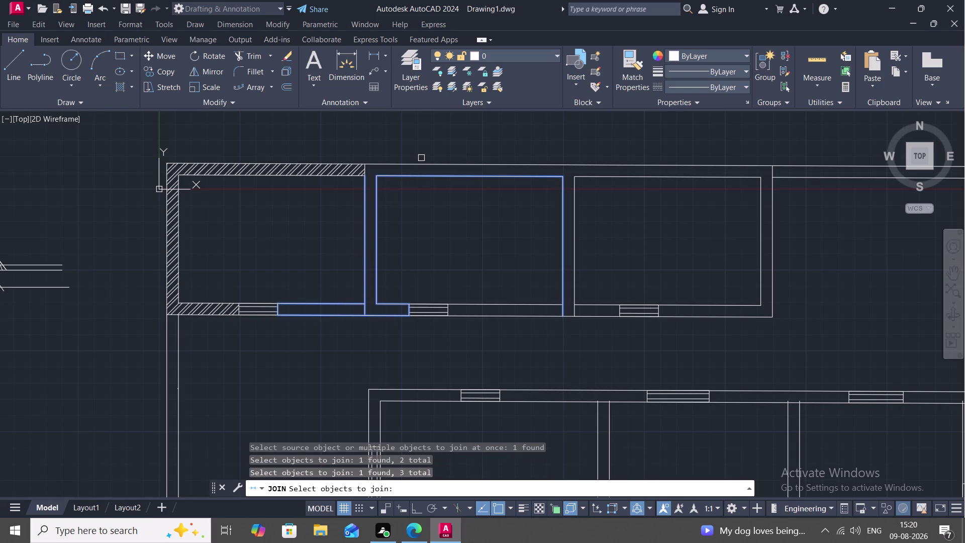
Add the top outer wall, bottom segments, third room outline and right wall to the join.
click(428, 164)
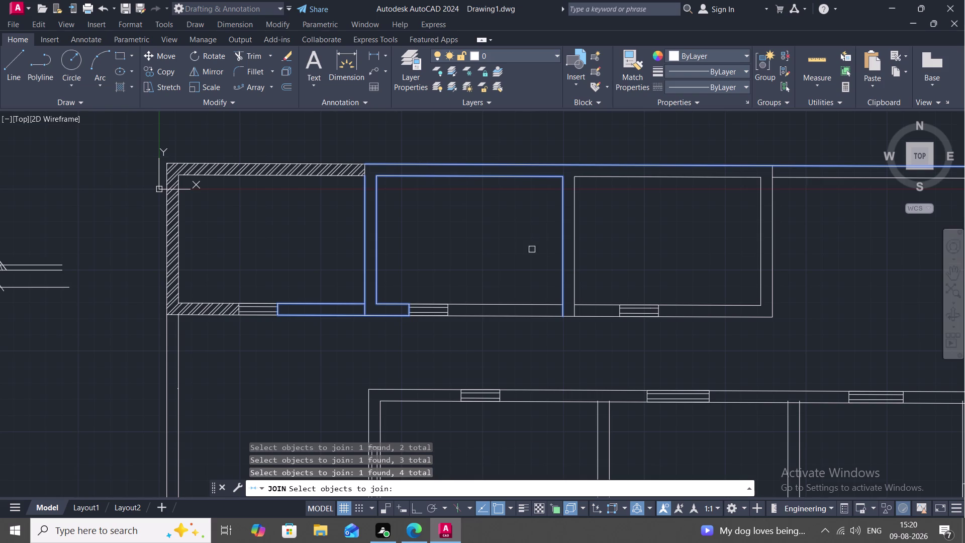
click(492, 305)
click(496, 316)
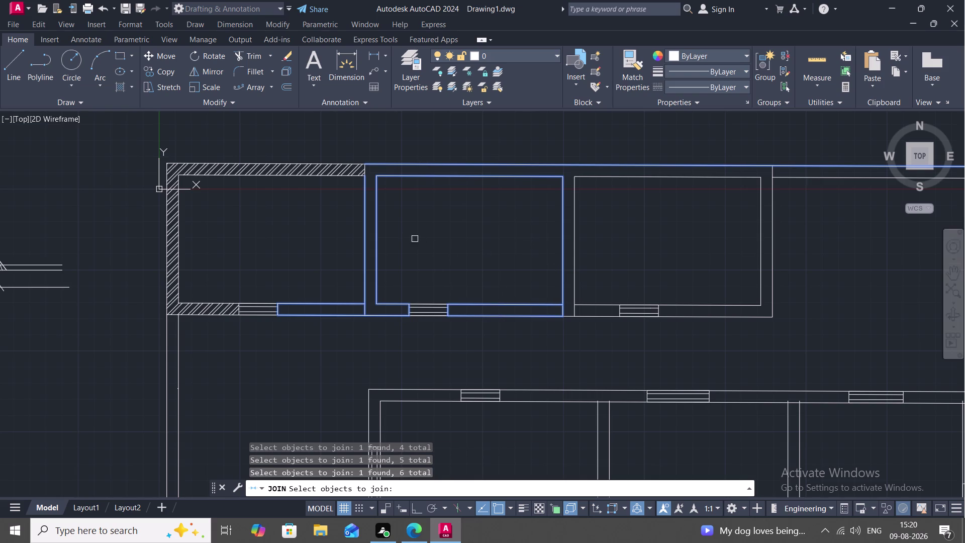
click(574, 252)
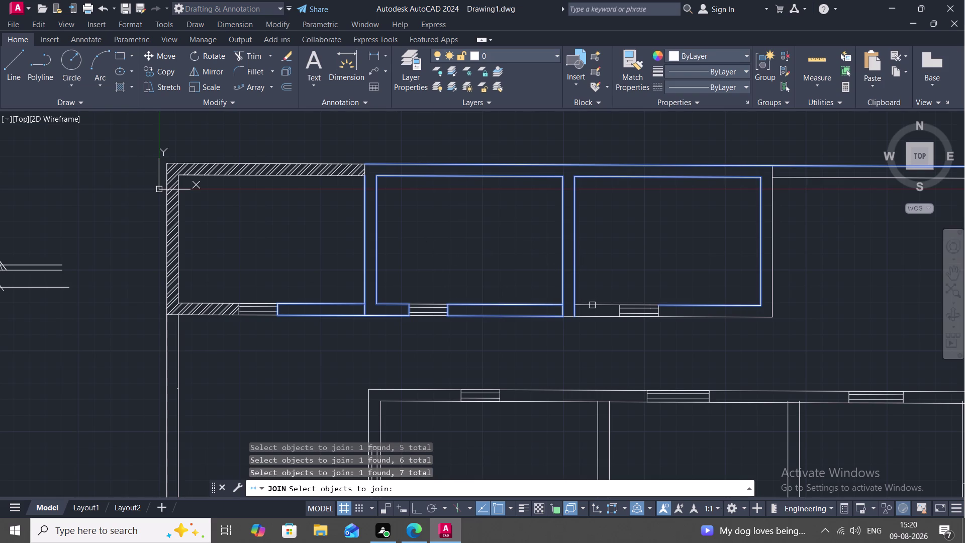
click(592, 305)
click(676, 316)
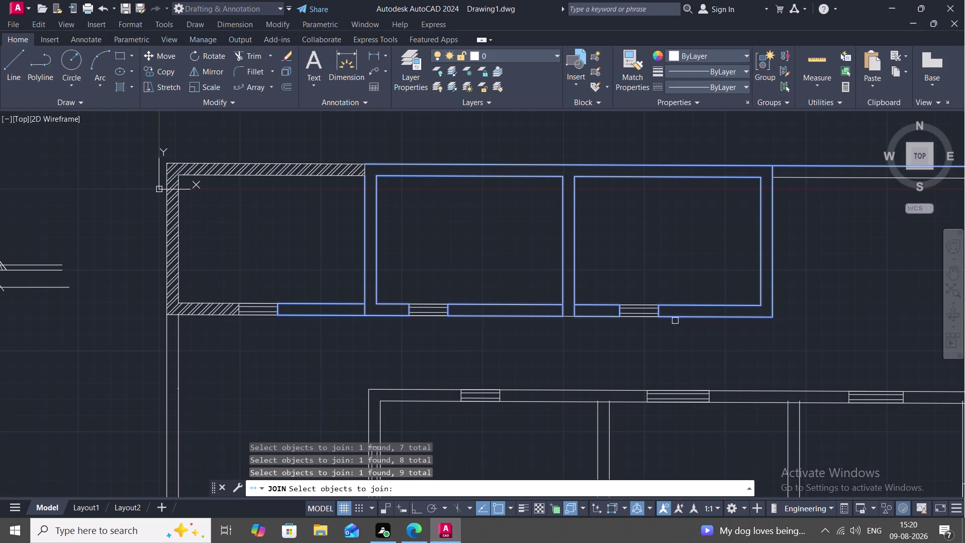
click(568, 319)
key(Return)
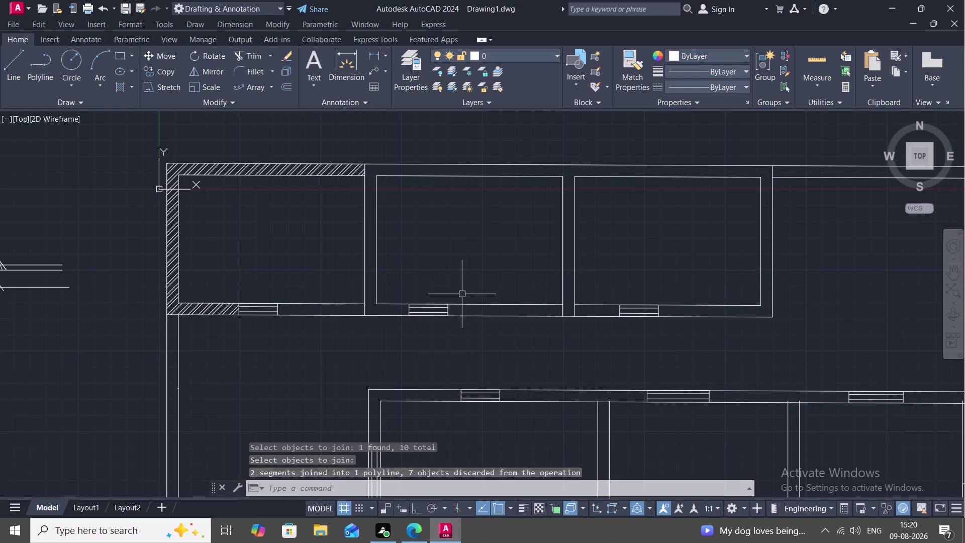
Hatch the top outer wall, second room outline and walls between the rooms.
key(g)
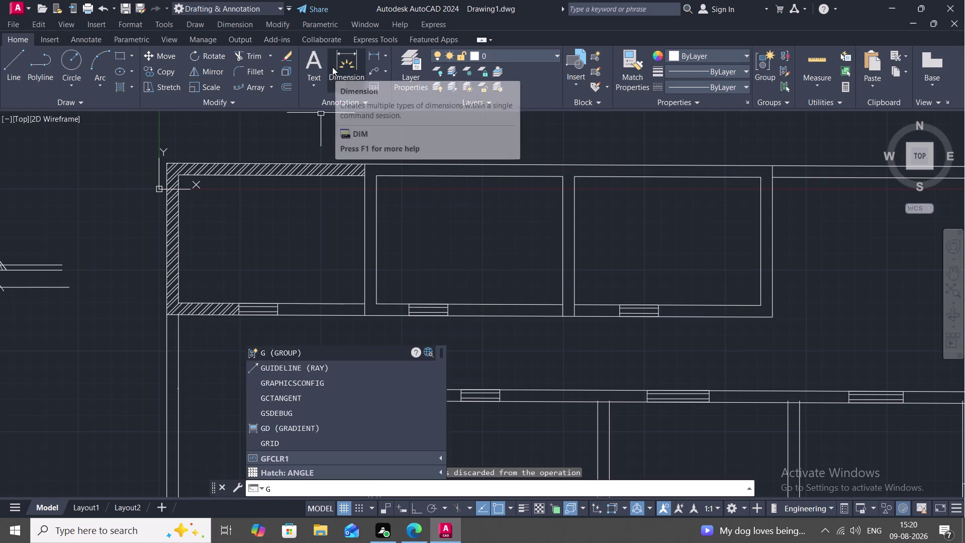
key(BackSpace)
key(h)
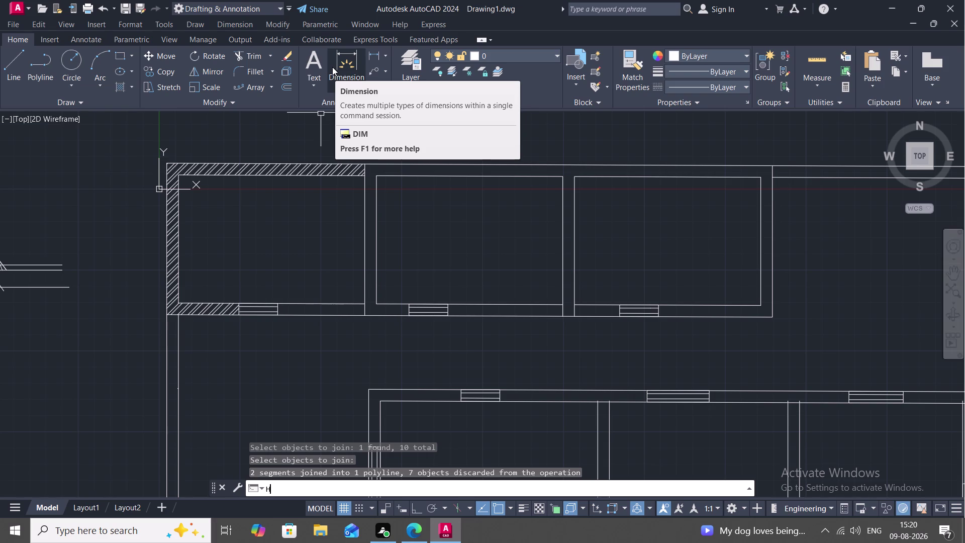
key(space)
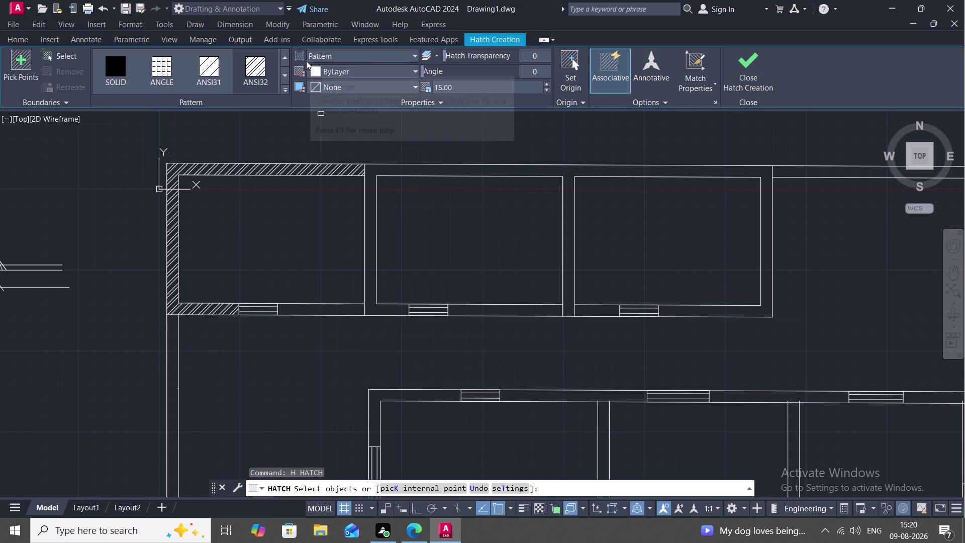
click(259, 69)
click(401, 165)
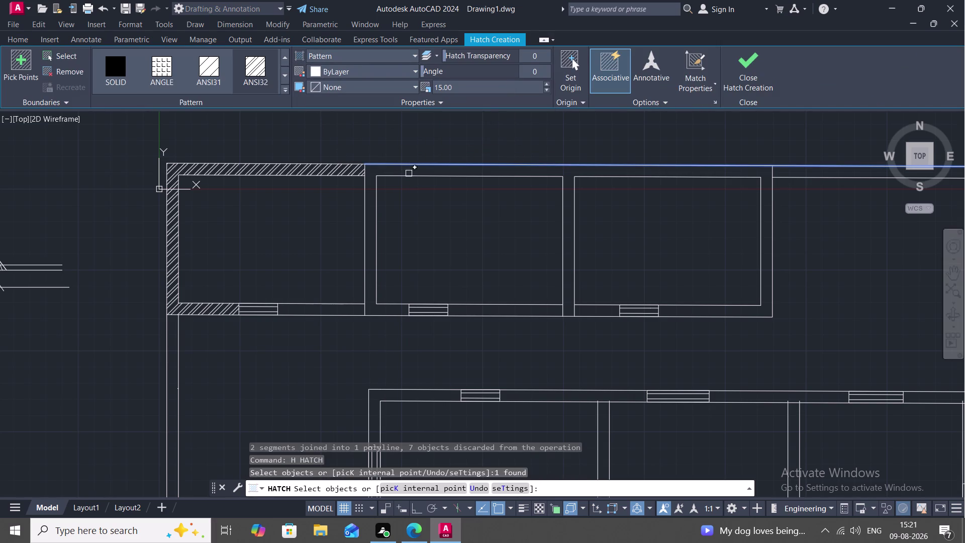
click(408, 173)
click(363, 189)
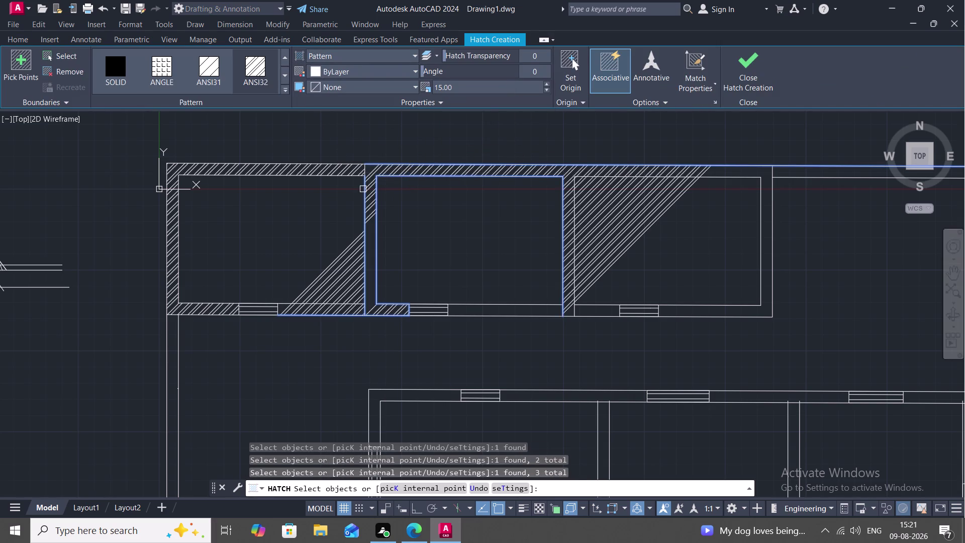
click(363, 257)
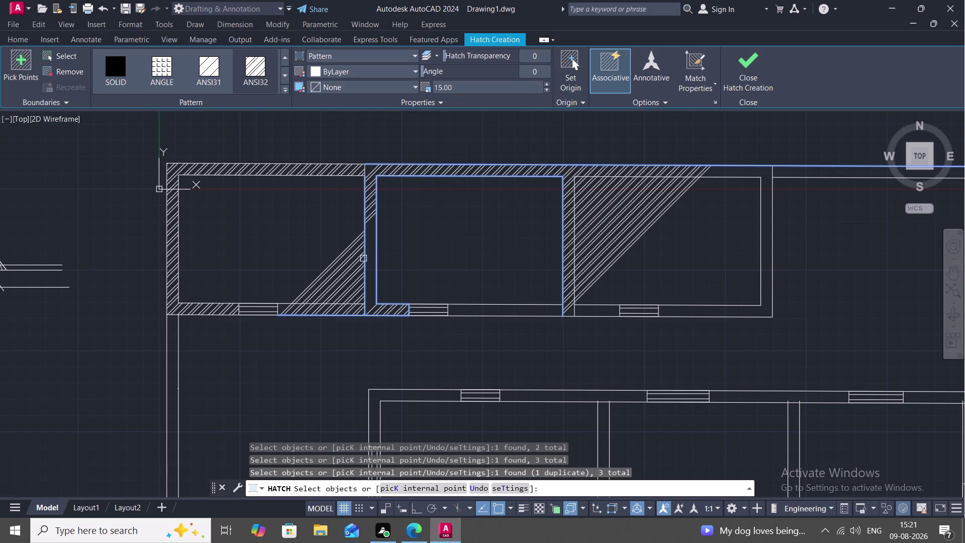
click(284, 304)
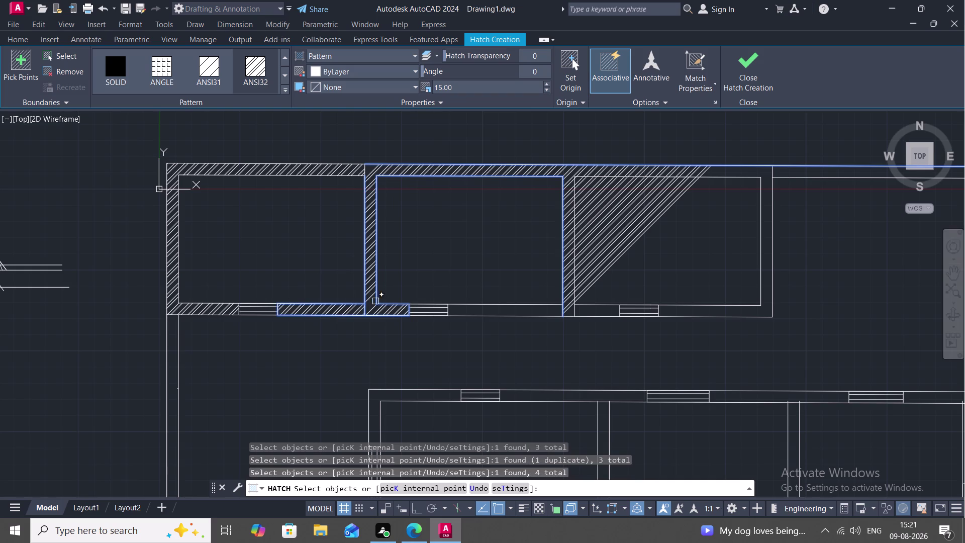
Add the third room's and right wall outlines, then erase the spilled hatch.
click(499, 305)
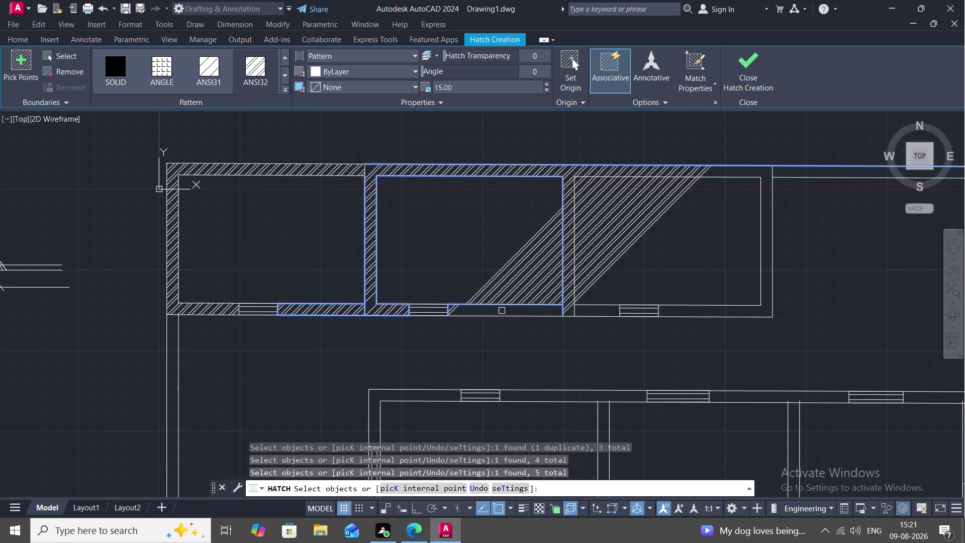
click(502, 317)
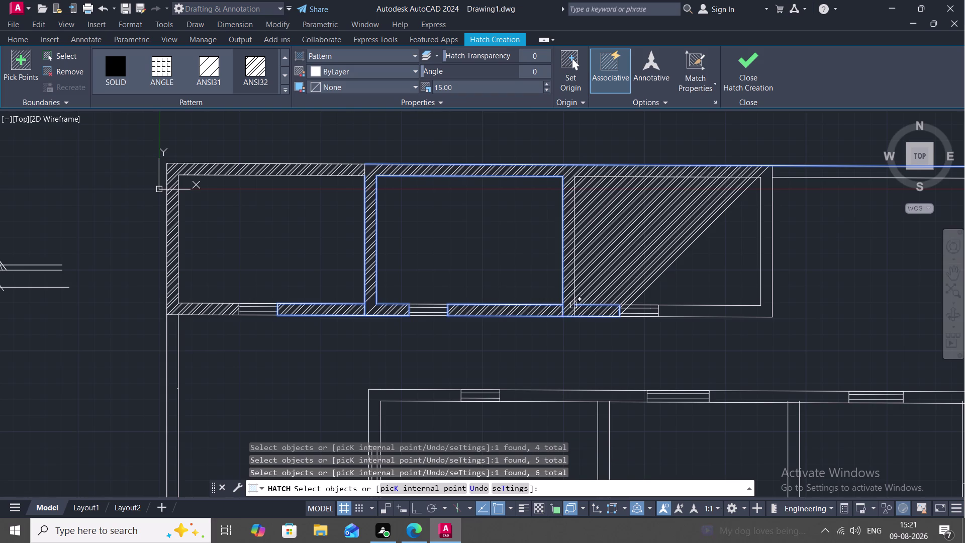
click(572, 278)
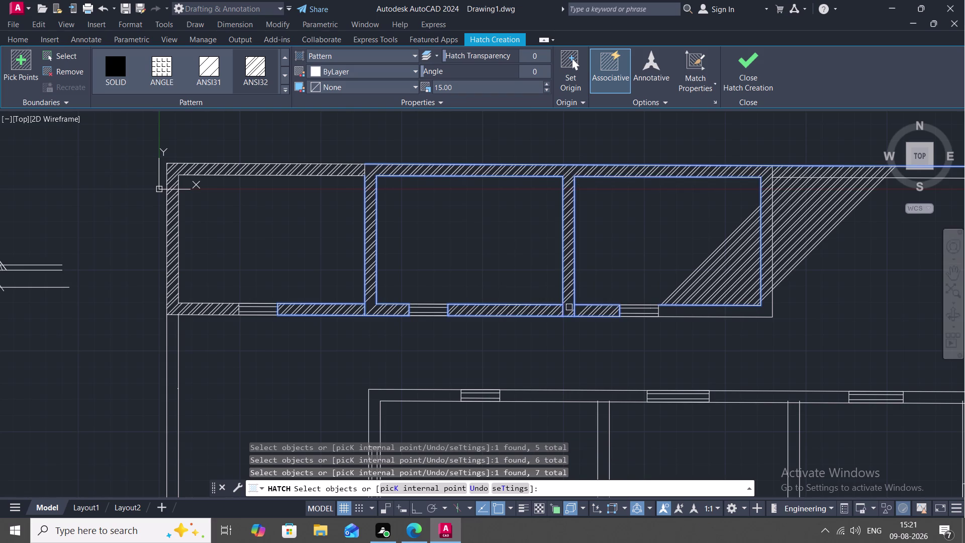
click(681, 317)
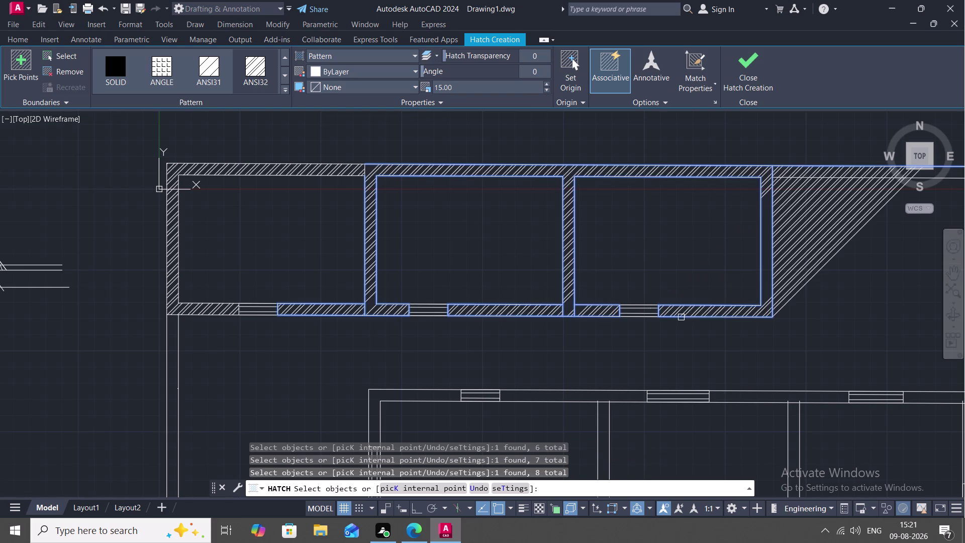
click(761, 255)
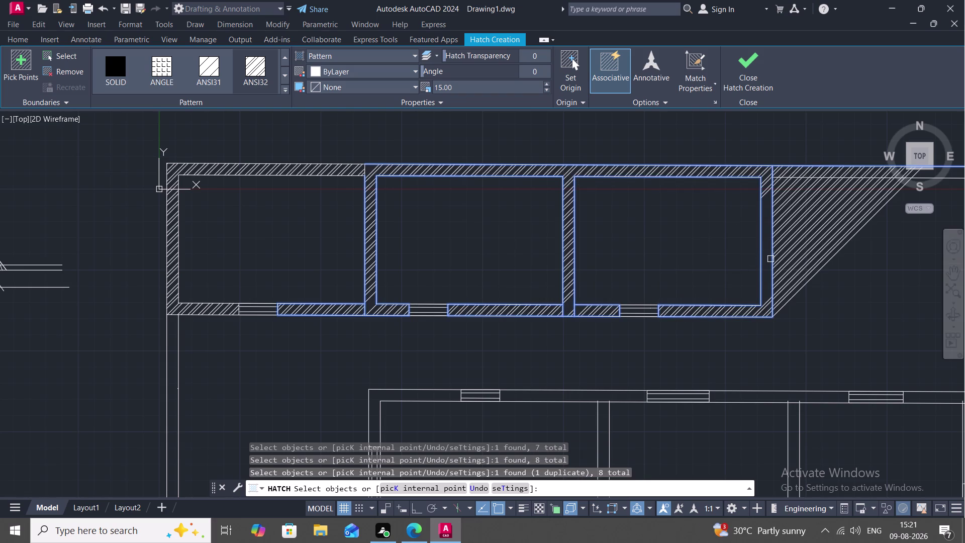
key(Escape)
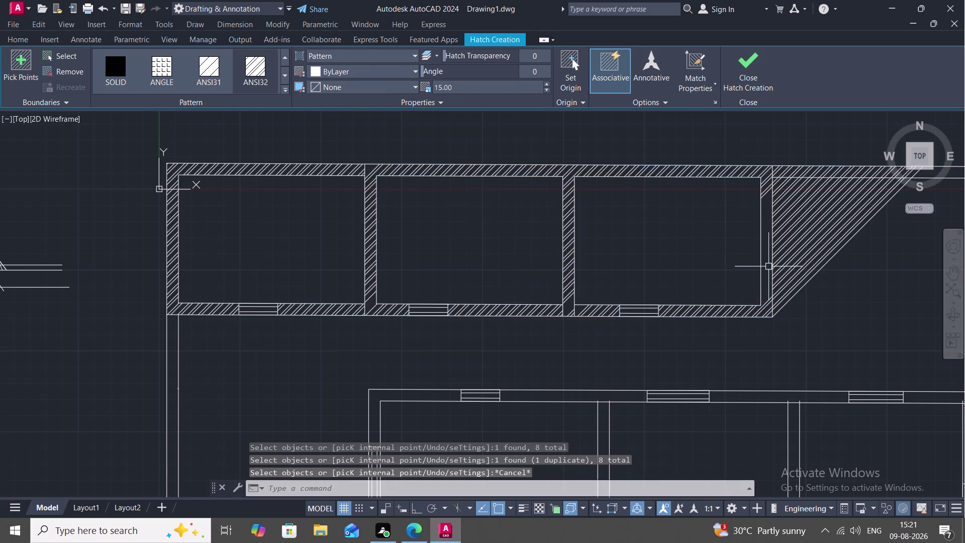
click(785, 233)
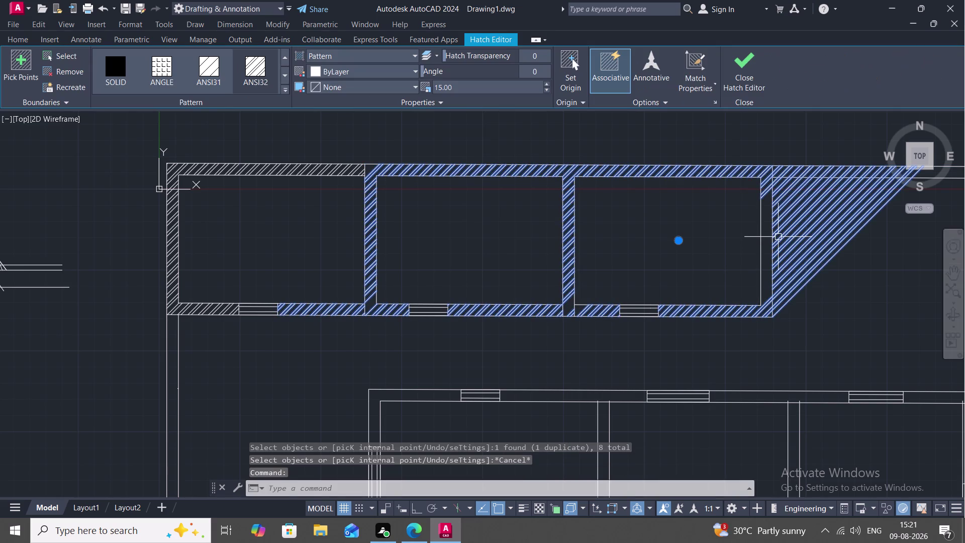
key(Delete)
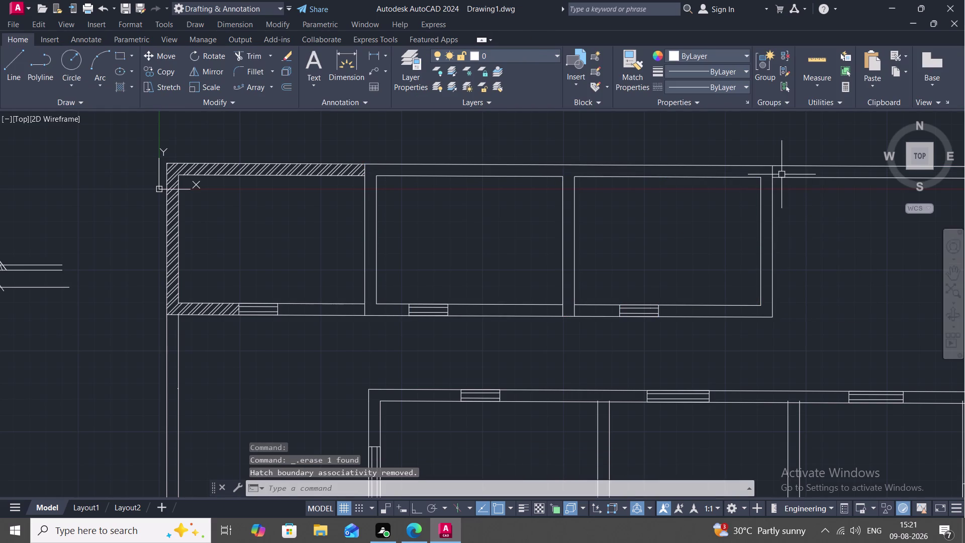
Draw a short line closing the top wall gap between the middle and right rooms.
middle_drag(783, 171, 730, 184)
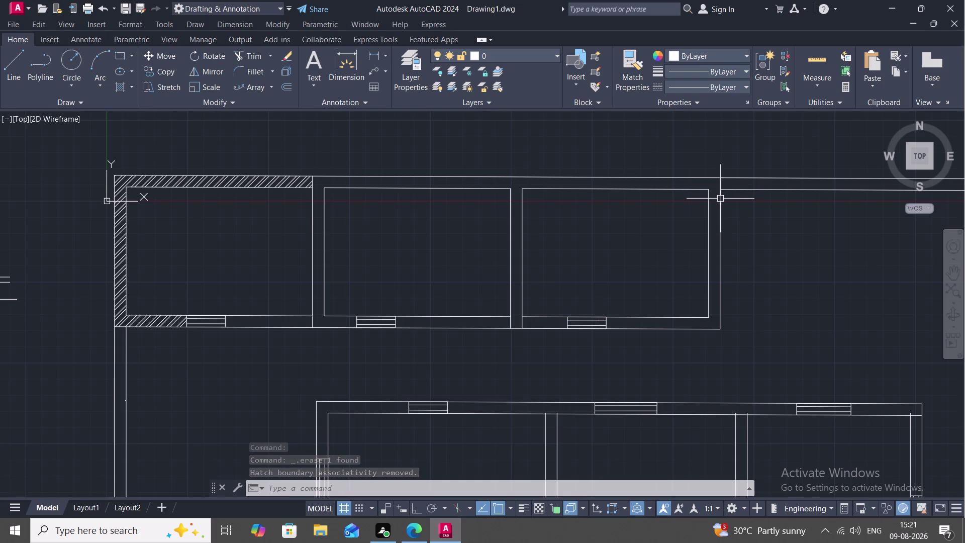
text(L)
key(space)
click(510, 189)
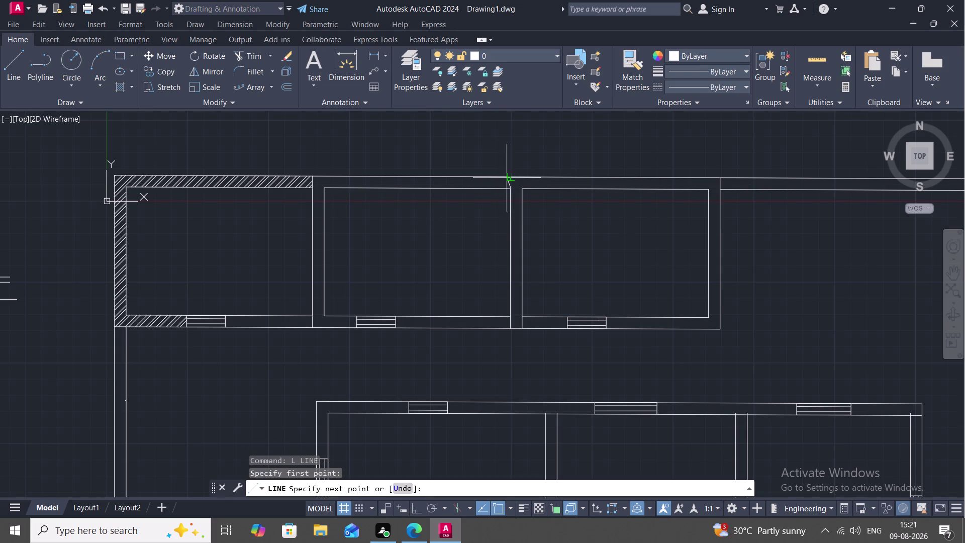
click(514, 180)
key(Escape)
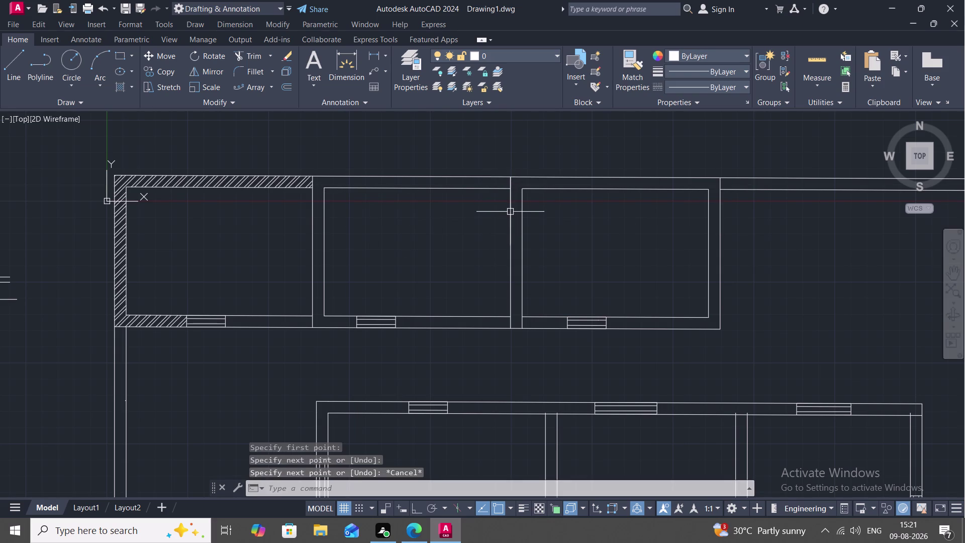
text(J)
key(space)
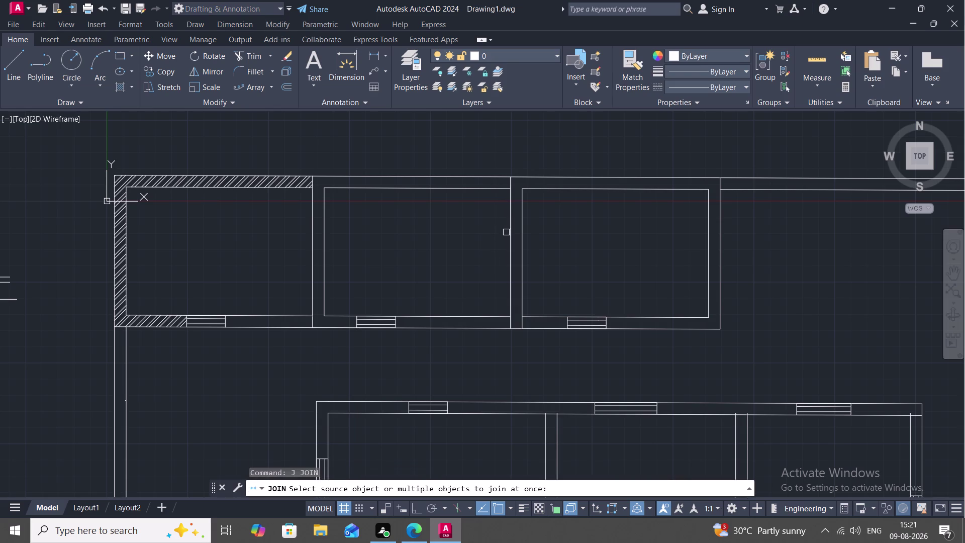
key(Escape)
Break the top wall line and the middle room outline at the gap corners.
text(B)
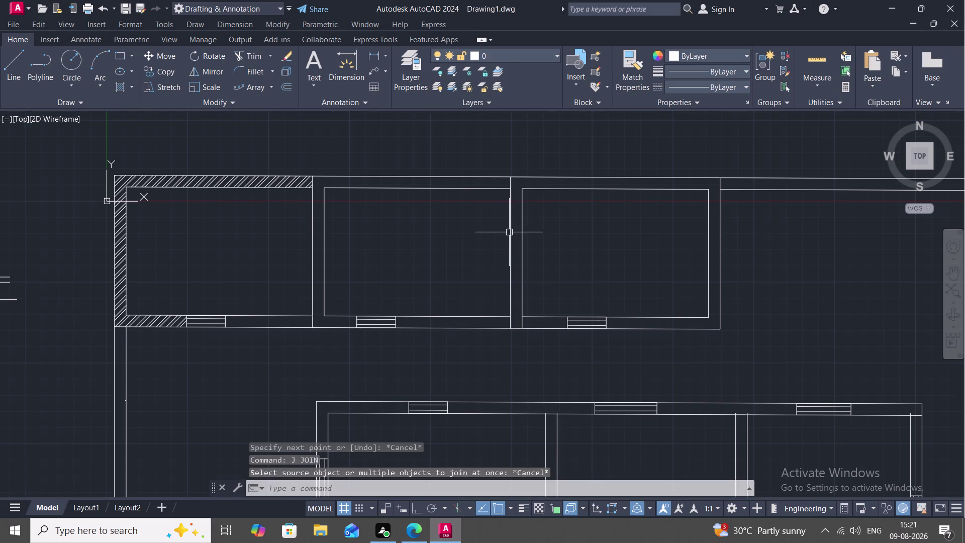
text(R)
key(e)
key(space)
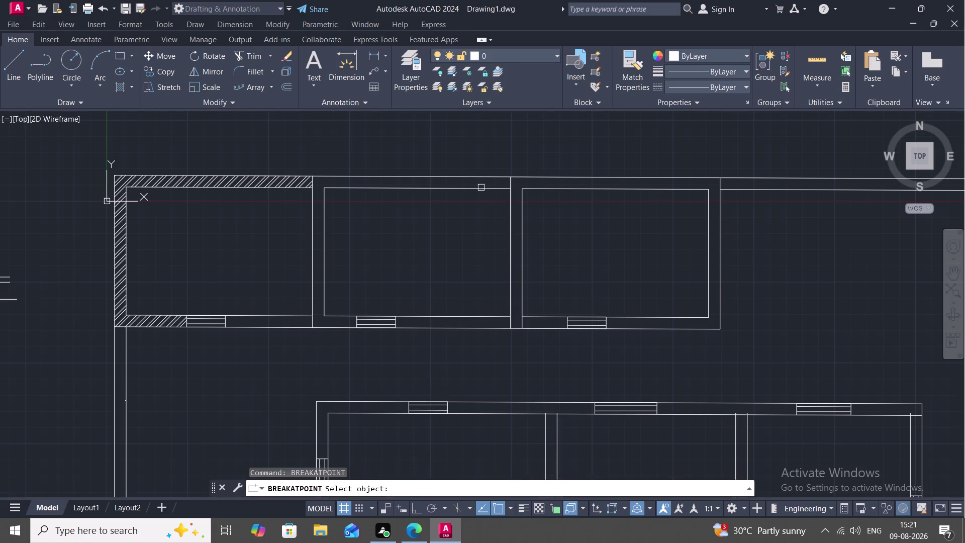
click(480, 176)
click(509, 177)
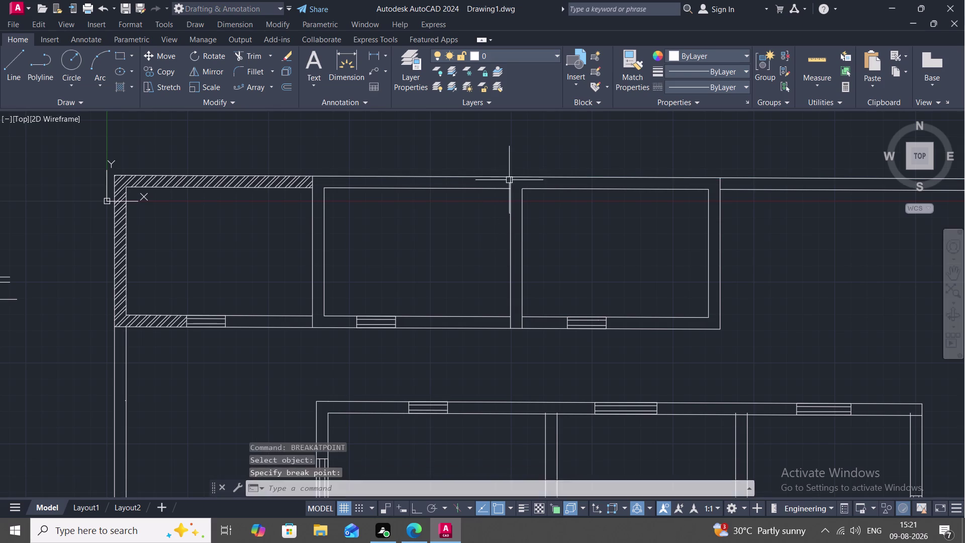
key(space)
click(484, 190)
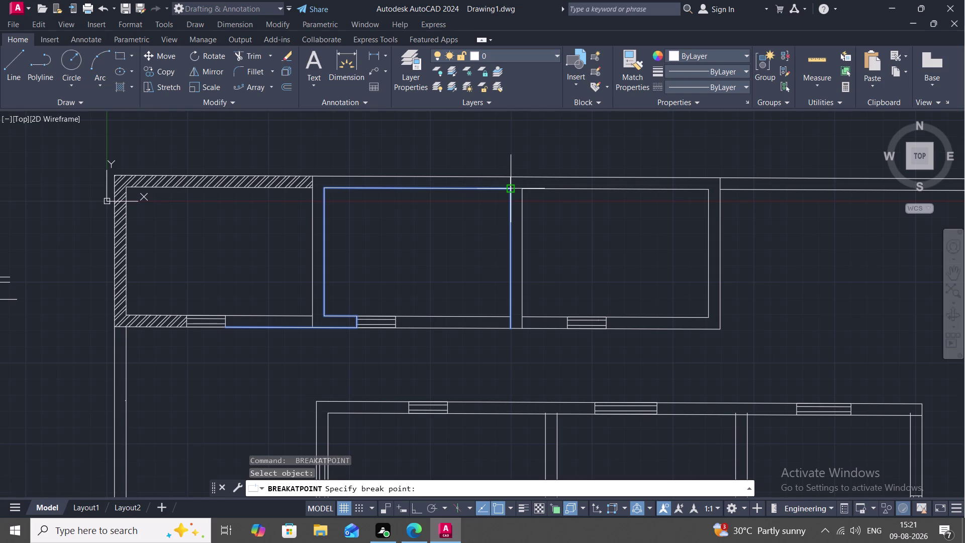
click(309, 329)
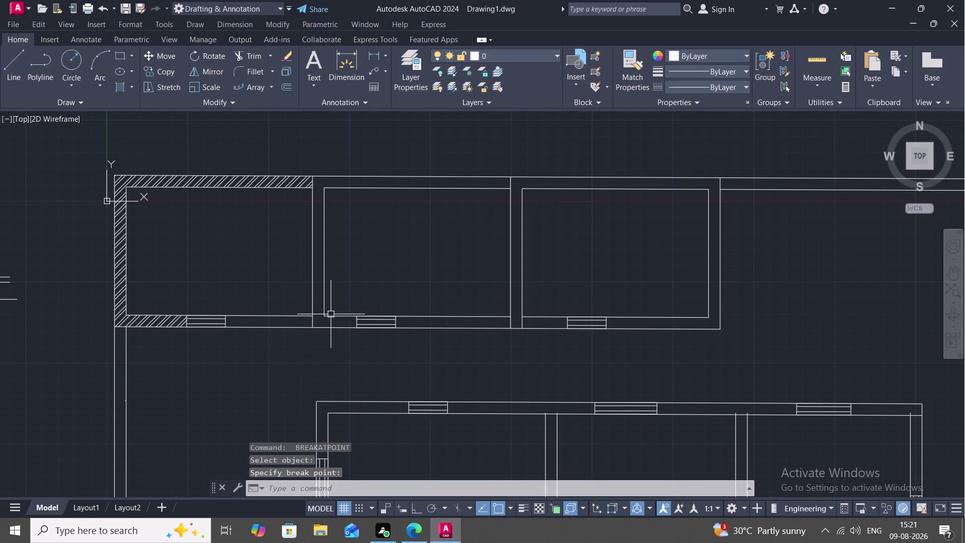
key(Escape)
Join the middle room outline with its adjoining wall lines.
text(J)
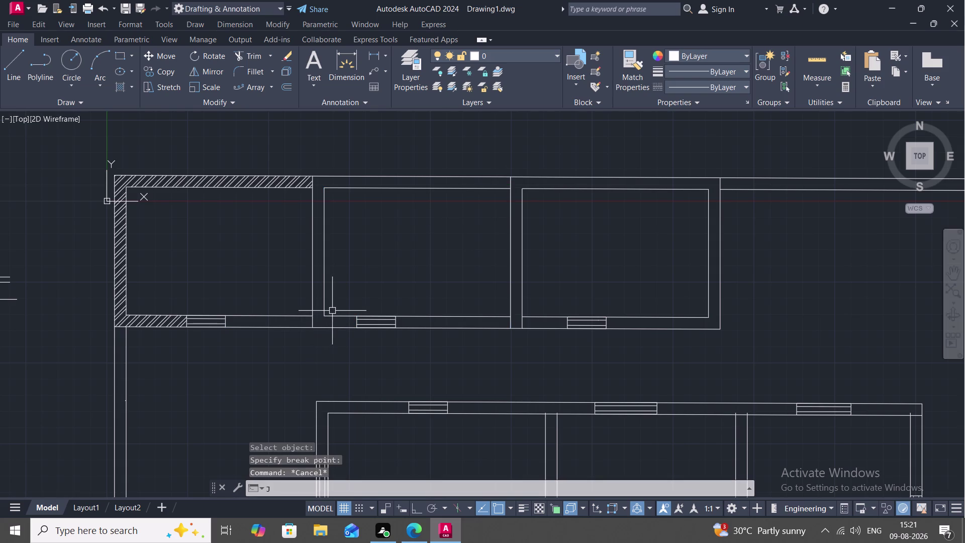
key(space)
click(334, 315)
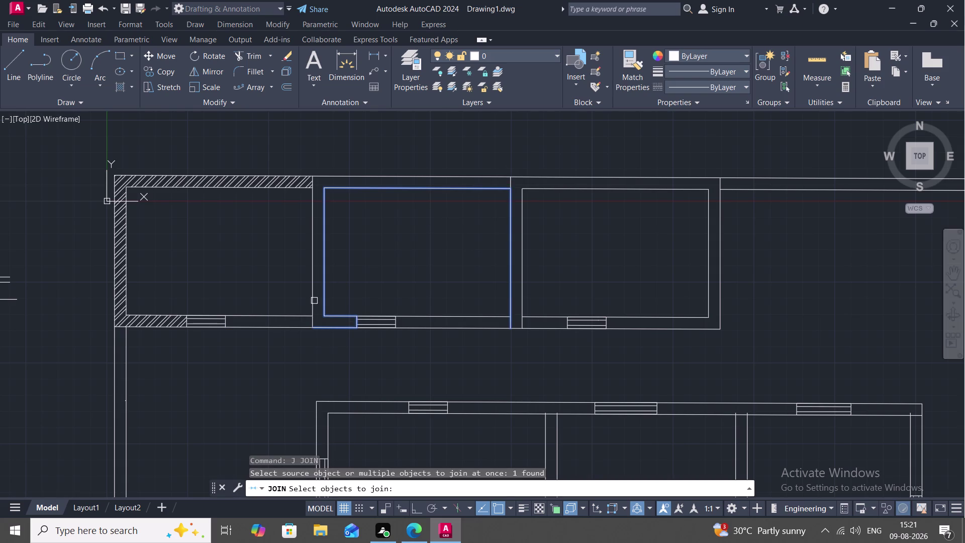
click(314, 300)
click(326, 177)
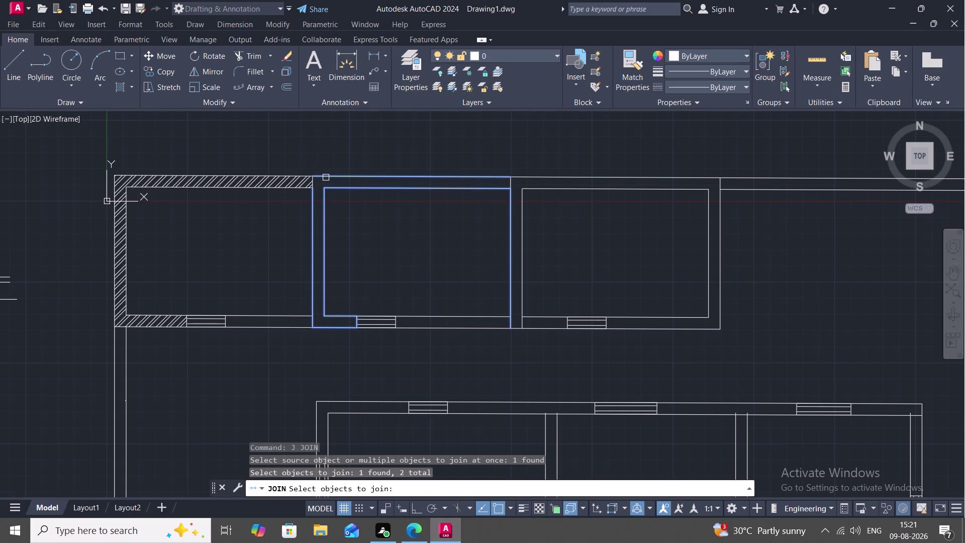
click(313, 182)
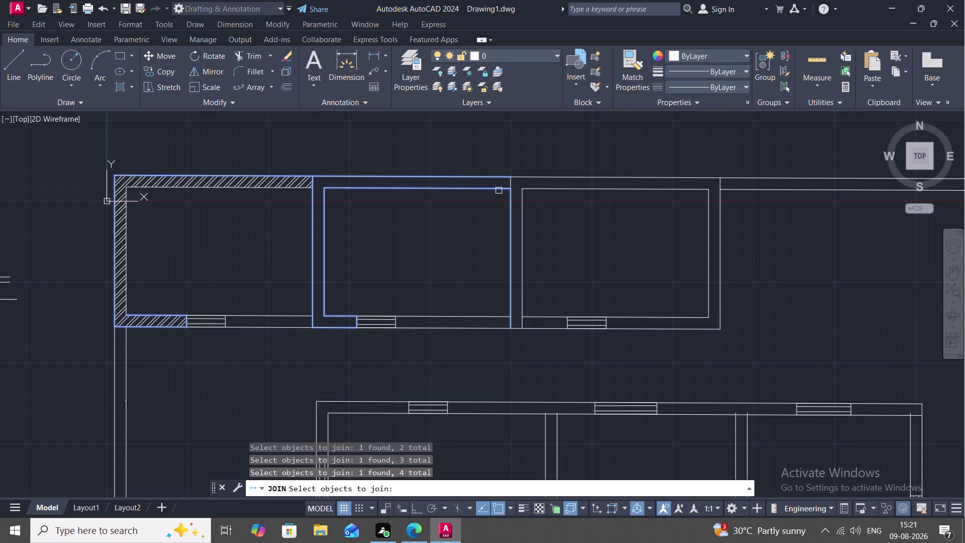
key(Escape)
Retry joining the middle room outline with the top wall lines.
key(j)
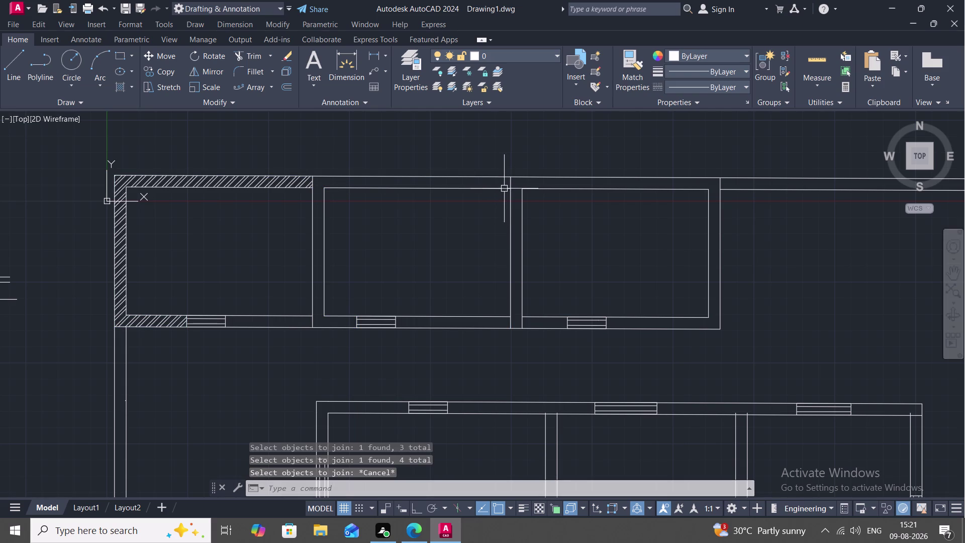
key(space)
click(513, 183)
click(491, 187)
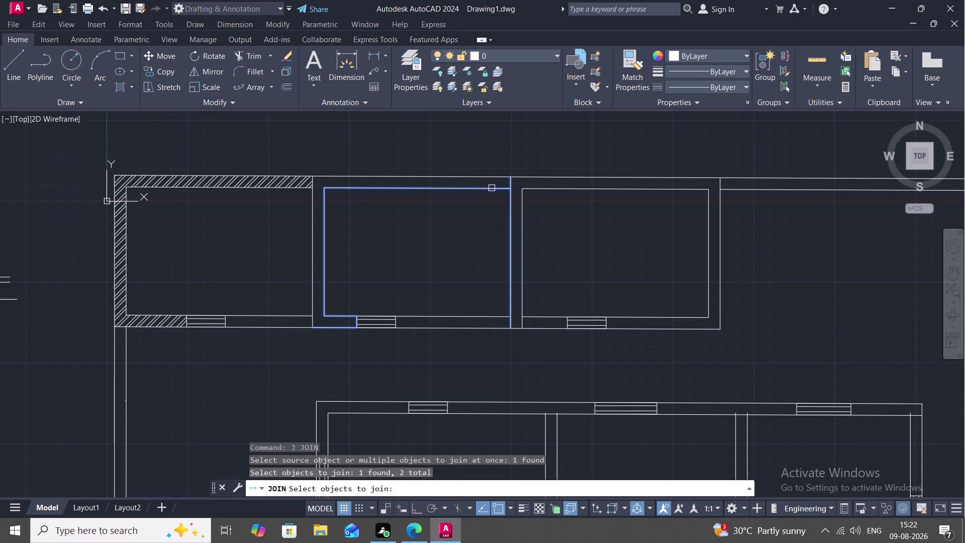
click(483, 179)
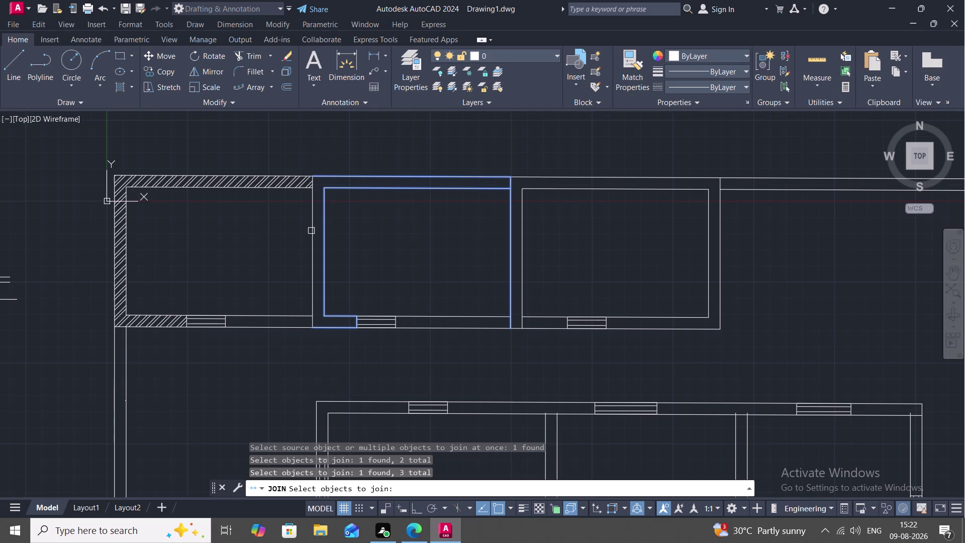
click(311, 231)
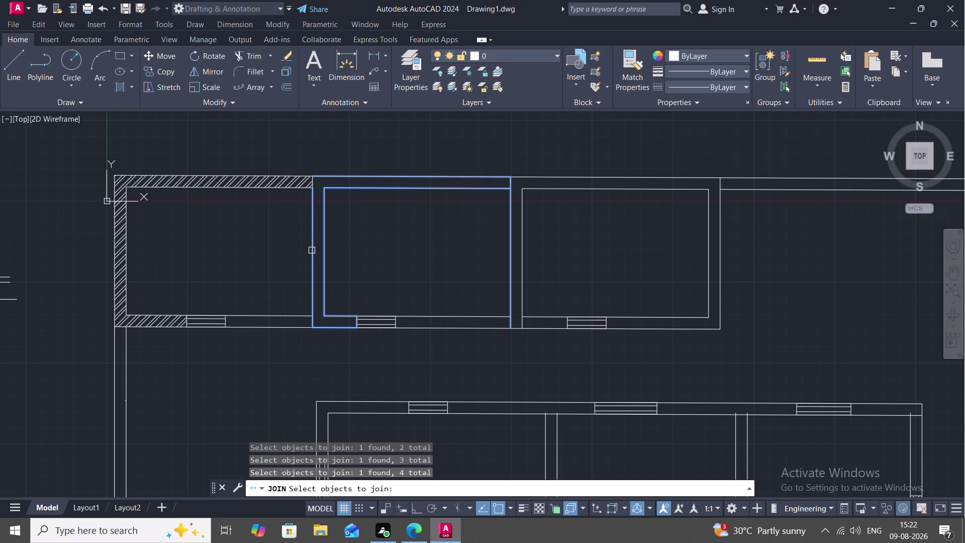
key(Escape)
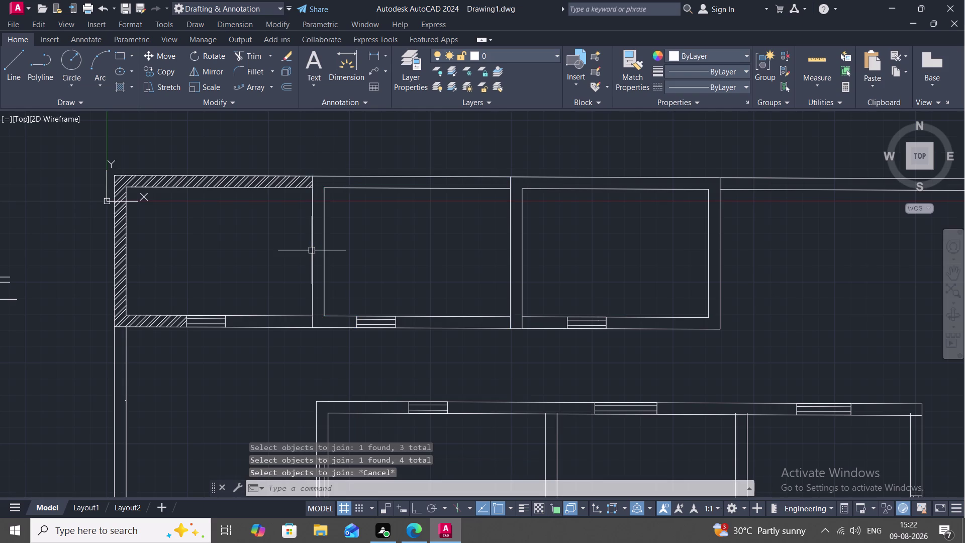
Break the left room's wall outline at its top wall corner.
text(BRE)
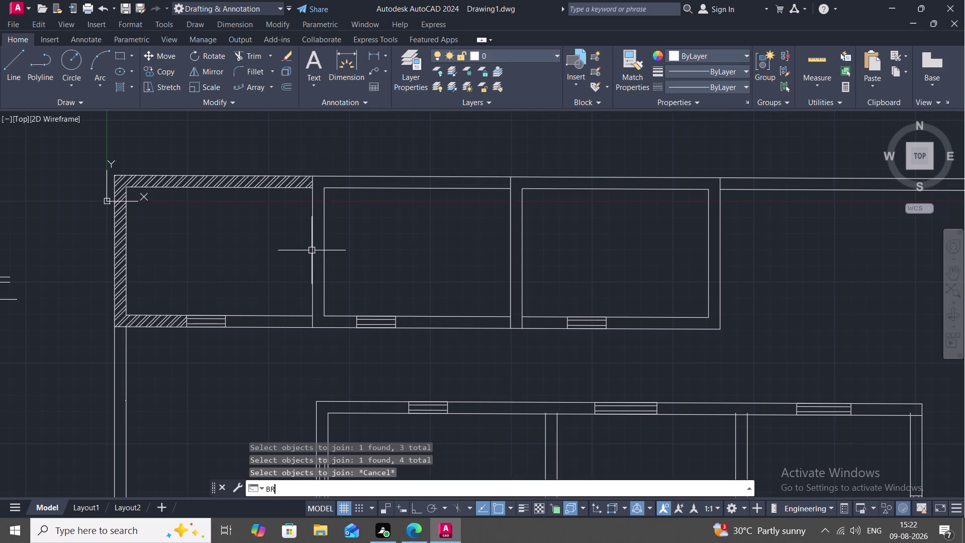
text(A)
key(space)
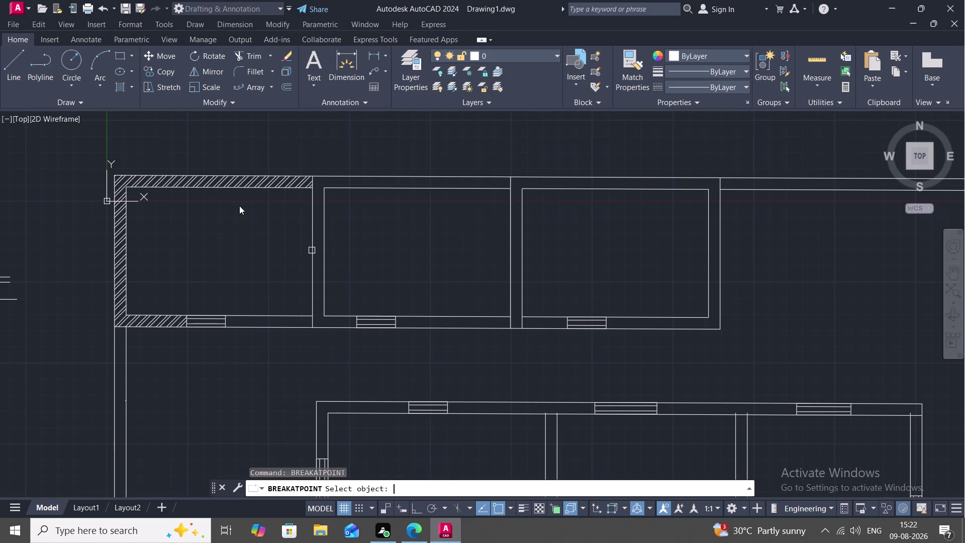
scroll(up, 3)
click(321, 185)
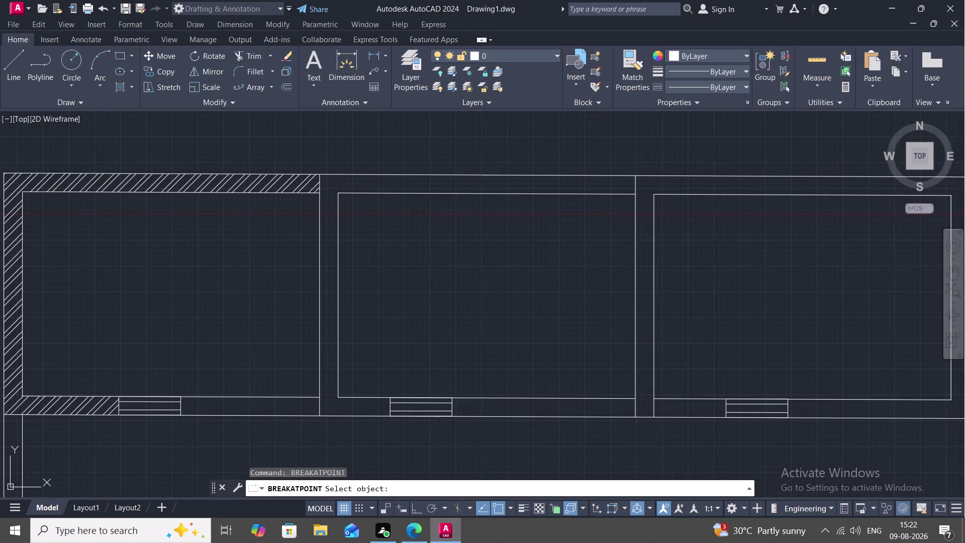
click(320, 171)
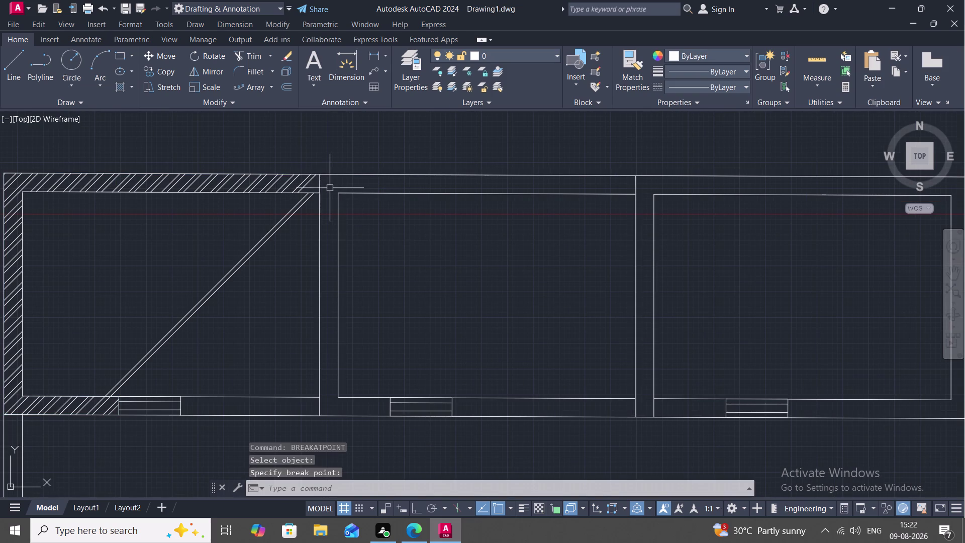
key(Escape)
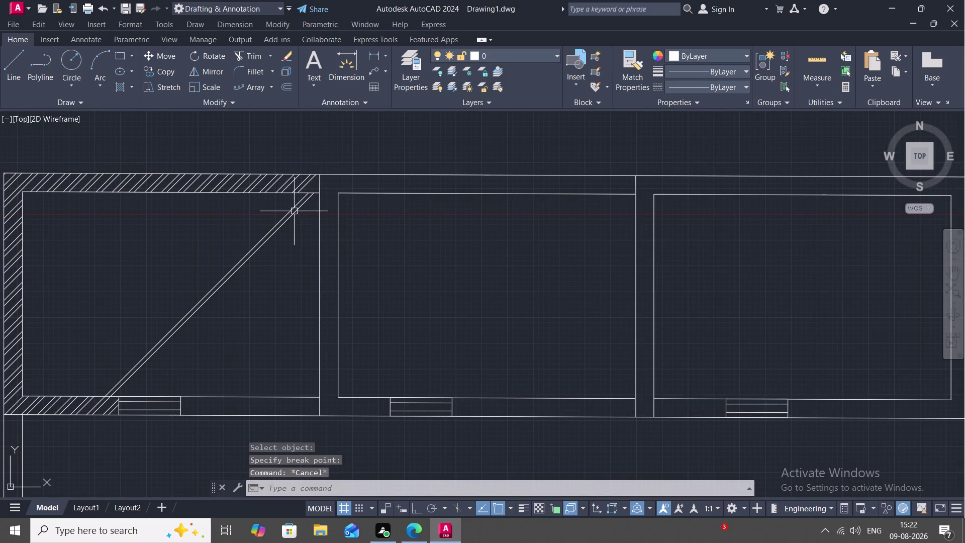
click(294, 211)
key(Escape)
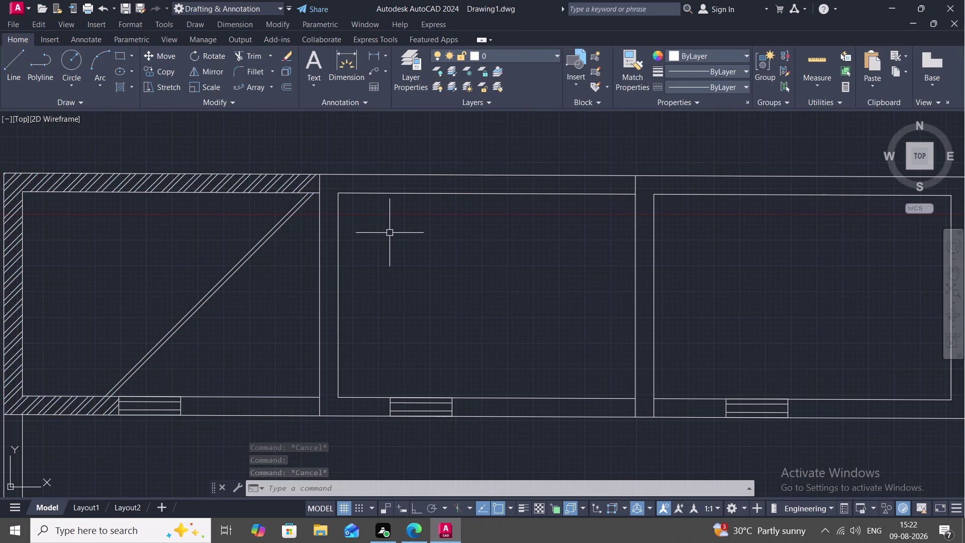
text(H)
key(space)
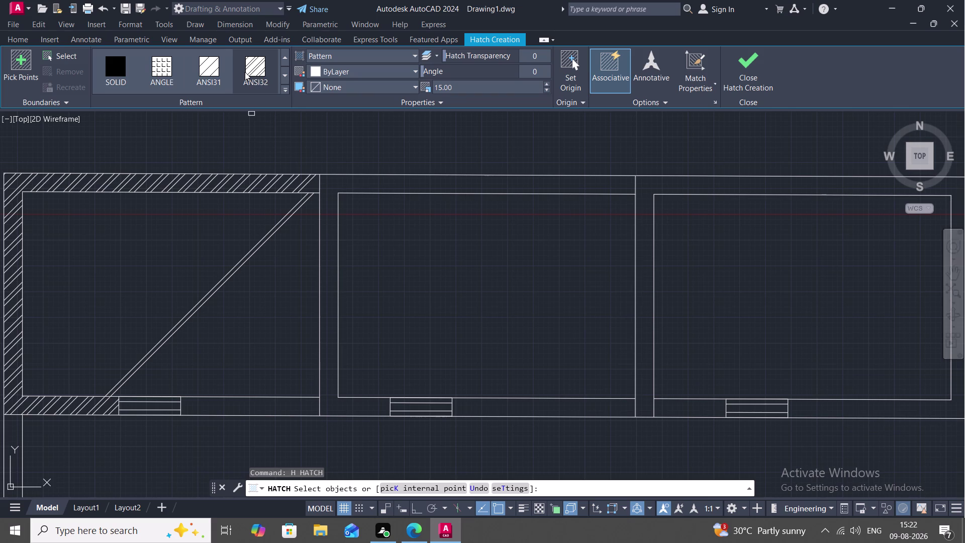
Hatch the middle room's wall lines, then erase the misshapen result.
click(246, 72)
click(337, 223)
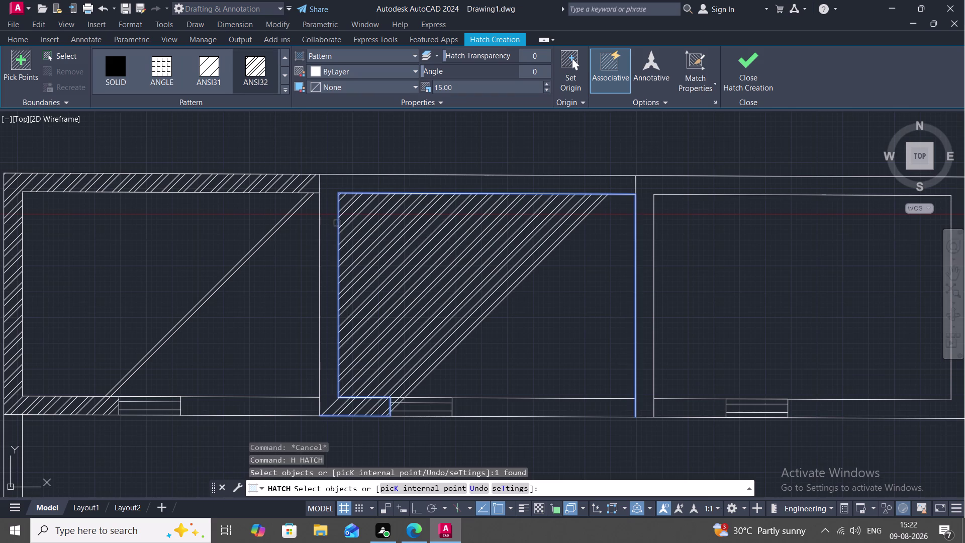
click(319, 234)
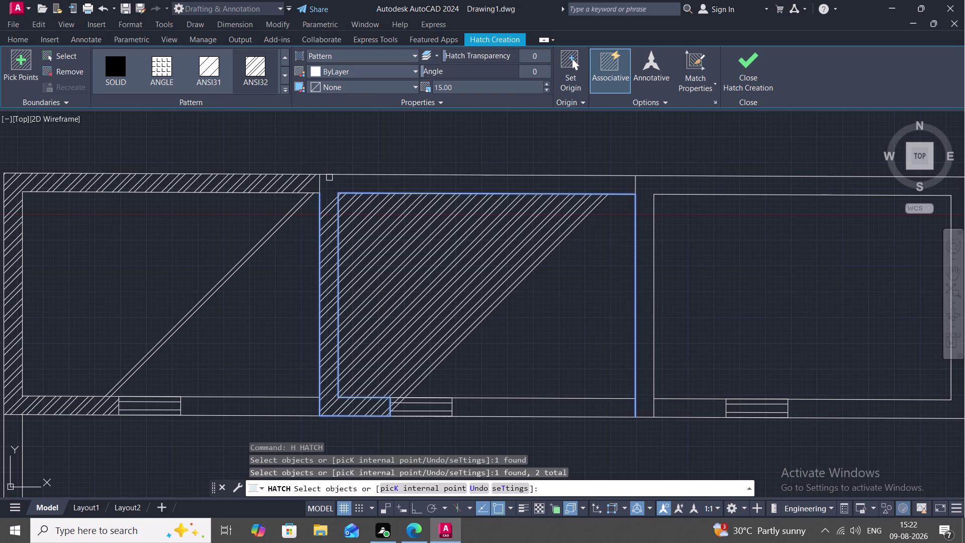
click(337, 175)
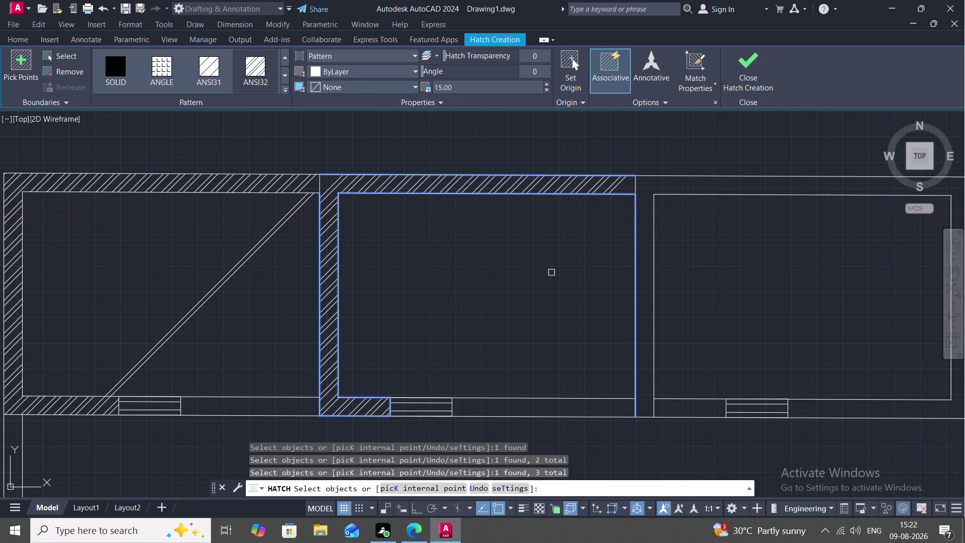
click(582, 417)
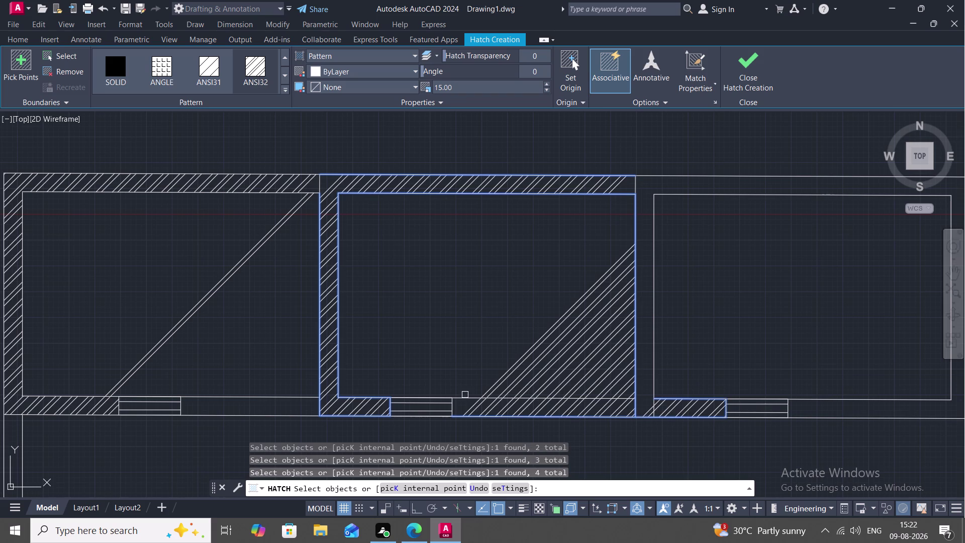
click(465, 397)
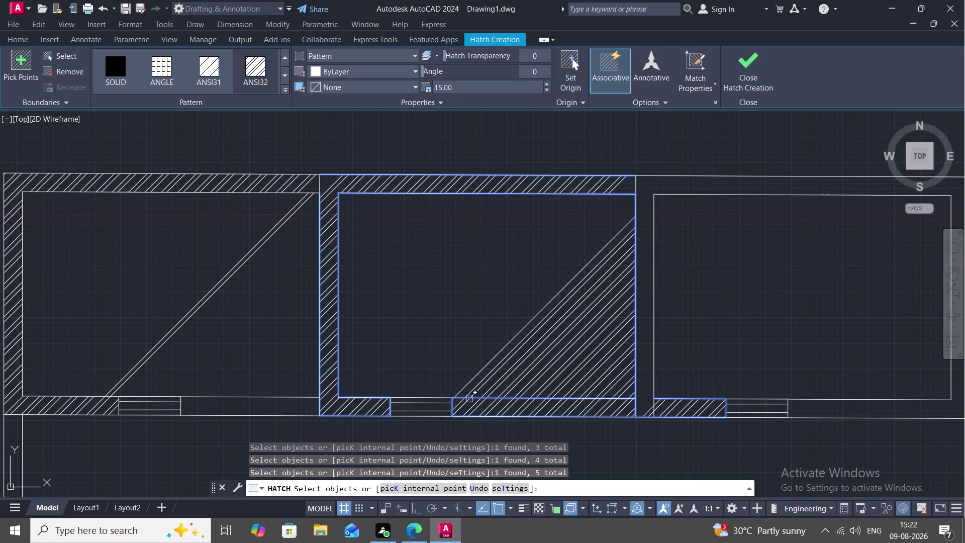
key(Escape)
click(501, 373)
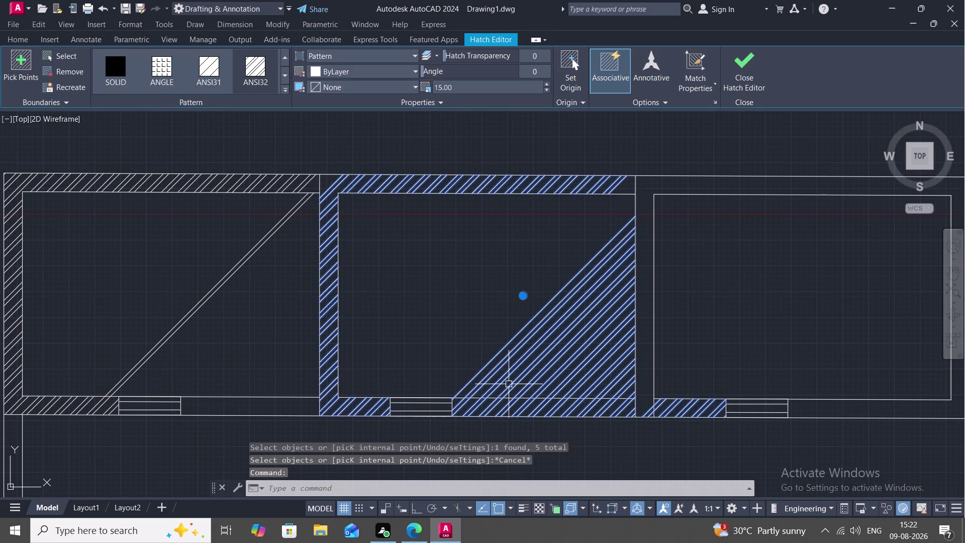
key(Delete)
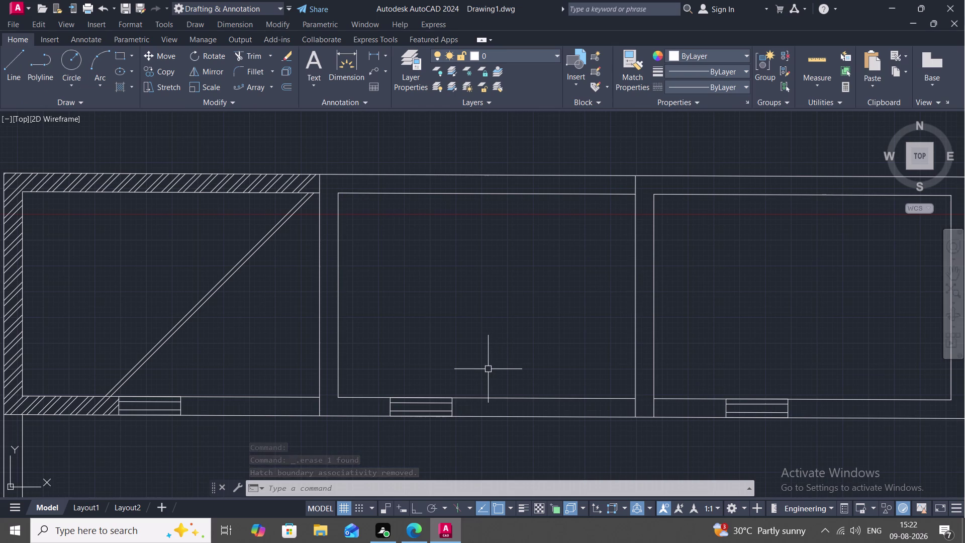
Rehatch the middle room's left, inner and outer wall band and delete the left room's flawed hatch.
text(H)
key(space)
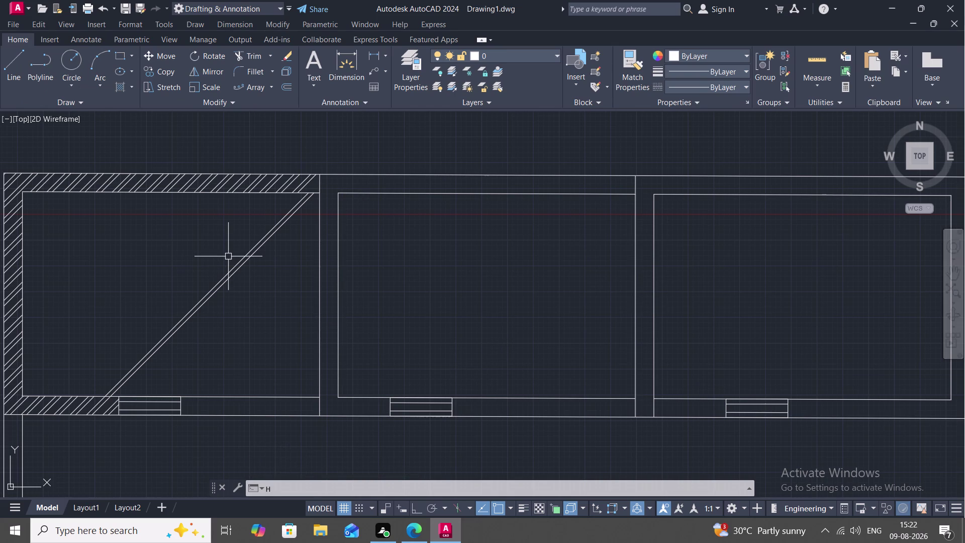
click(320, 271)
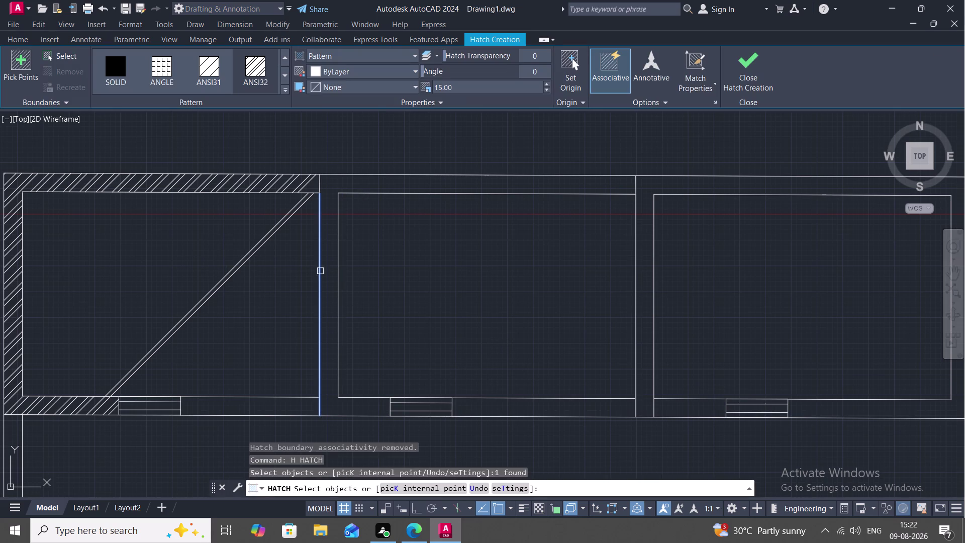
click(337, 272)
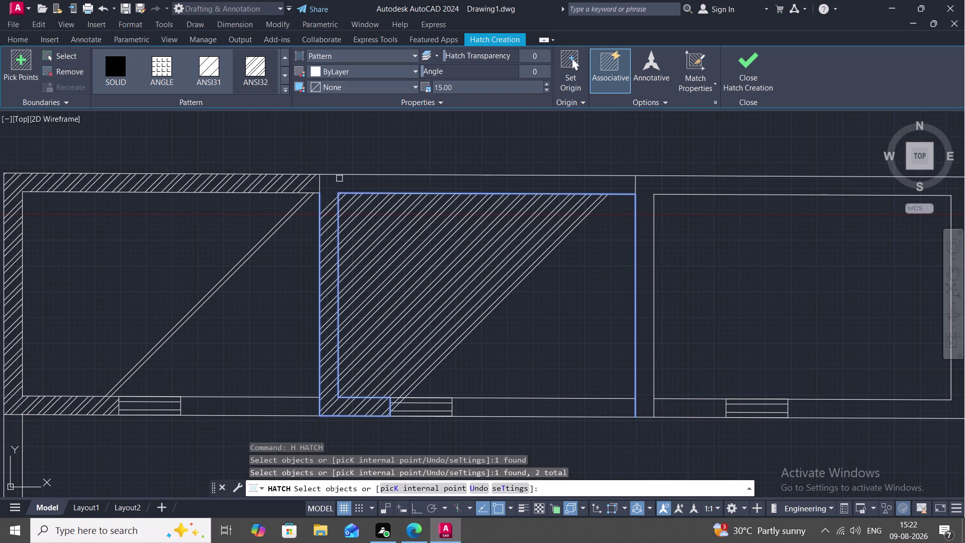
click(346, 173)
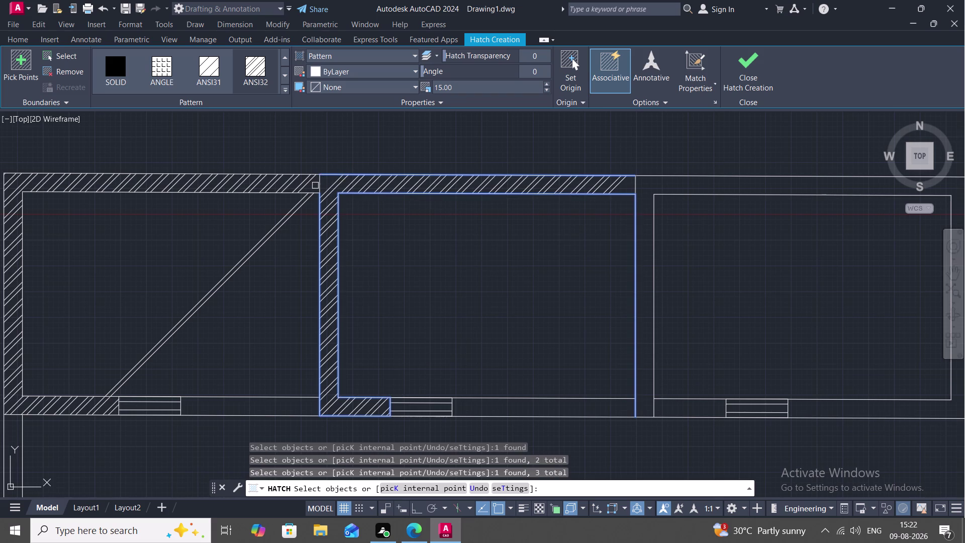
key(Escape)
click(298, 204)
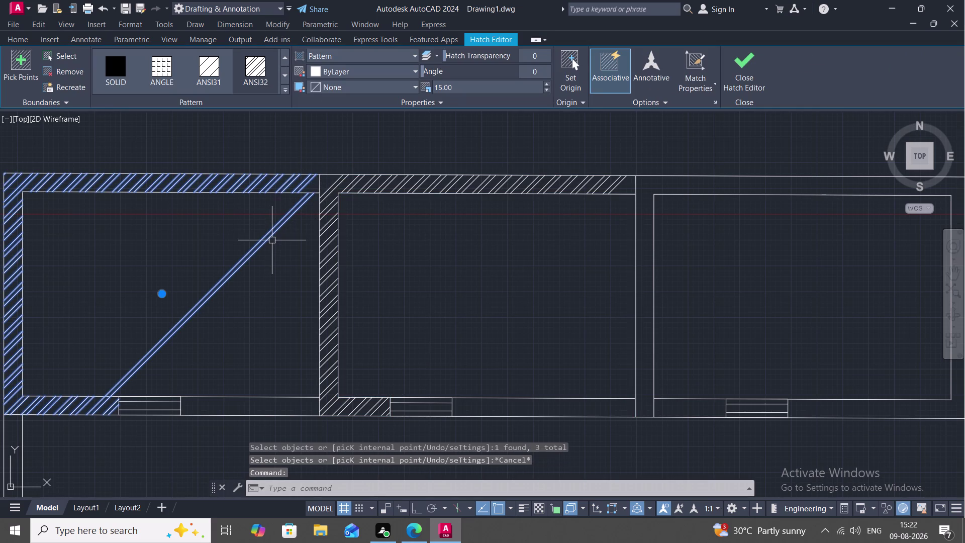
key(Delete)
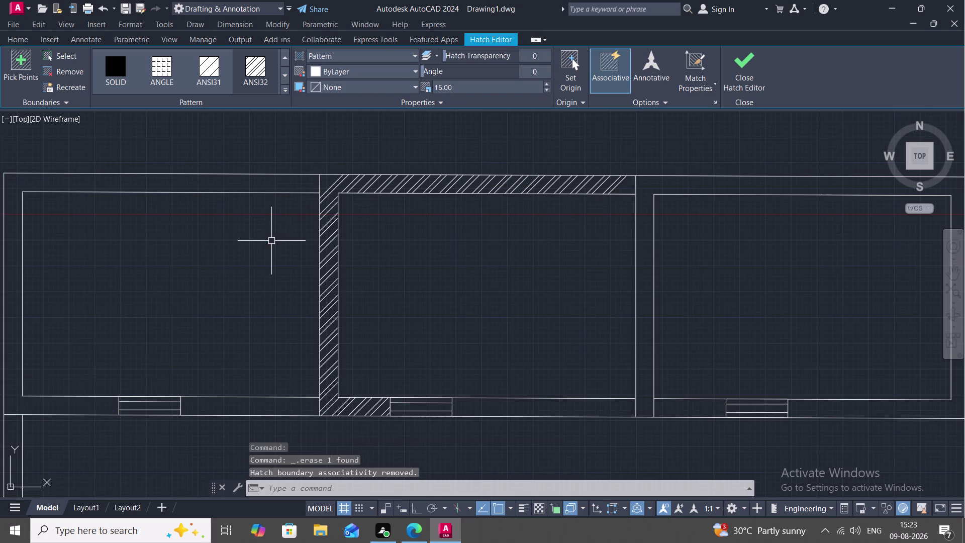
Join the left room's outer and inner wall lines into one outline.
text(J)
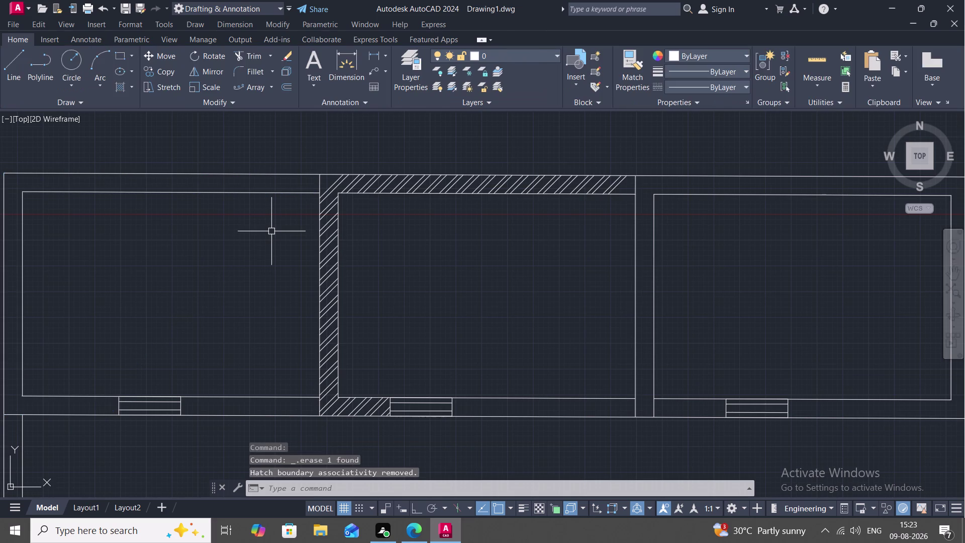
key(space)
click(318, 183)
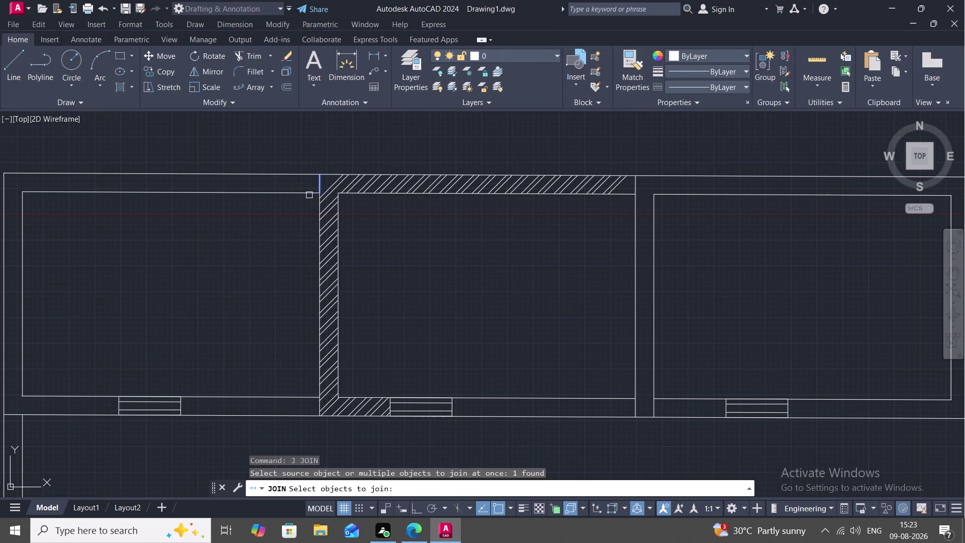
click(302, 194)
click(295, 177)
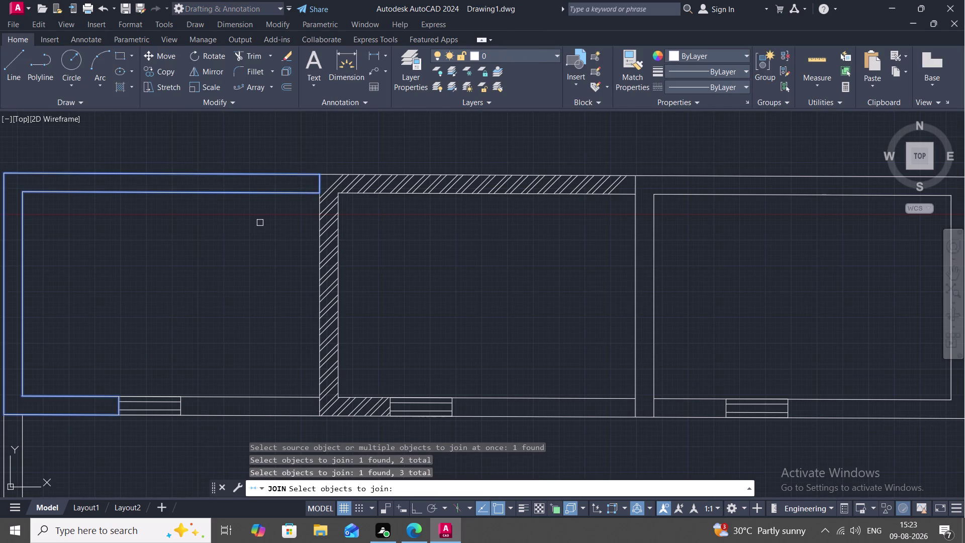
scroll(down, 3)
key(Return)
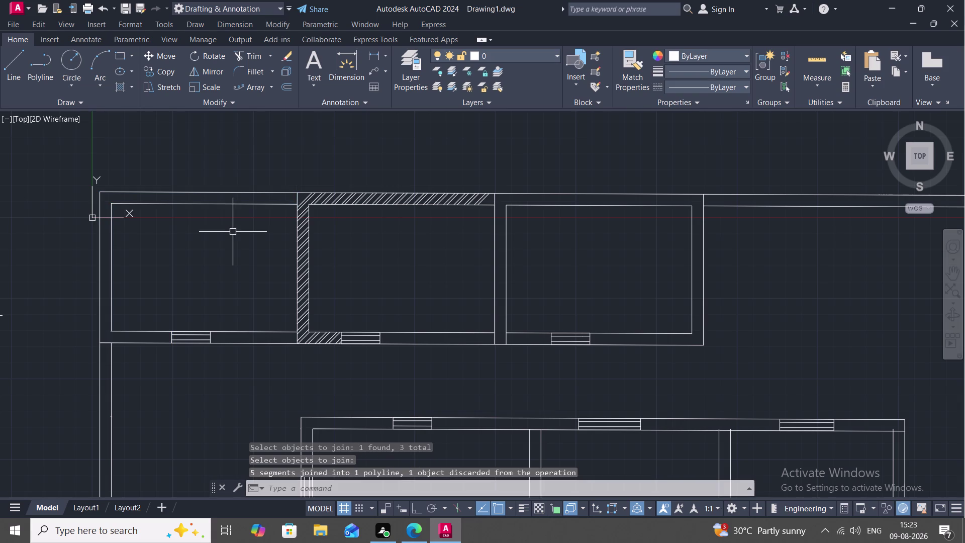
Hatch the left room's walls between its joined outer and inner outlines.
text(H)
key(space)
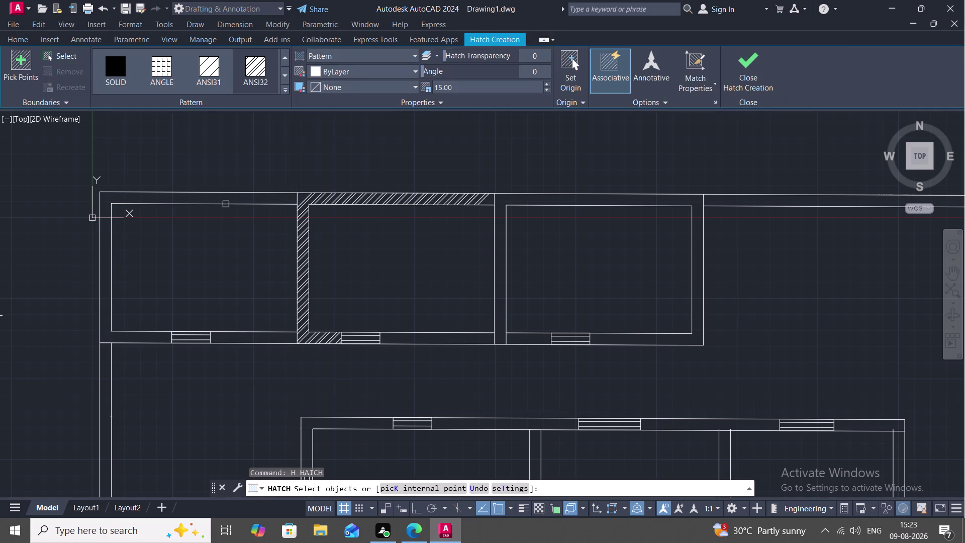
click(252, 67)
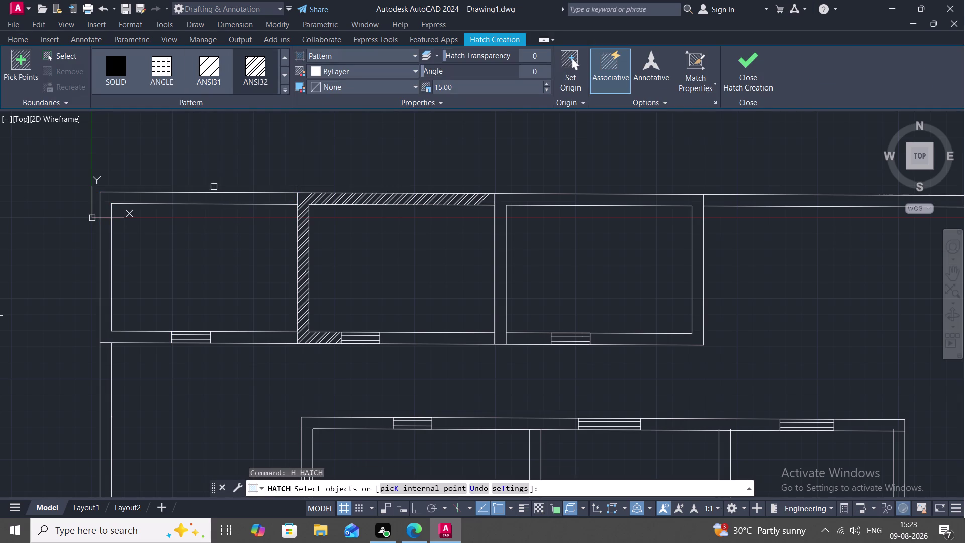
click(218, 193)
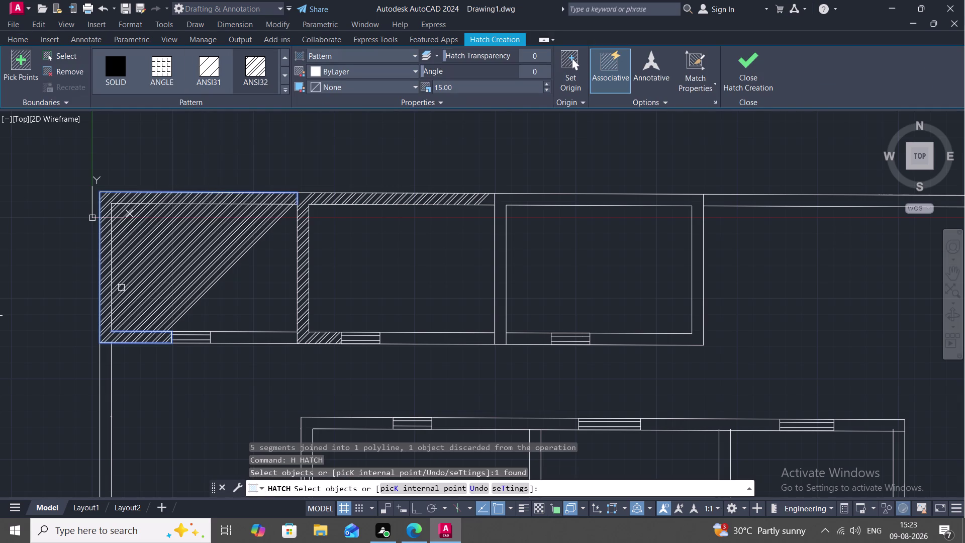
click(113, 291)
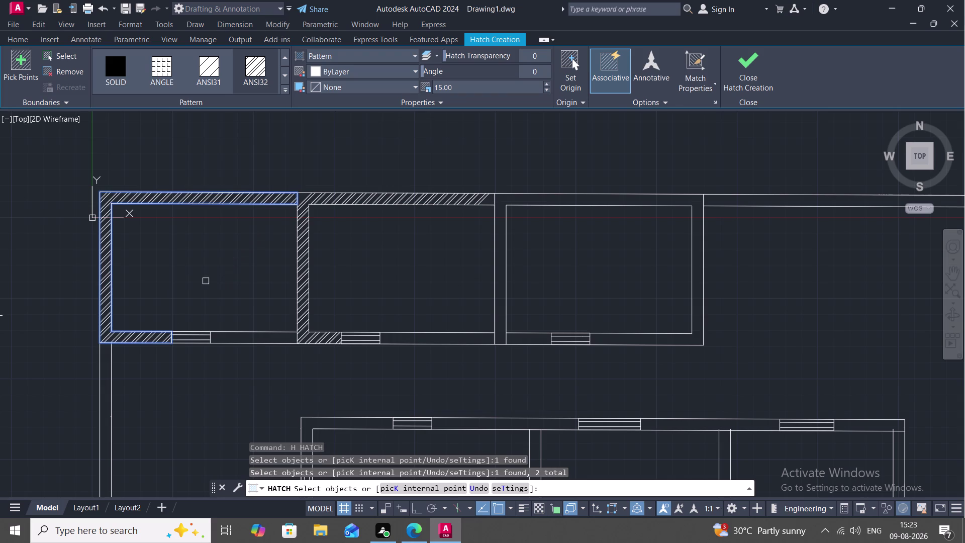
key(Escape)
scroll(down, 3)
middle_drag(318, 288, 280, 273)
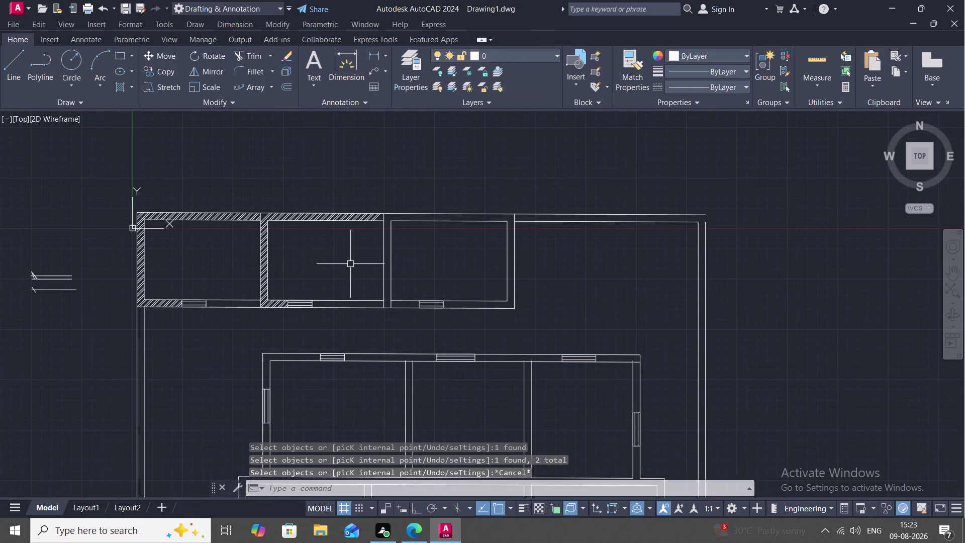
scroll(up, 3)
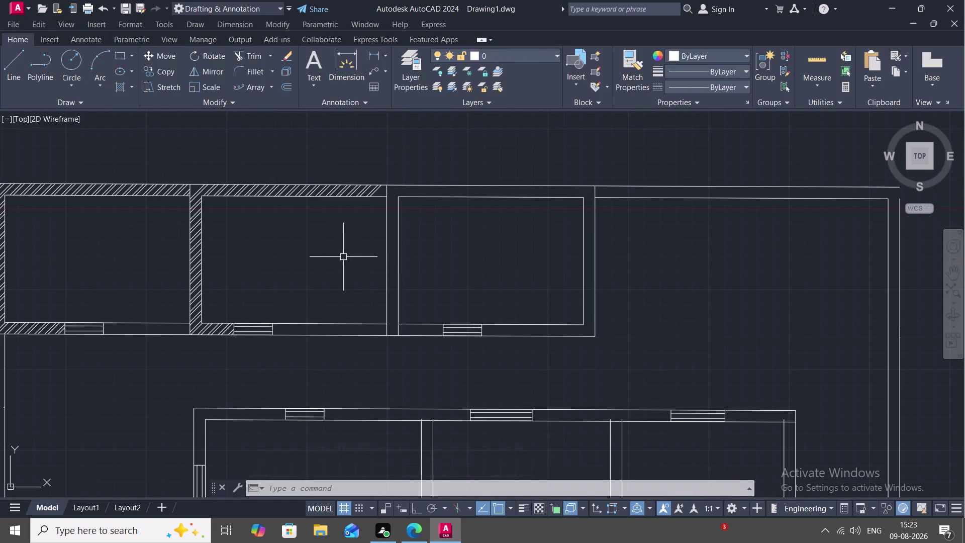
click(18, 59)
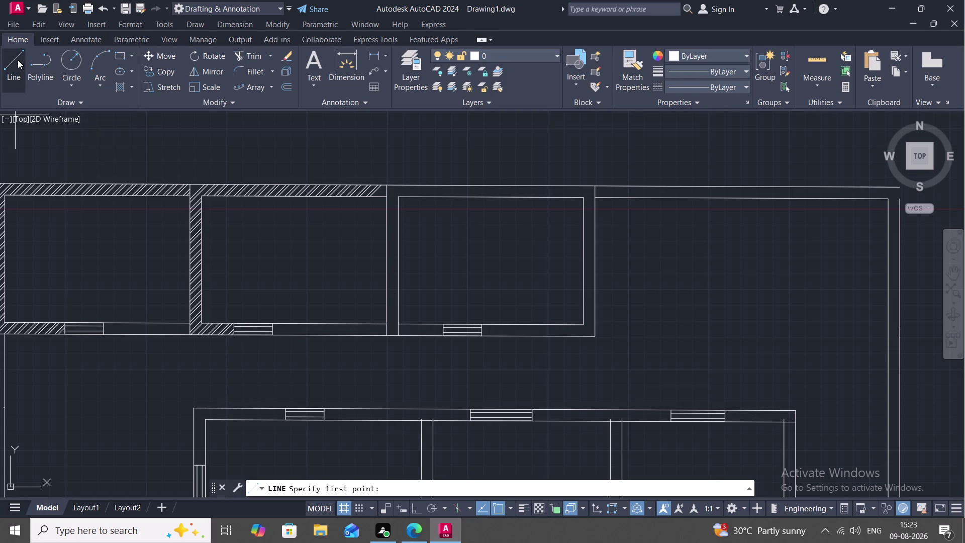
Abandon the line, a TRIM attempt and a new hatch on the right room.
key(Escape)
key(Escape)
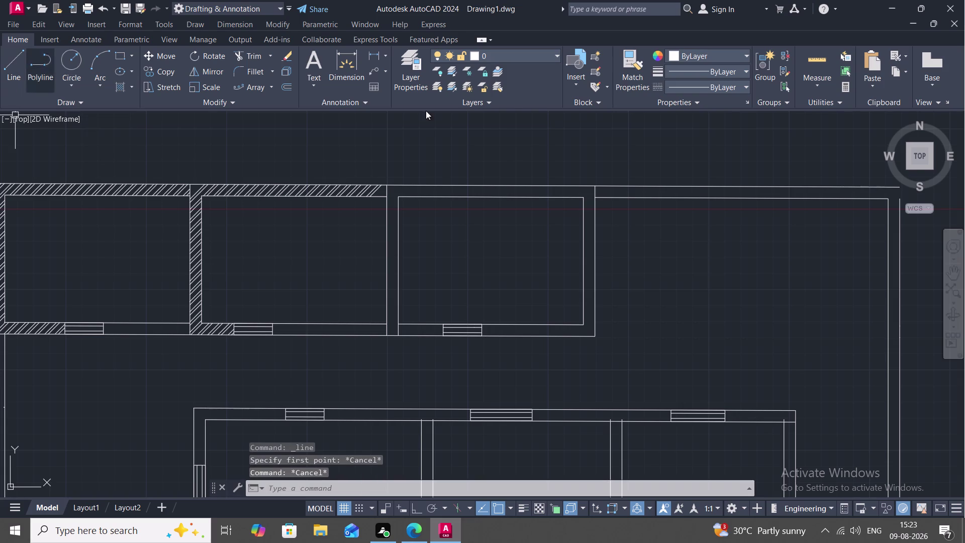
text(TR)
key(space)
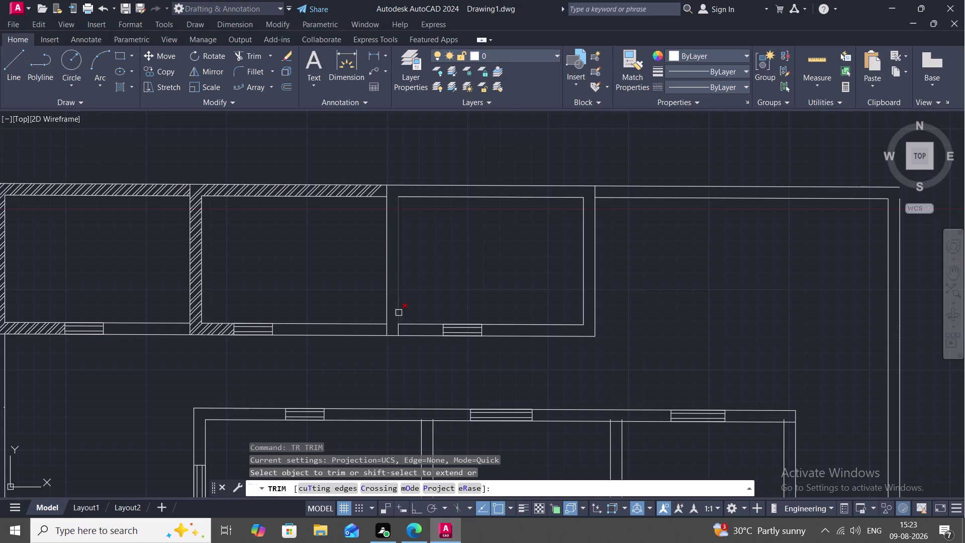
click(398, 331)
key(Escape)
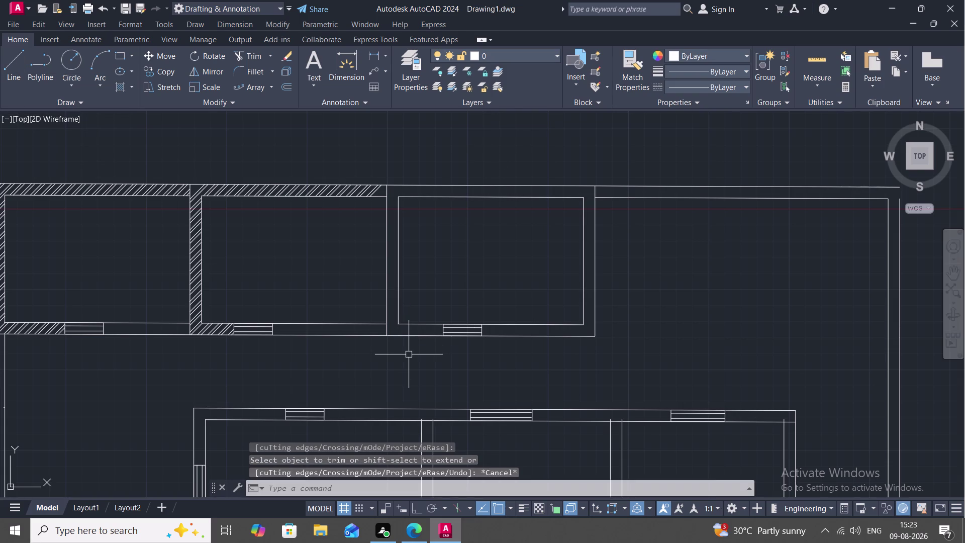
key(h)
key(space)
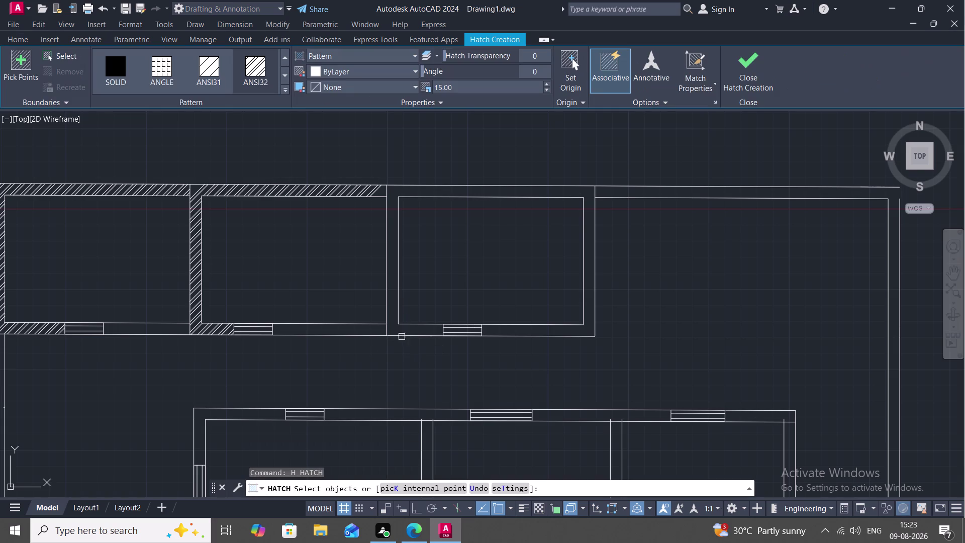
click(400, 207)
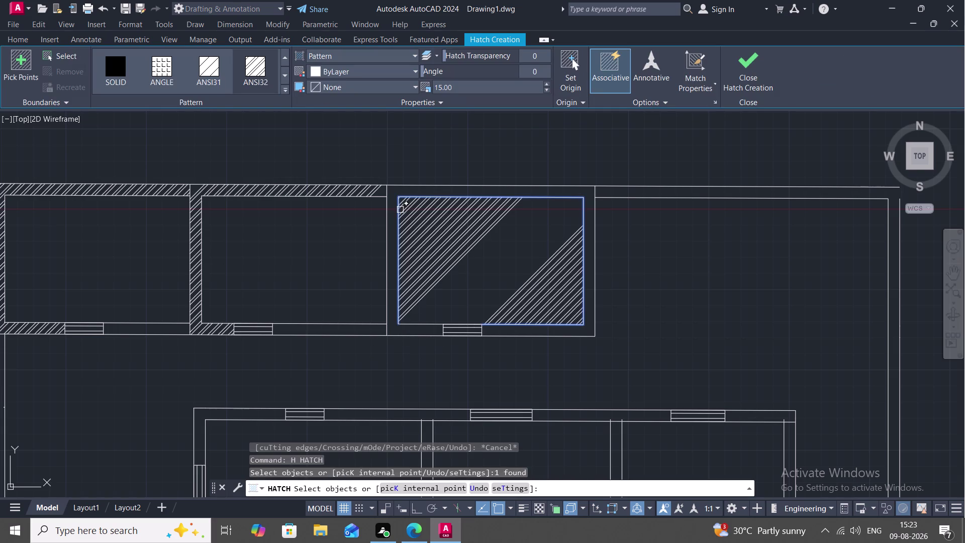
key(Escape)
click(415, 262)
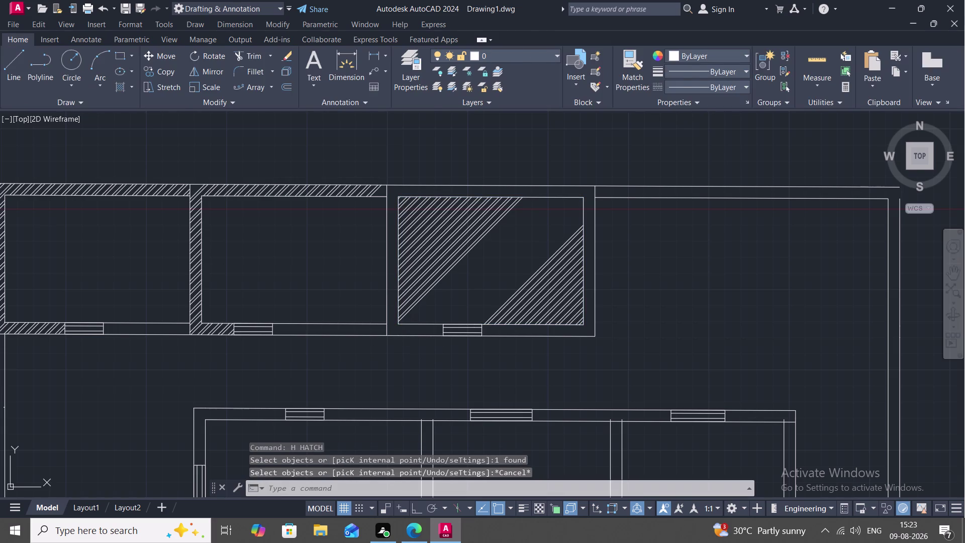
key(Return)
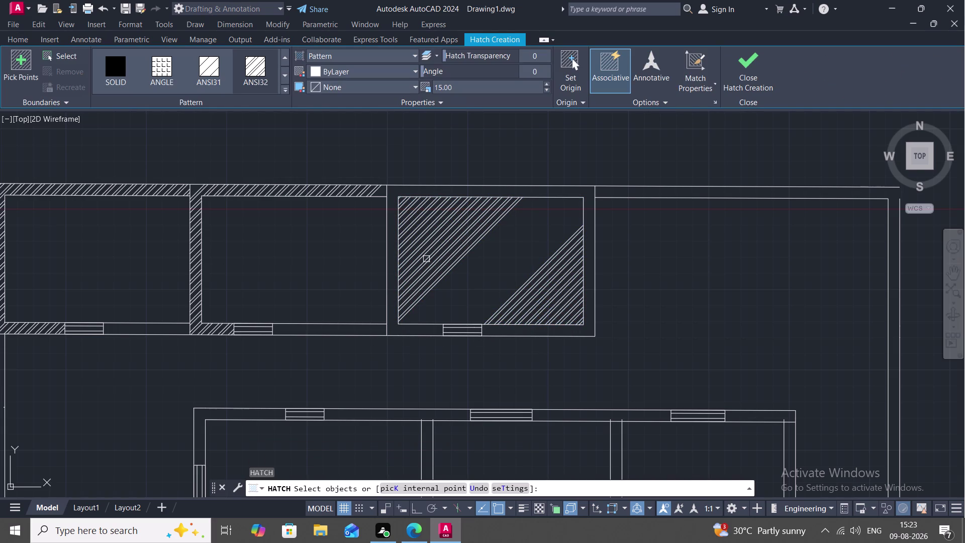
Select the diagonal hatch inside the middle room and delete it.
click(426, 252)
key(Delete)
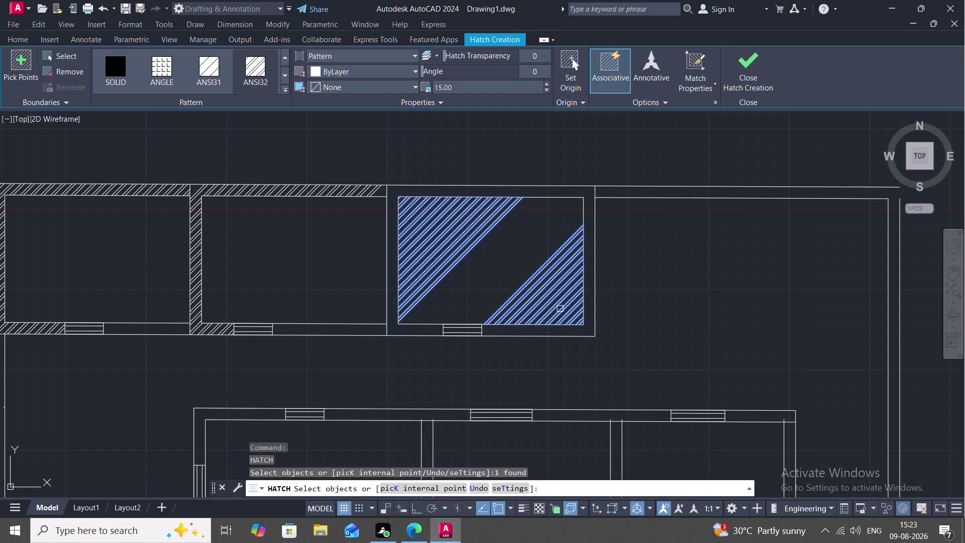
key(Delete)
key(Delete)
key(Delete)
click(788, 285)
key(Escape)
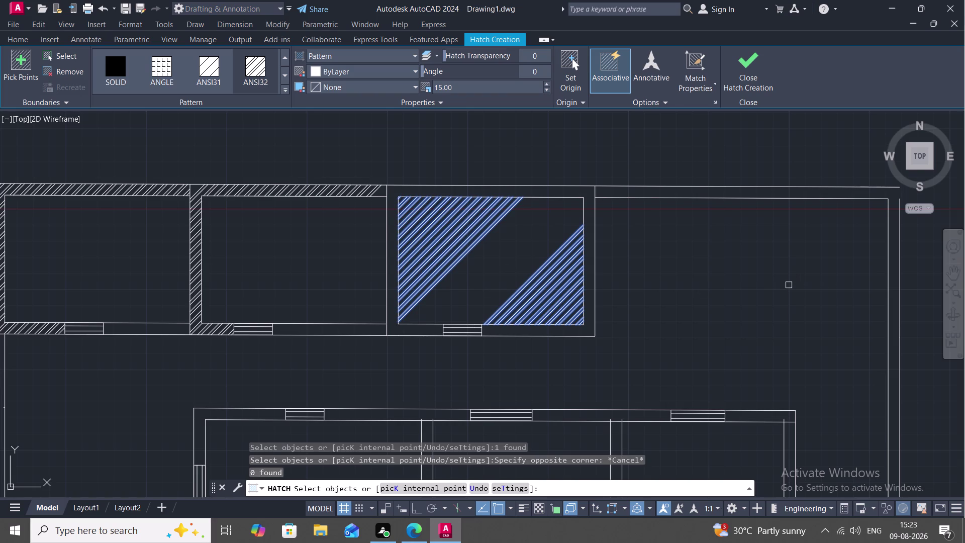
key(Delete)
key(Escape)
key(Delete)
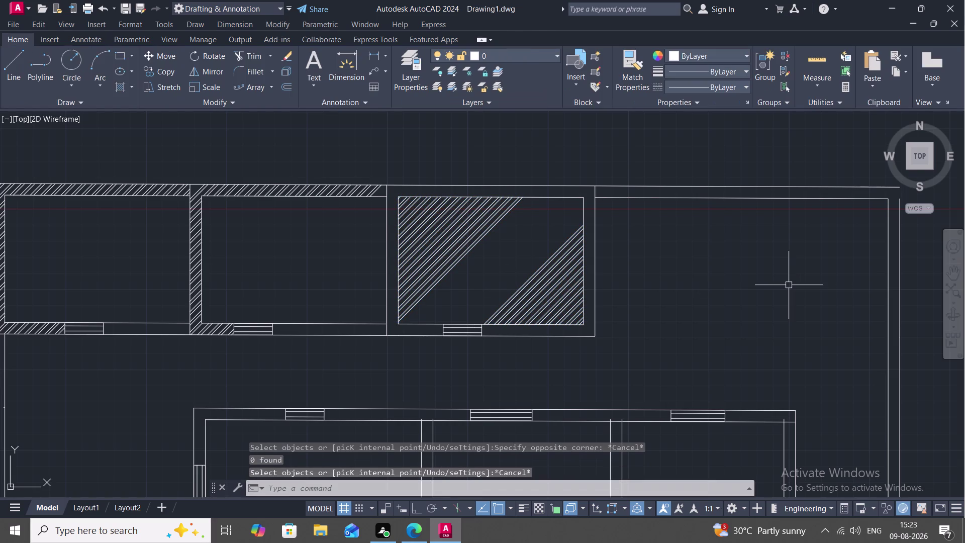
click(551, 282)
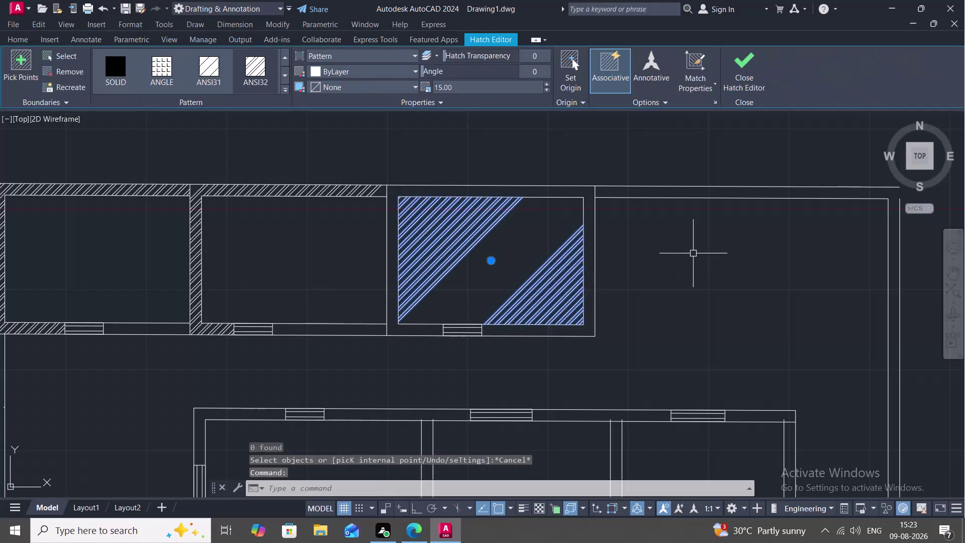
key(Delete)
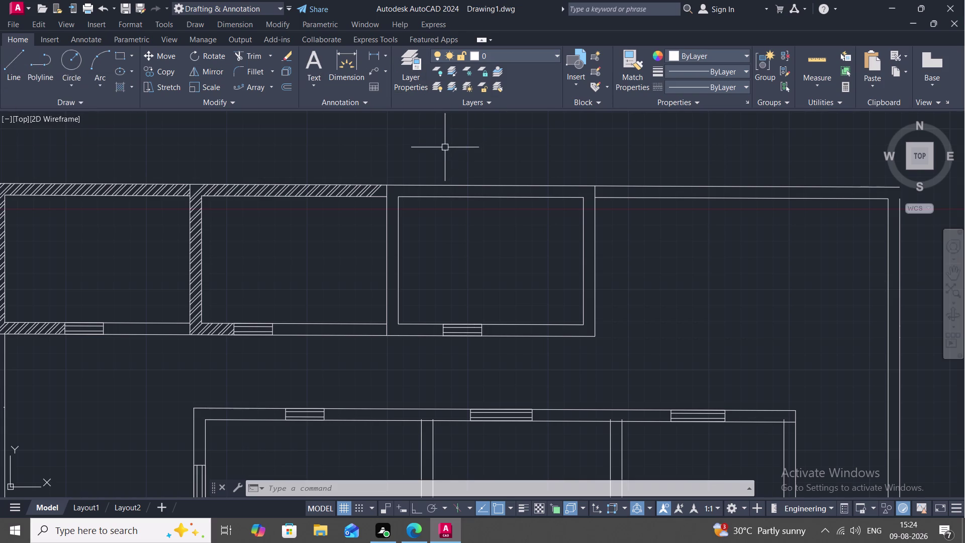
key(h)
key(space)
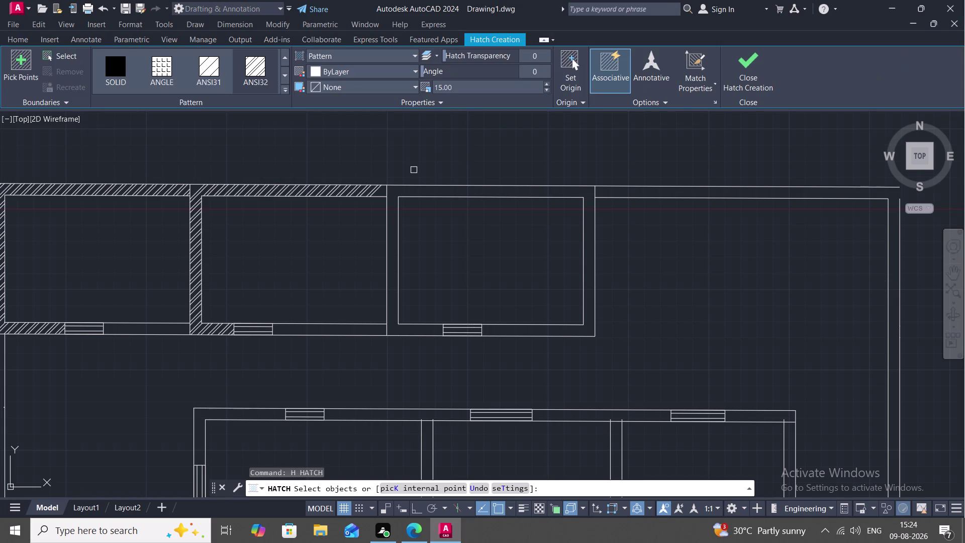
click(412, 185)
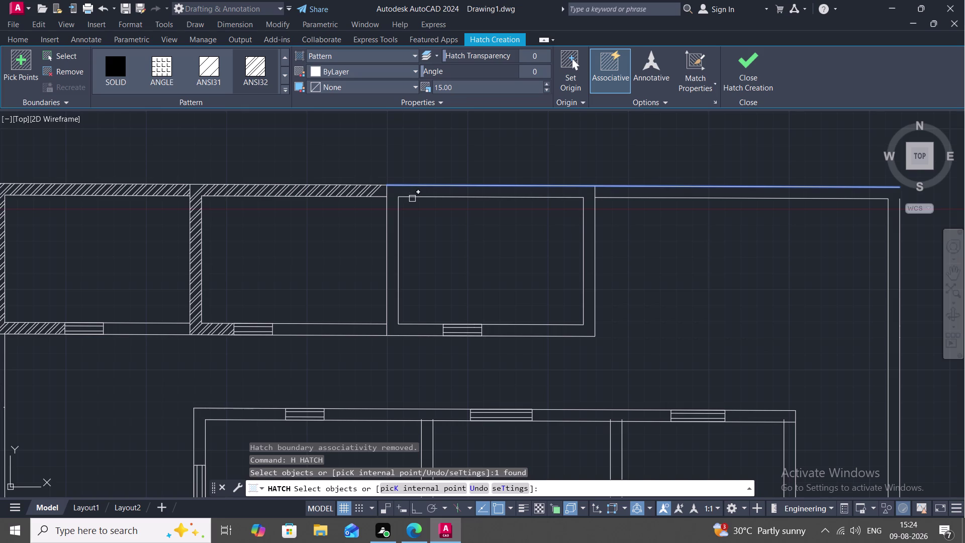
click(417, 195)
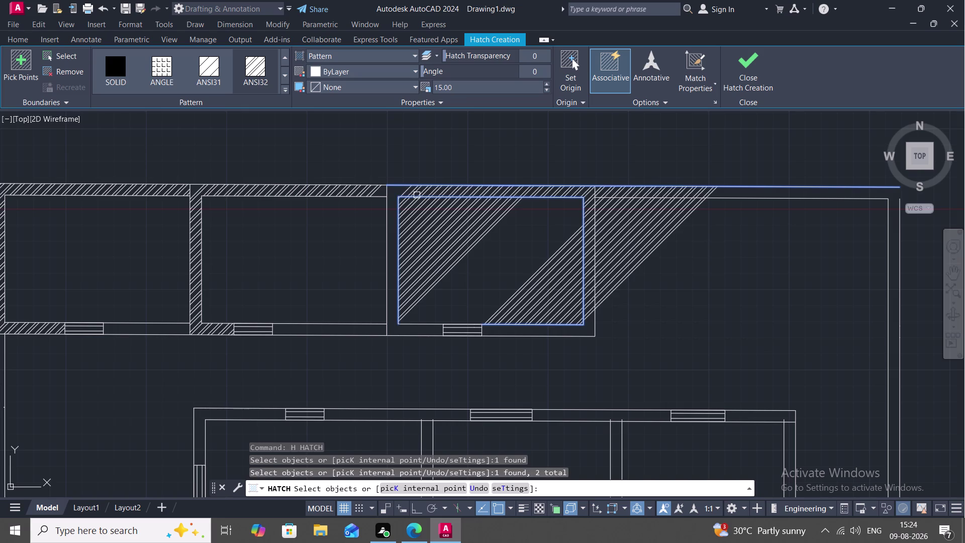
click(386, 209)
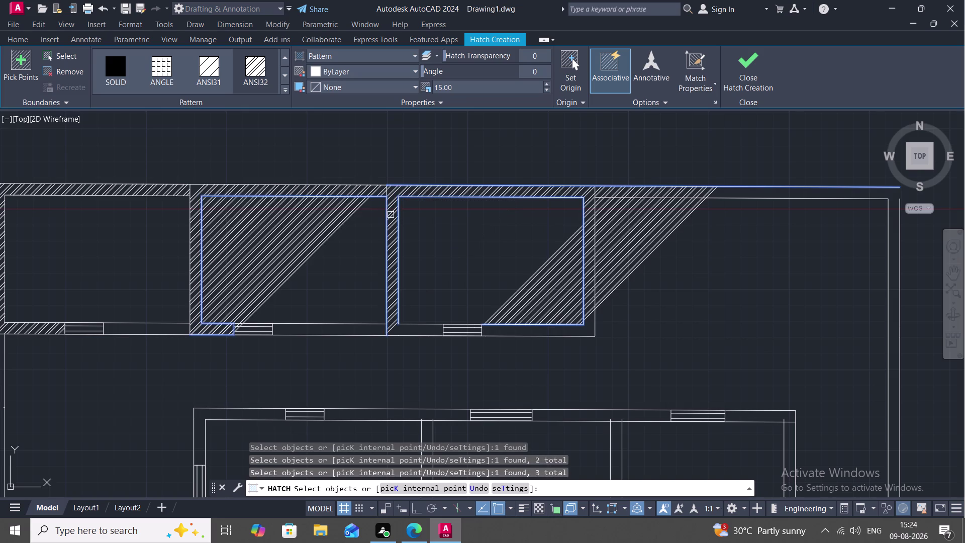
key(Escape)
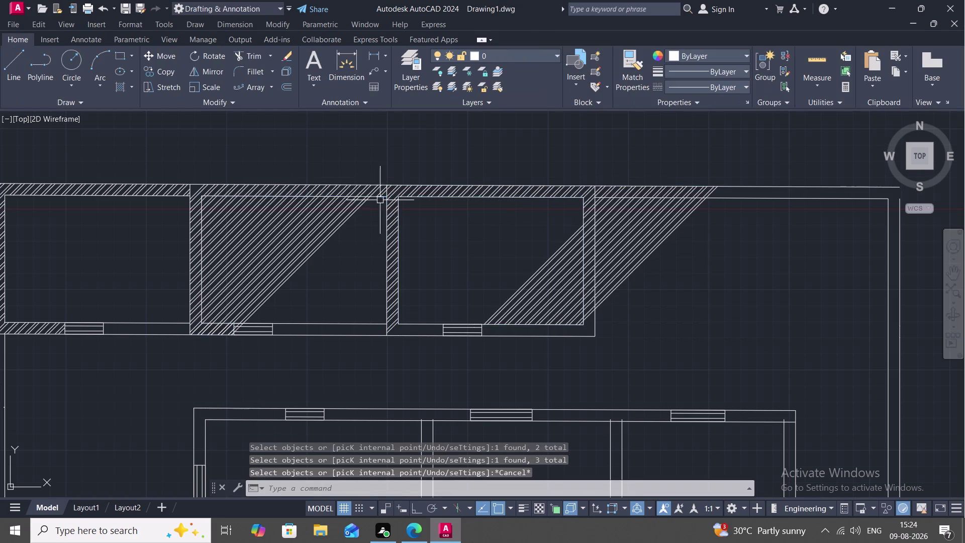
click(308, 207)
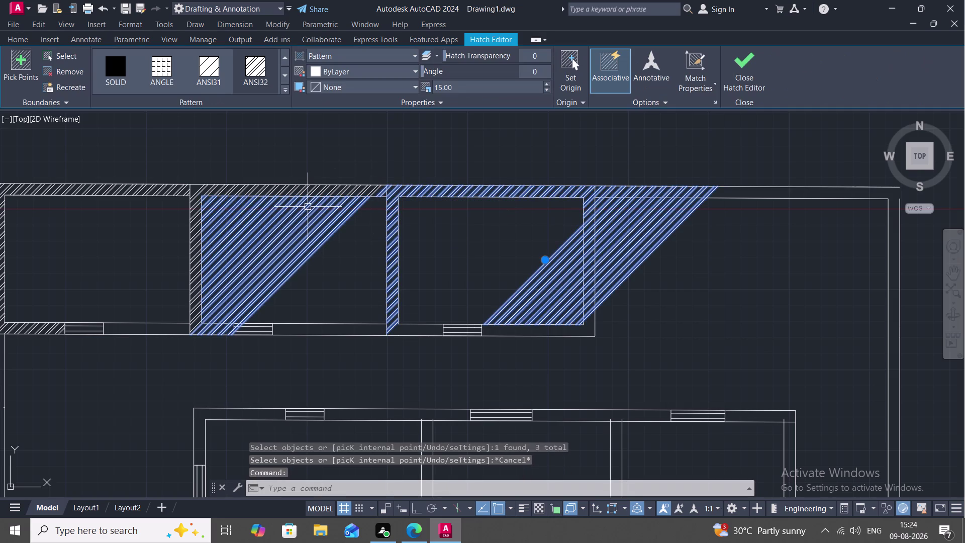
key(Delete)
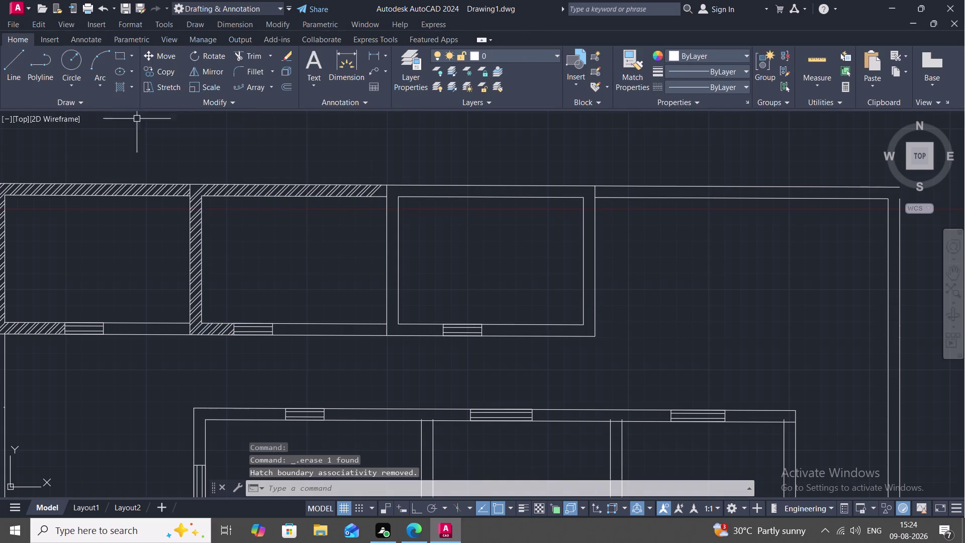
key(l)
key(space)
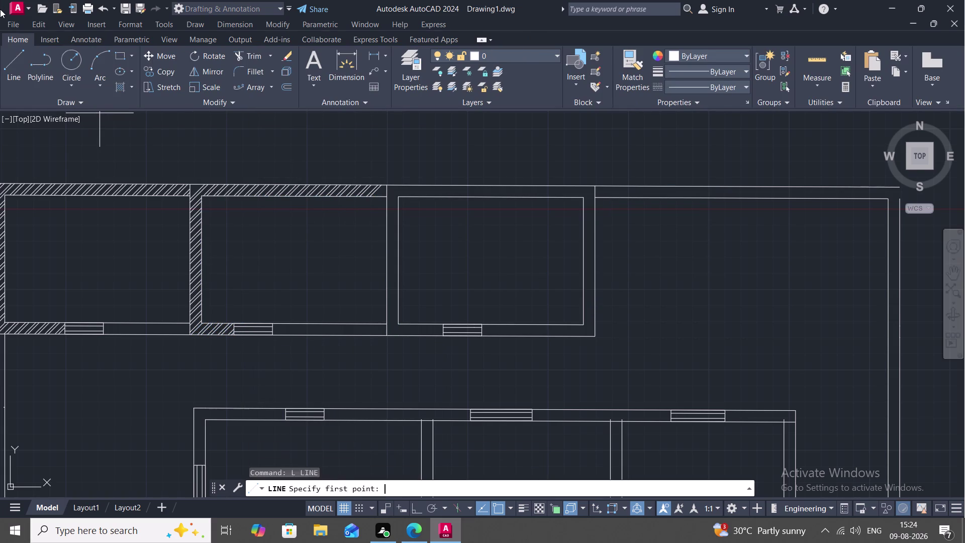
Start a JOIN on the second room's outline, then cancel it.
key(Escape)
key(j)
key(space)
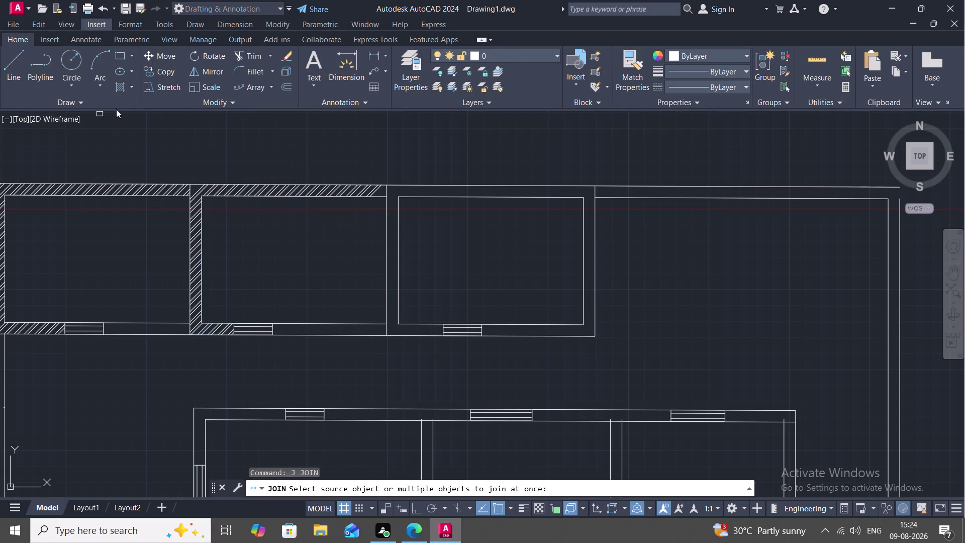
click(387, 256)
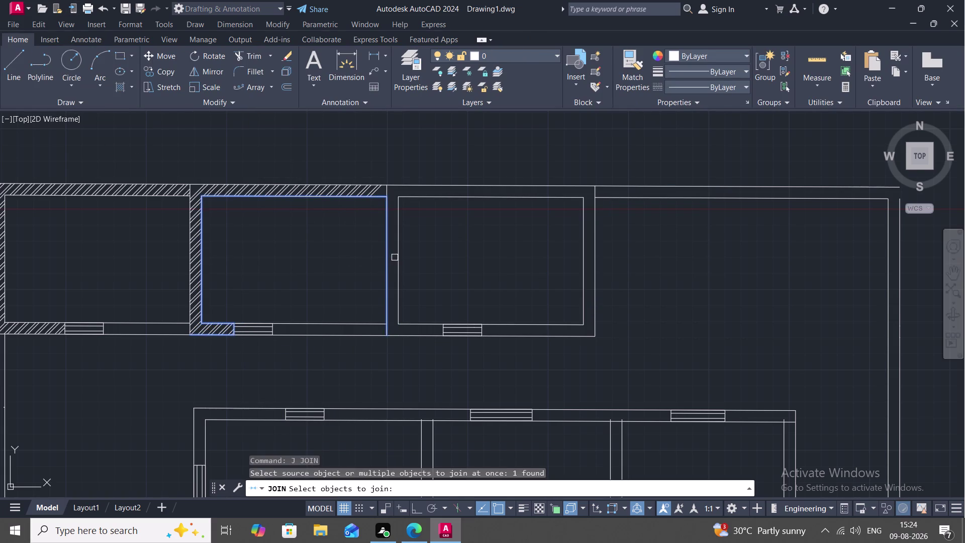
key(Escape)
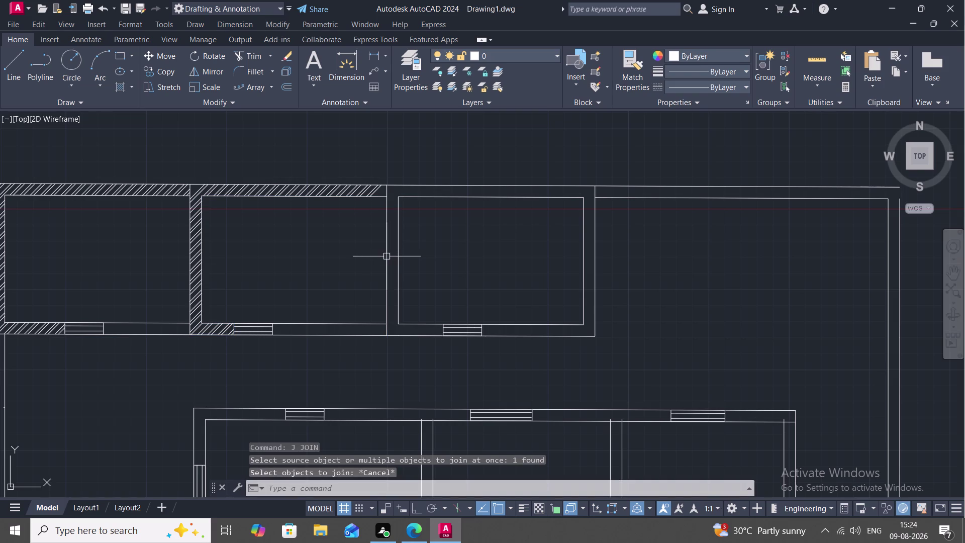
Break the second room's outline at its upper corner with BREAKATPOINT.
key(b)
key(r)
text(EA)
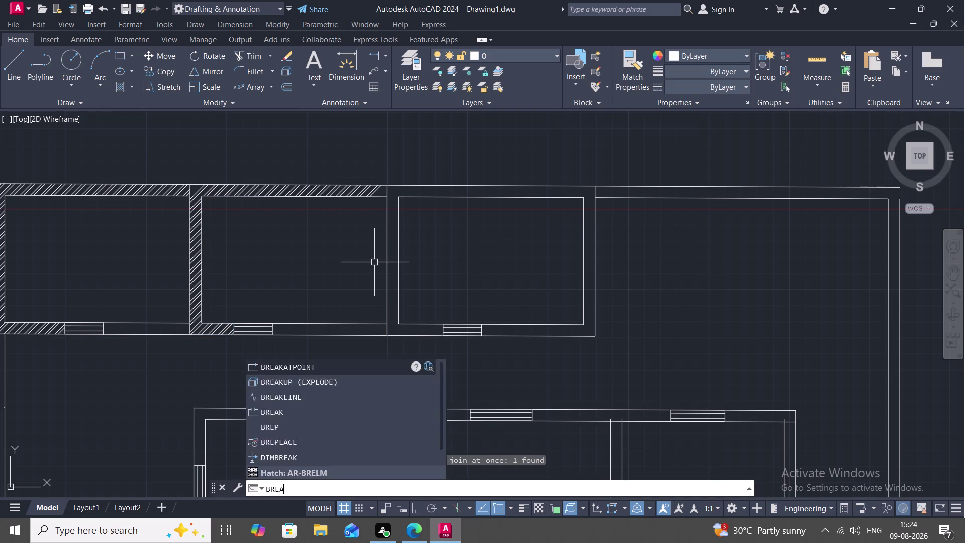
key(space)
click(386, 262)
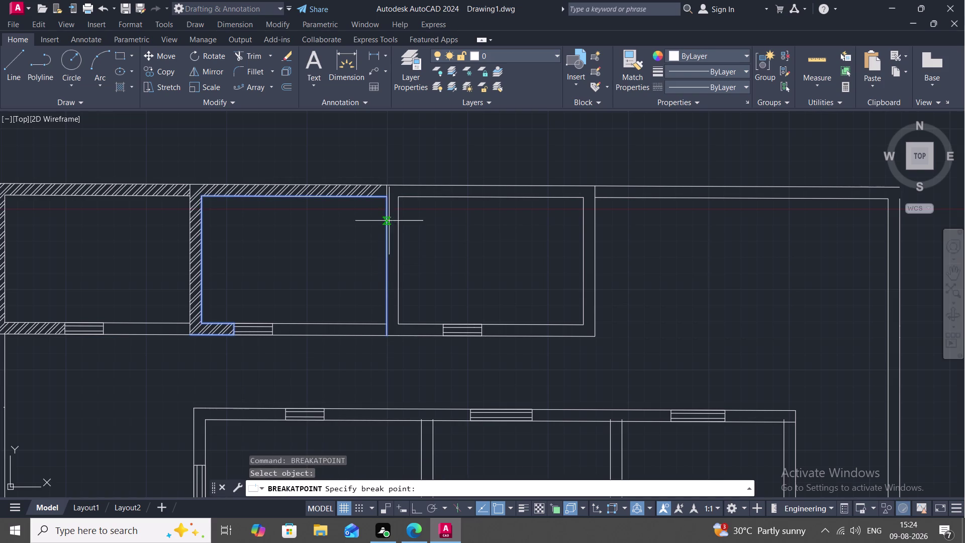
click(384, 199)
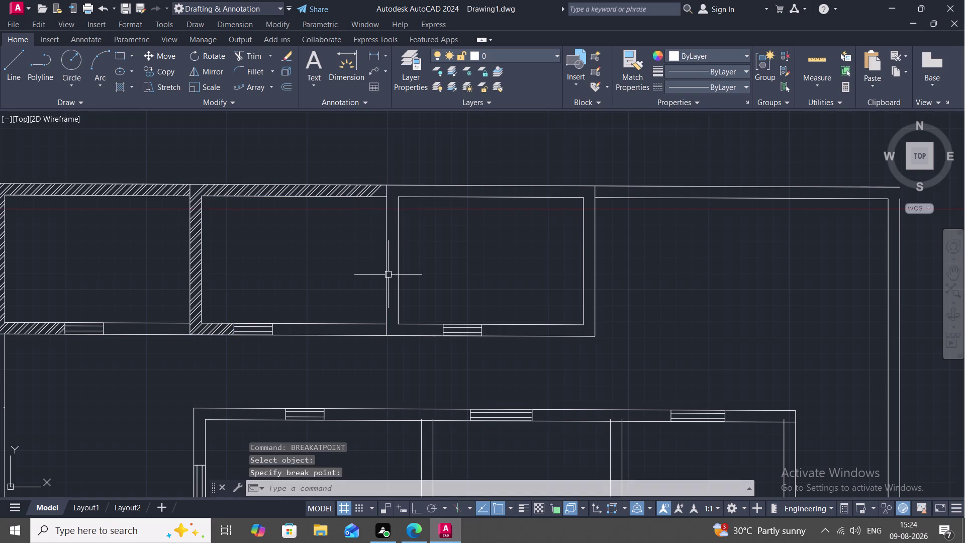
Break the middle room's left wall line at a point.
key(space)
click(387, 274)
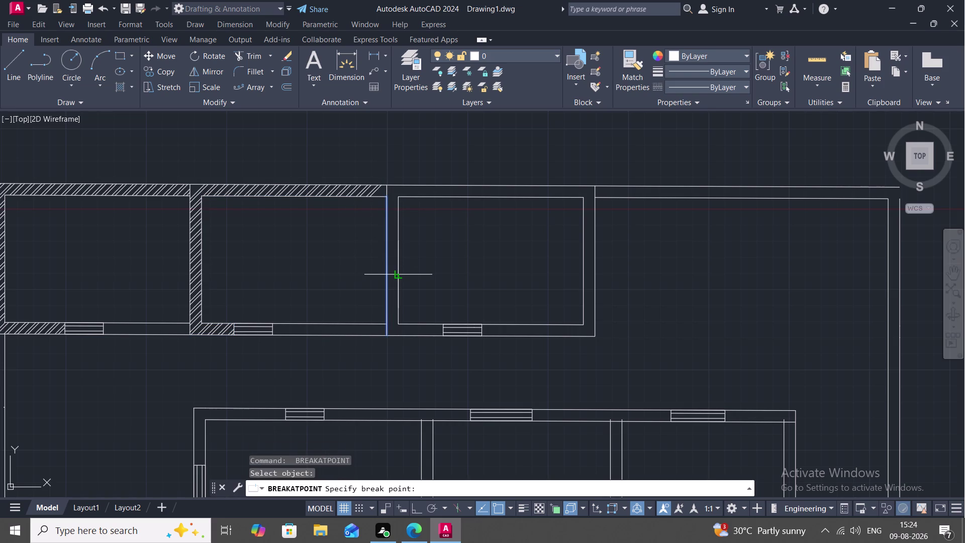
key(Escape)
key(space)
click(398, 273)
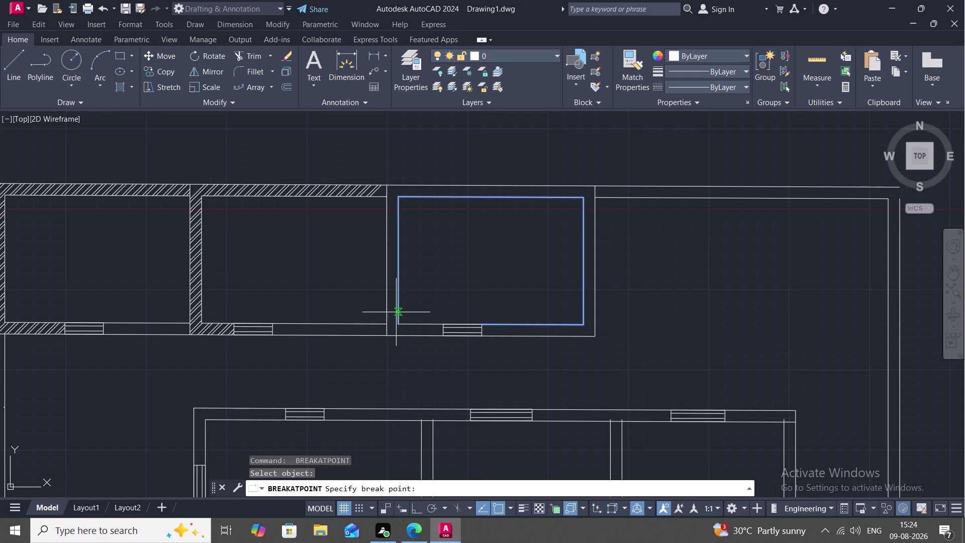
key(Escape)
Split the top outer wall line at the room corner; cancel a further break.
key(space)
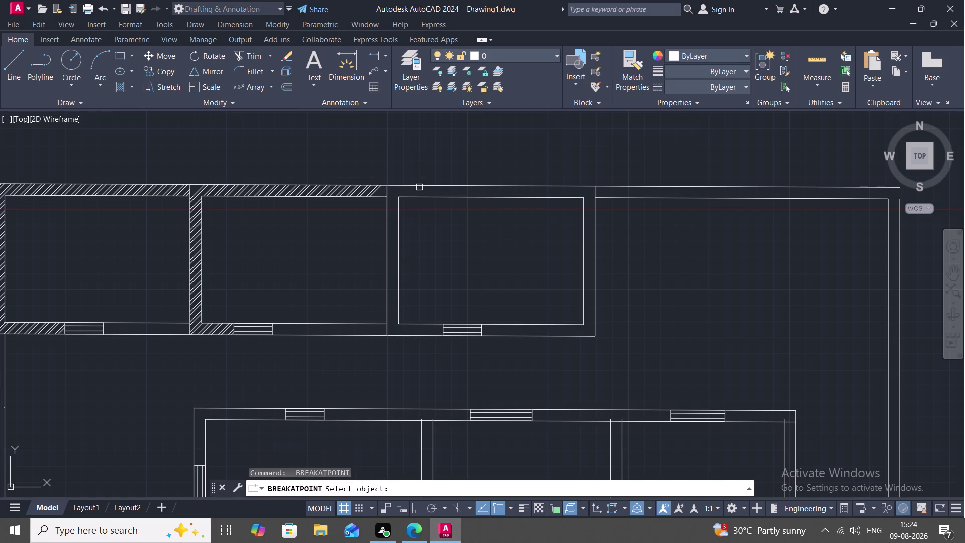
click(421, 185)
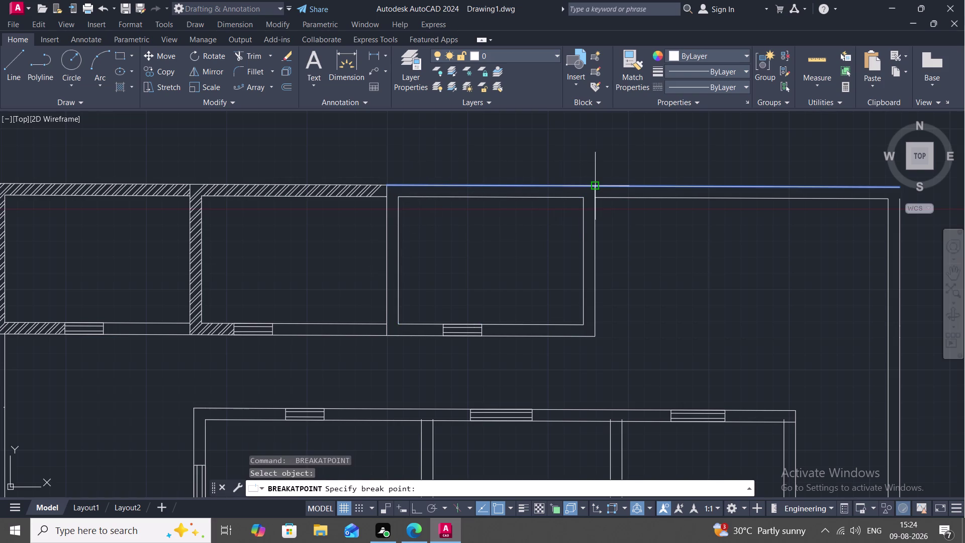
click(594, 188)
key(Escape)
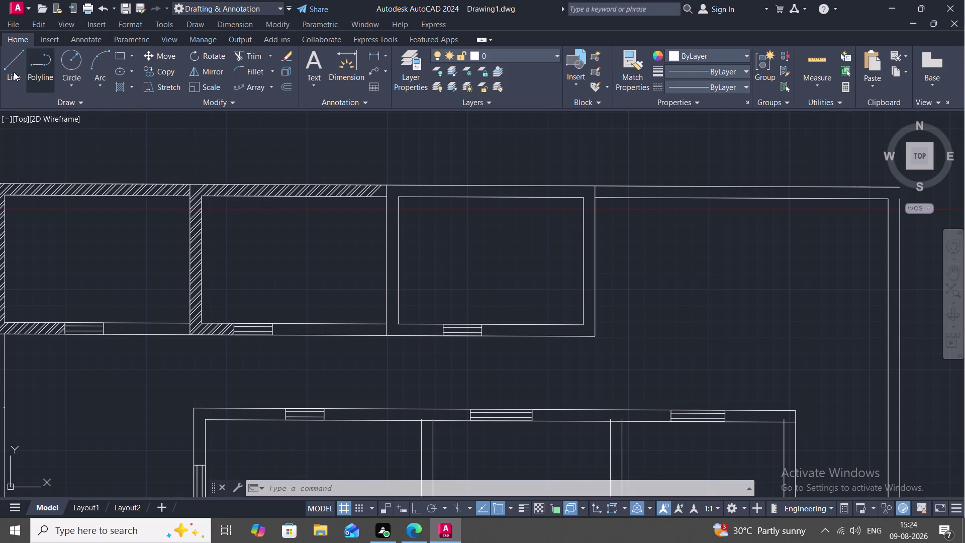
key(space)
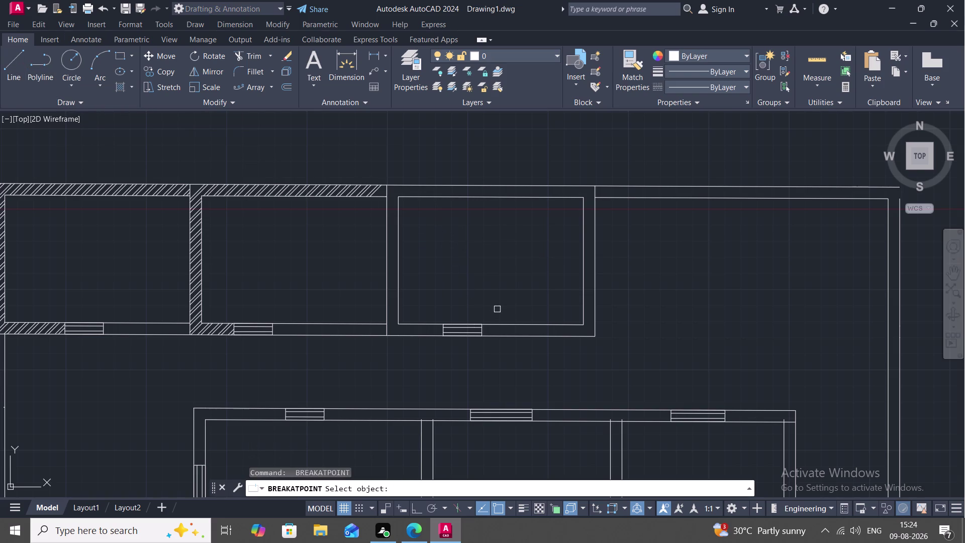
click(505, 325)
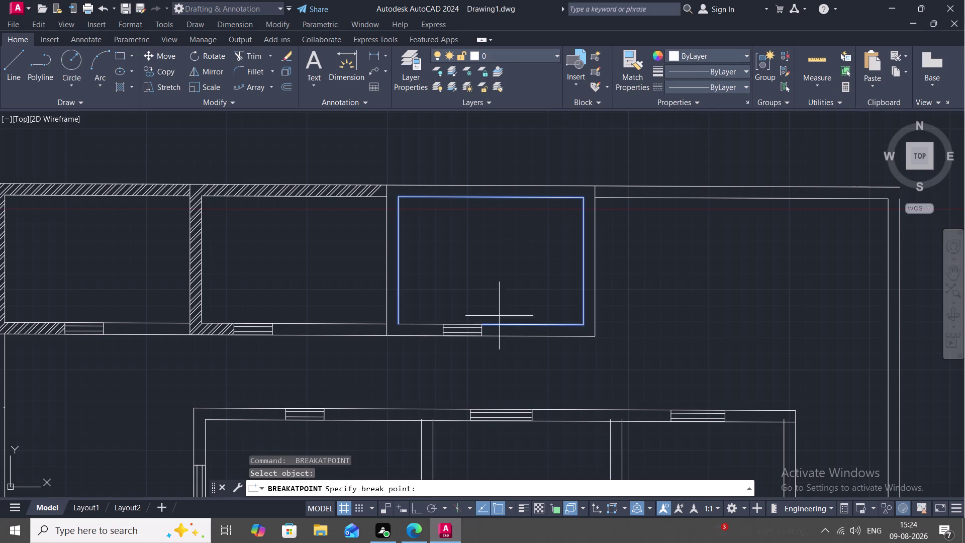
middle_drag(496, 303, 416, 269)
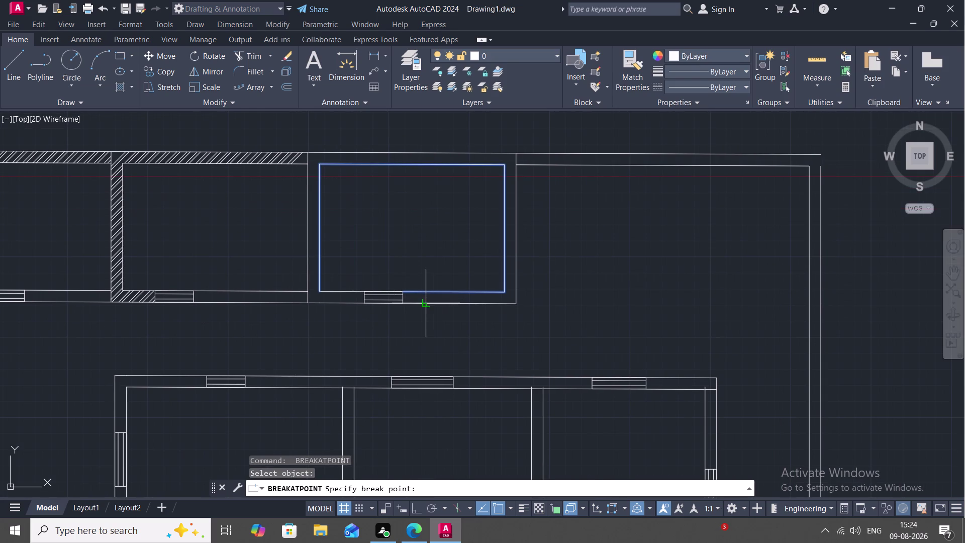
key(Escape)
After cancelling LINE, select the middle room's left wall line and inner outline for JOIN.
key(l)
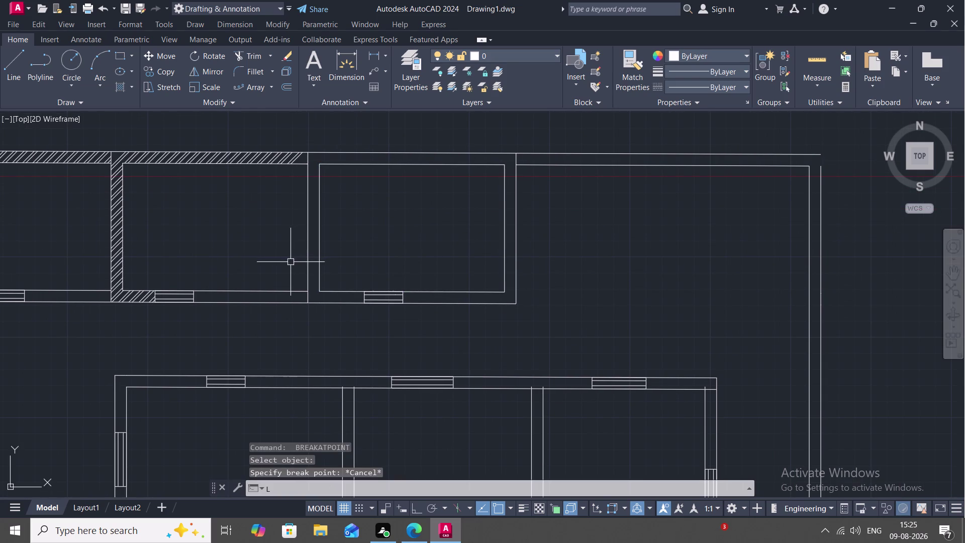
key(space)
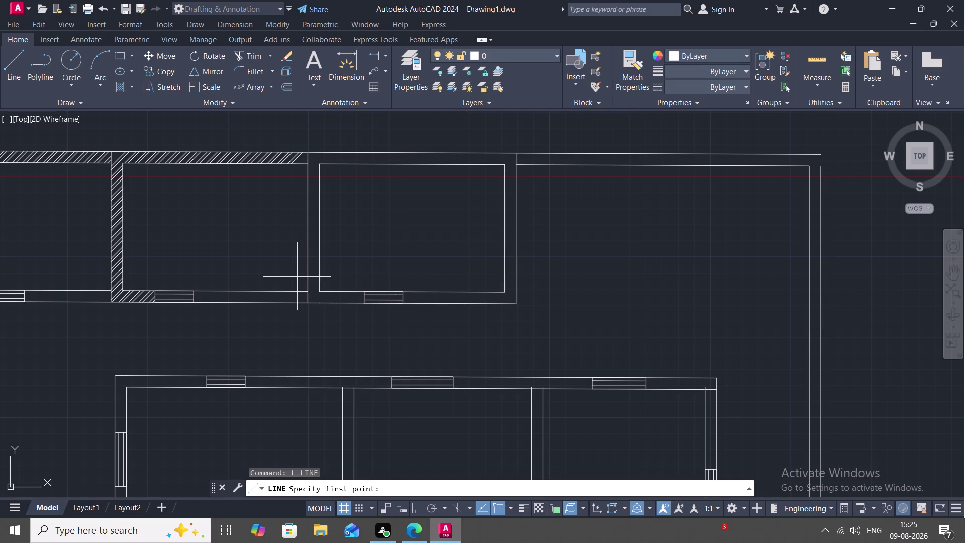
key(Escape)
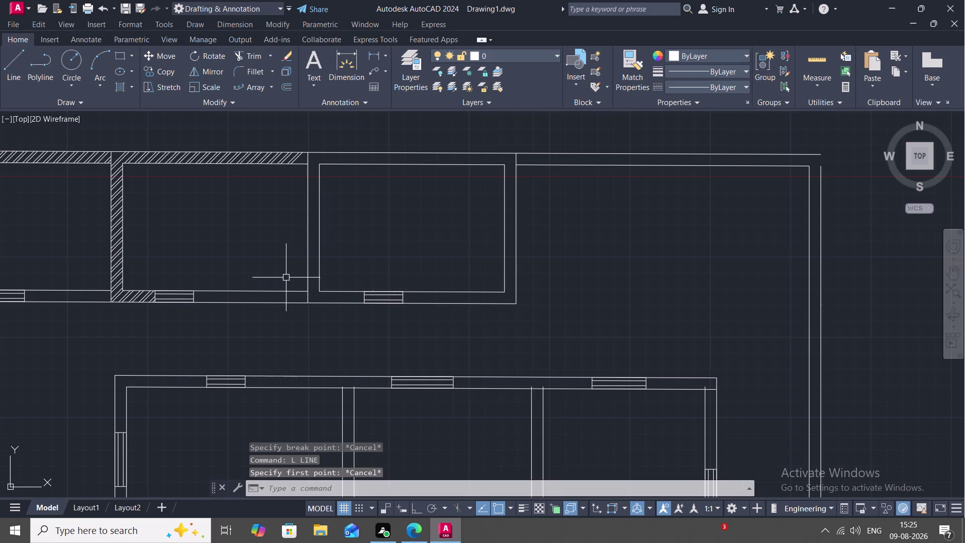
text(J)
key(space)
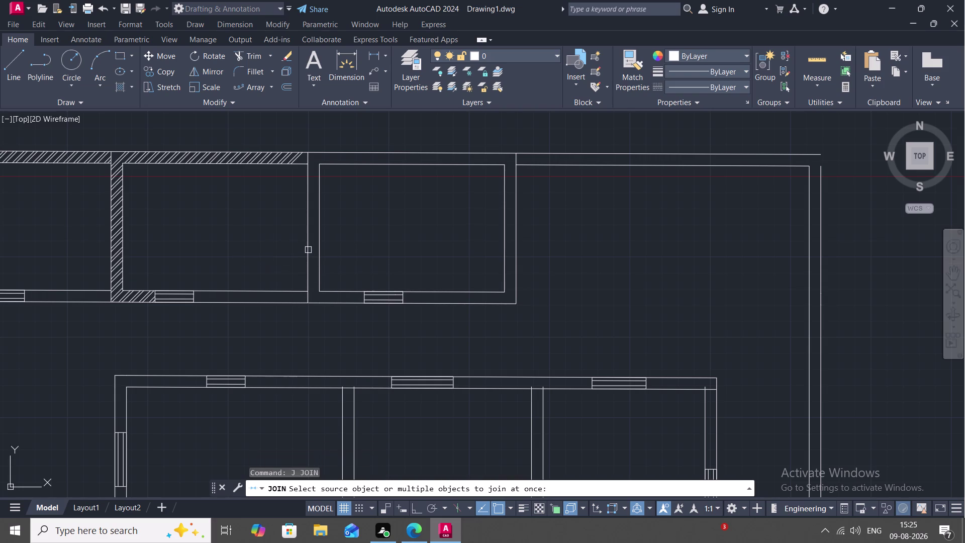
click(306, 249)
click(319, 256)
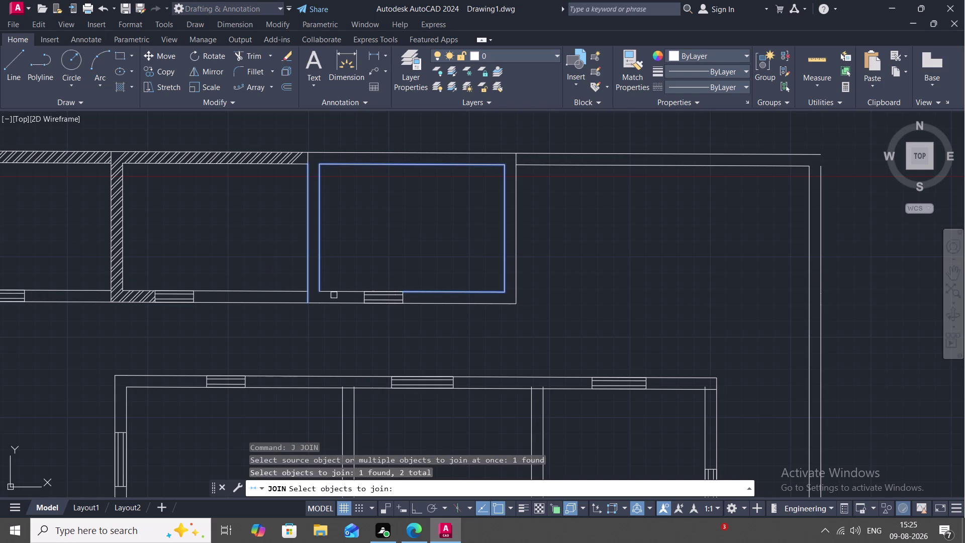
click(341, 292)
Break the bottom wall line at the room's left corner point.
key(Escape)
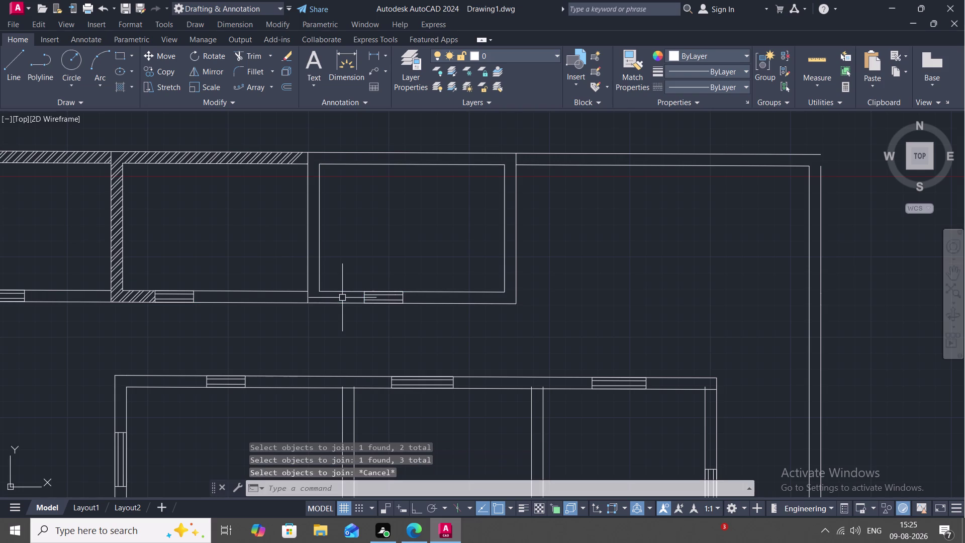
text(BR)
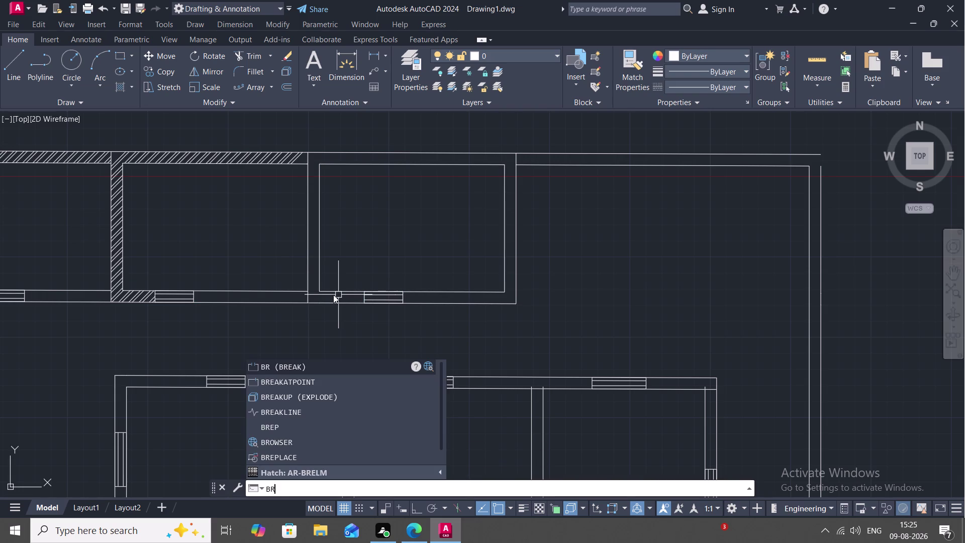
text(EA)
key(space)
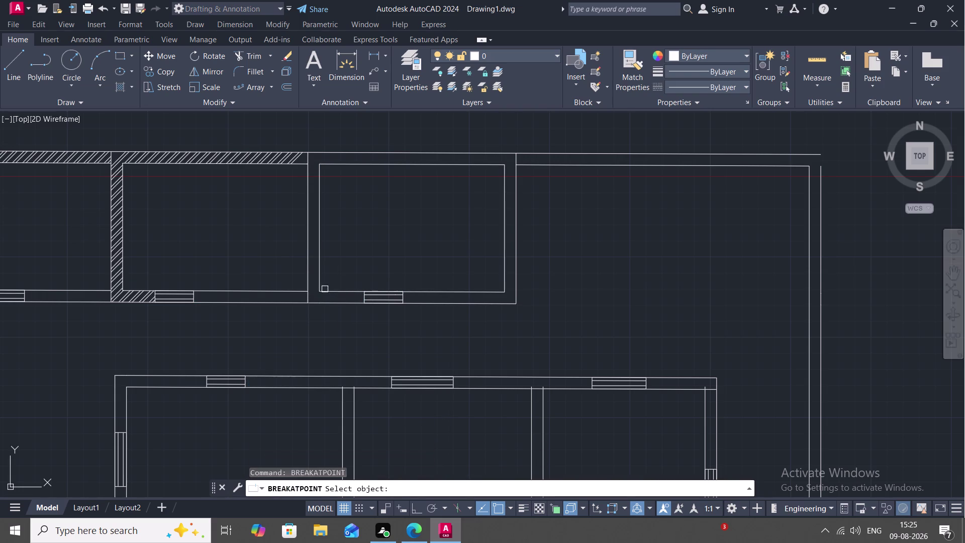
click(318, 301)
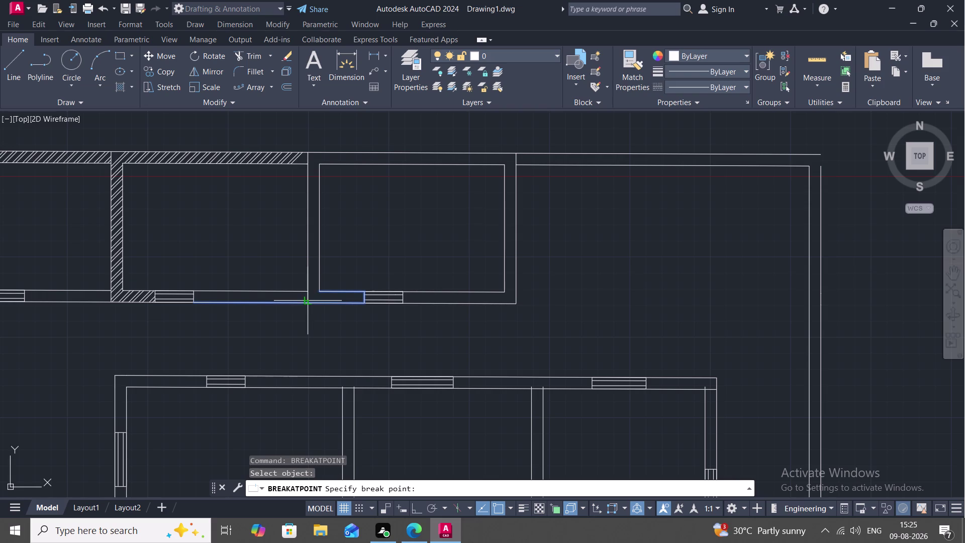
click(306, 300)
key(Escape)
key(space)
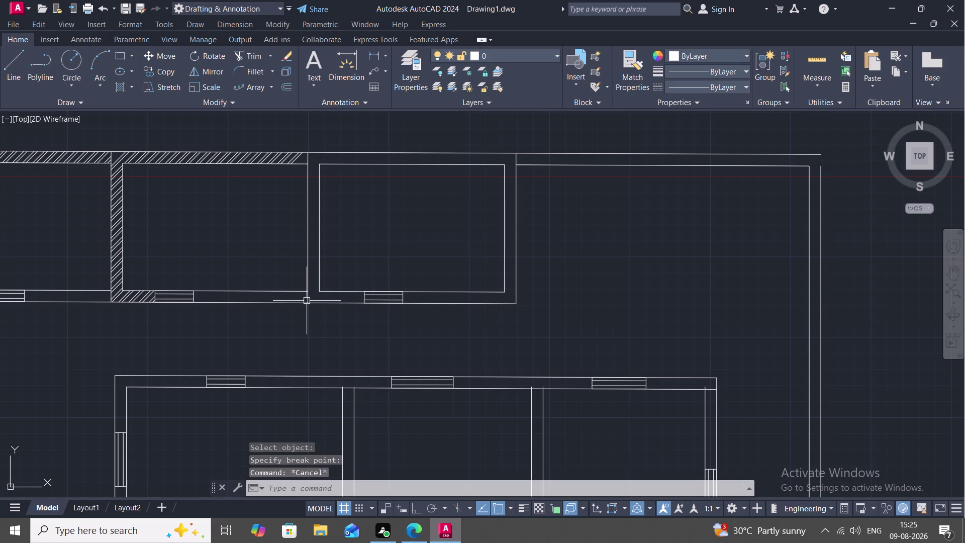
key(Escape)
text(J)
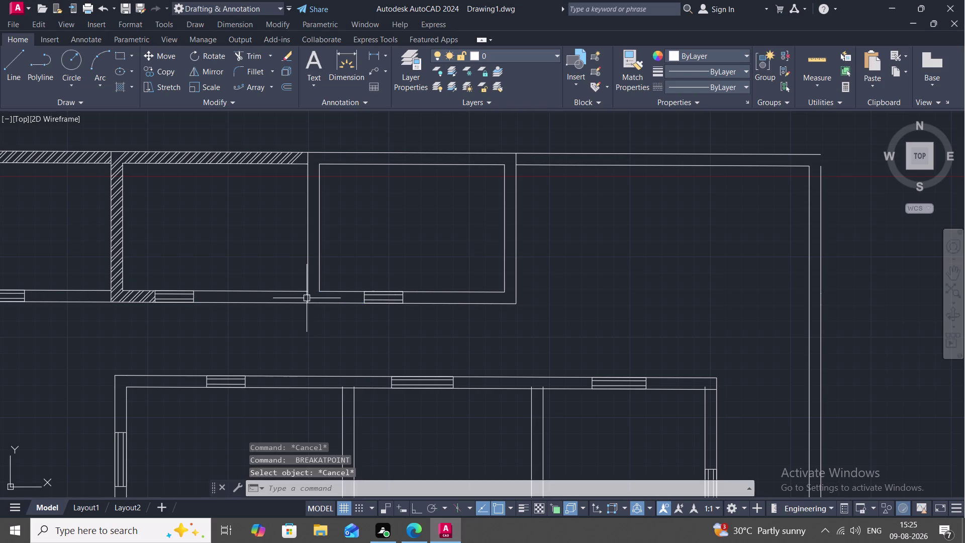
key(space)
Join the room's left, inner, top, right and bottom wall lines into two polylines.
click(309, 299)
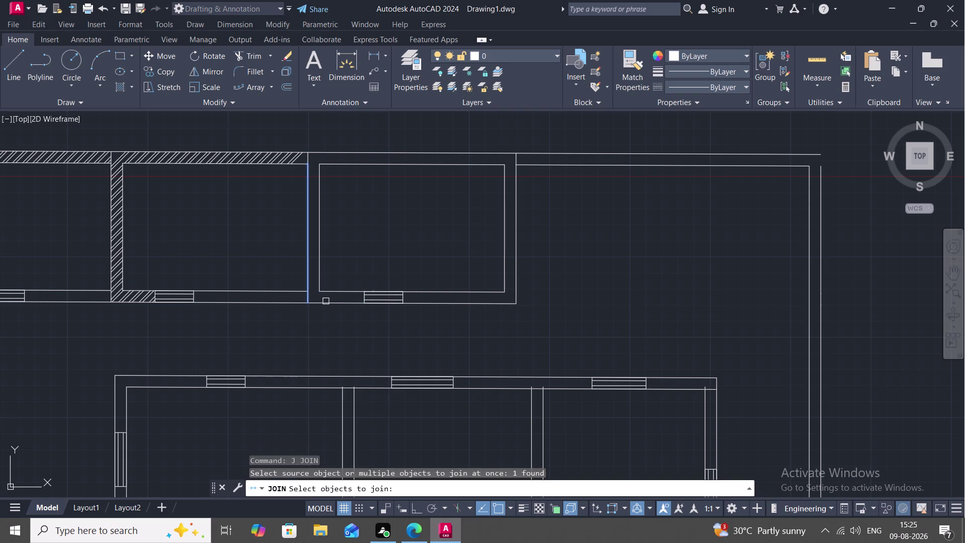
click(326, 302)
click(319, 282)
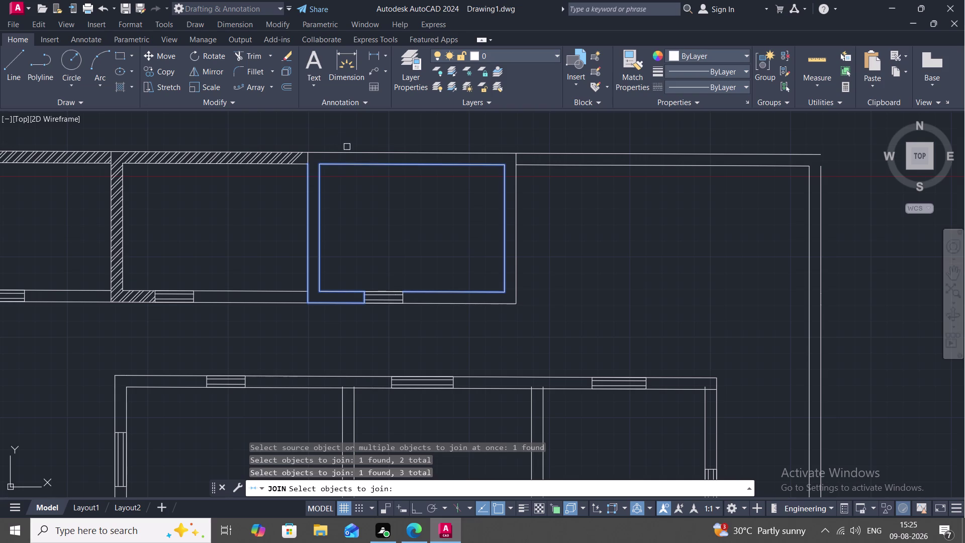
click(350, 154)
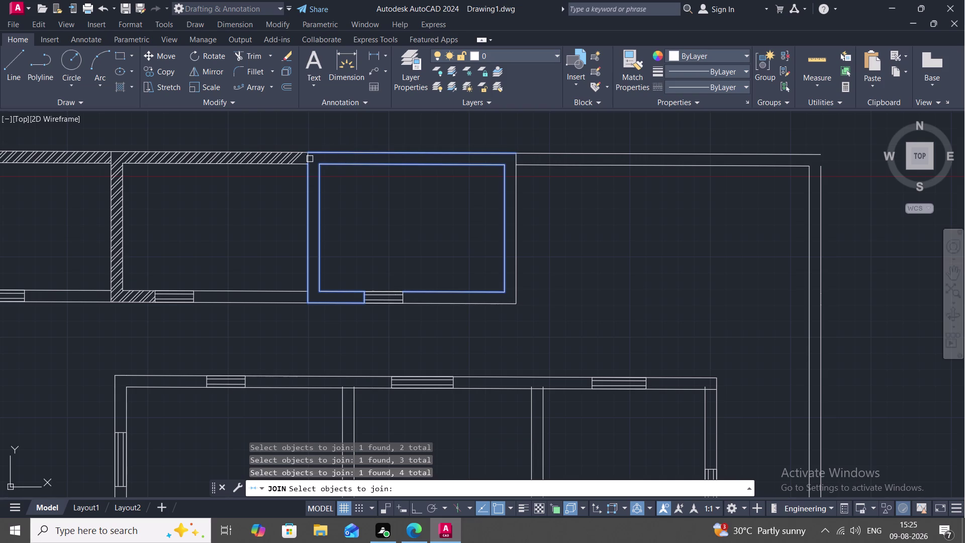
click(309, 159)
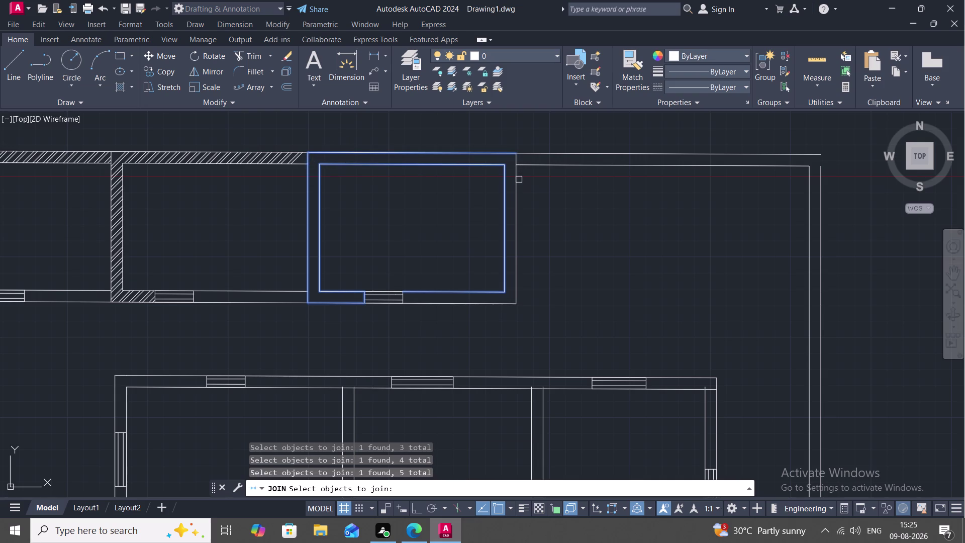
click(519, 180)
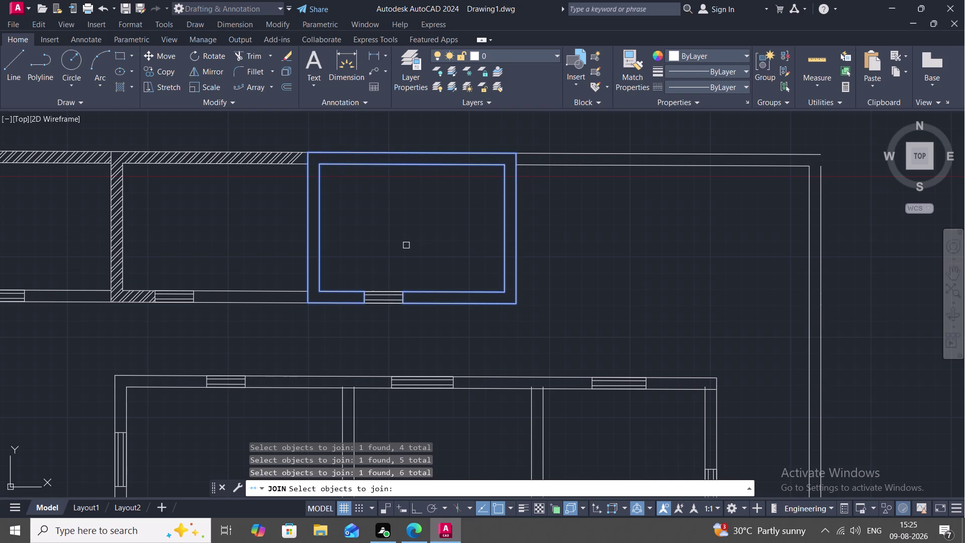
key(Return)
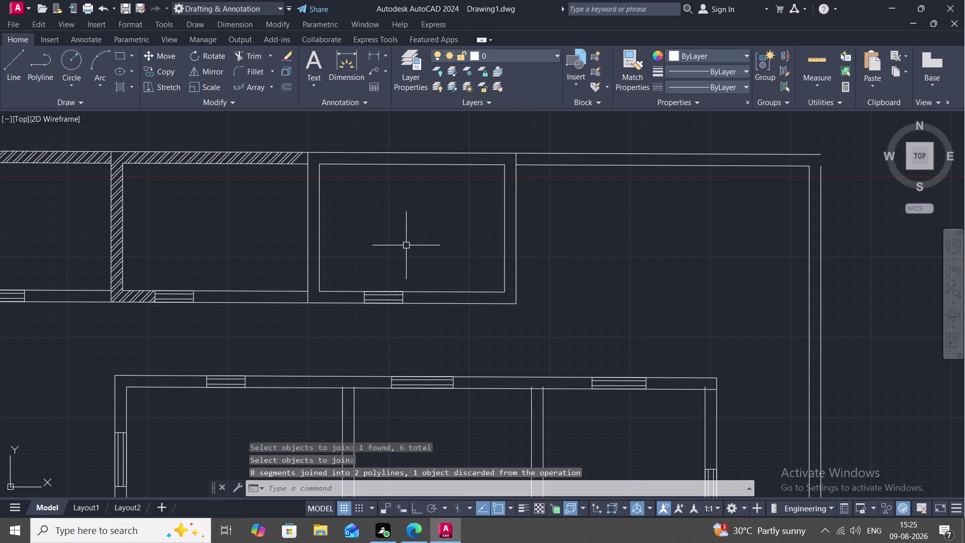
Hatch the right upper room's walls by picking its outer and inner polylines.
text(H)
key(space)
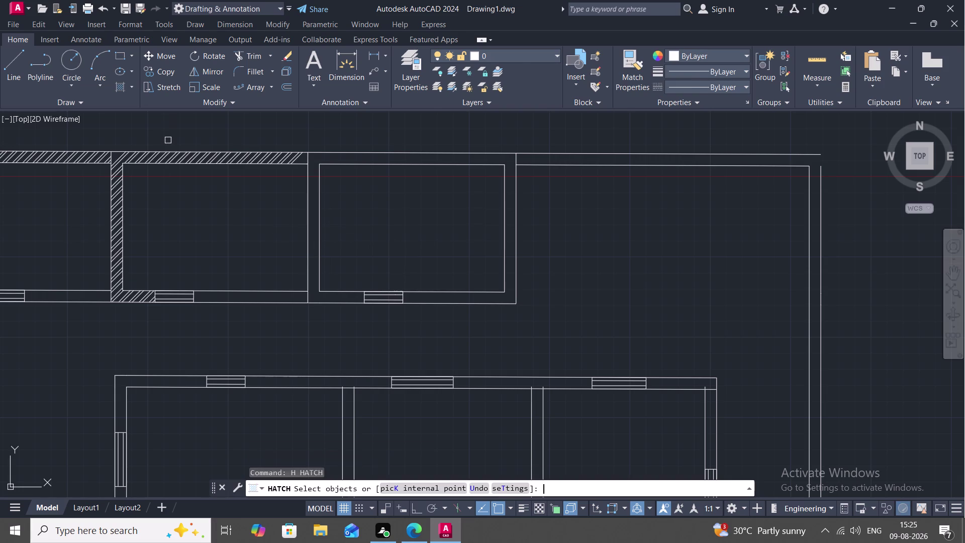
click(254, 67)
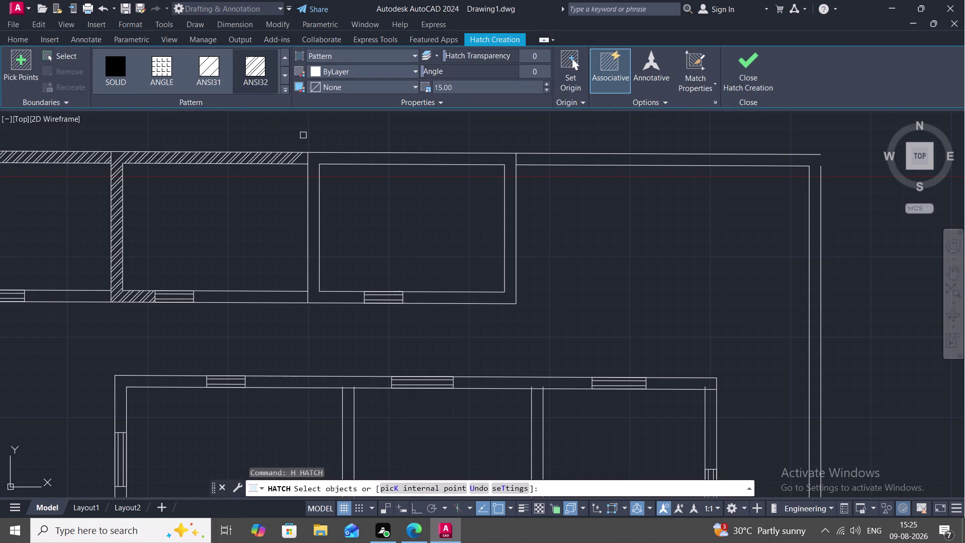
click(342, 152)
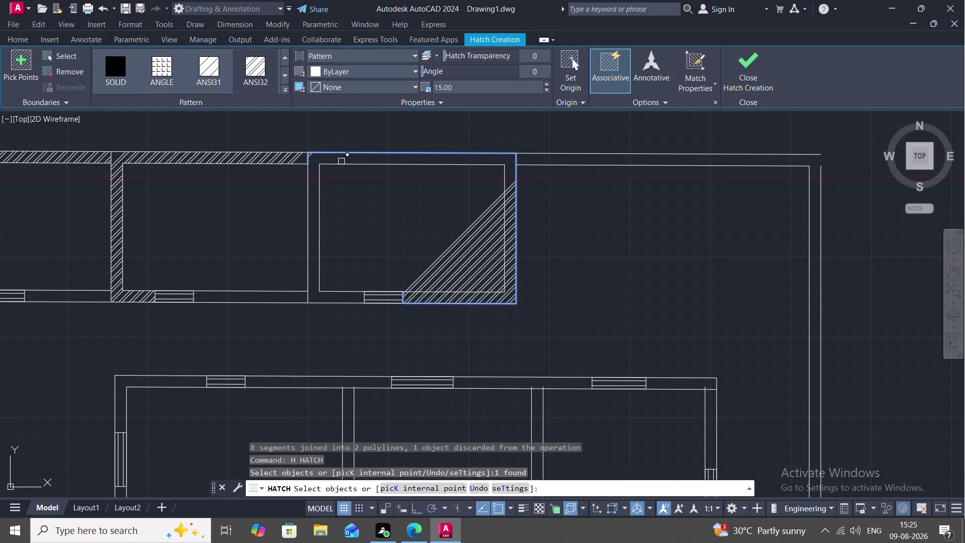
click(341, 164)
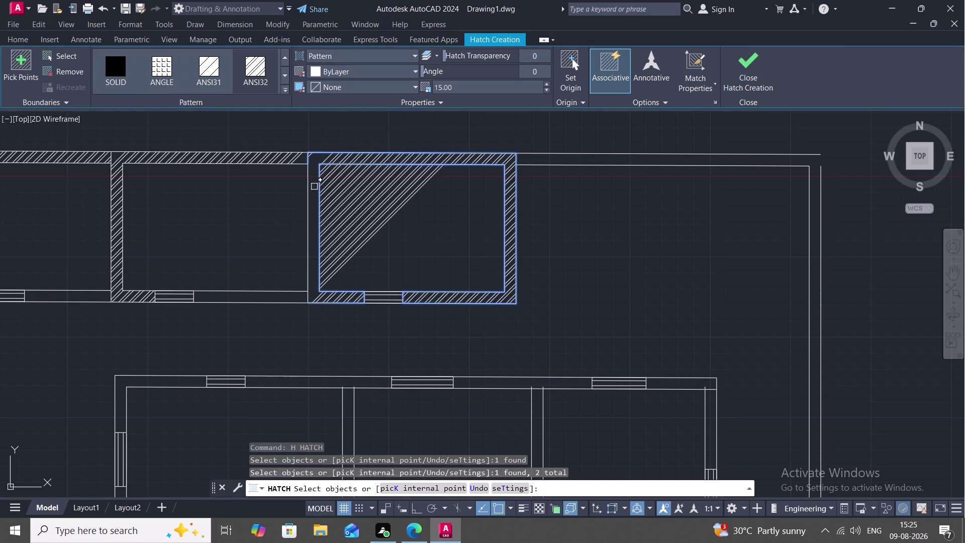
click(306, 196)
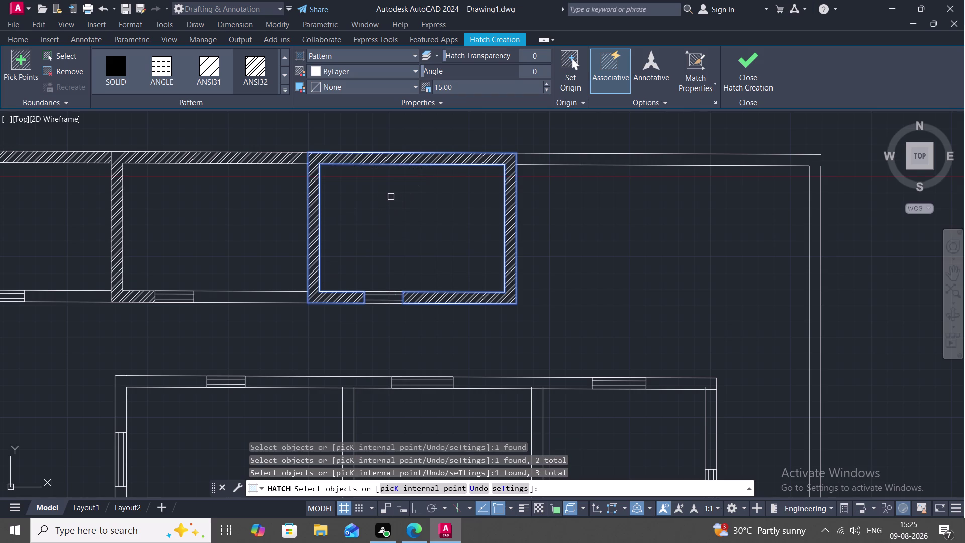
key(Return)
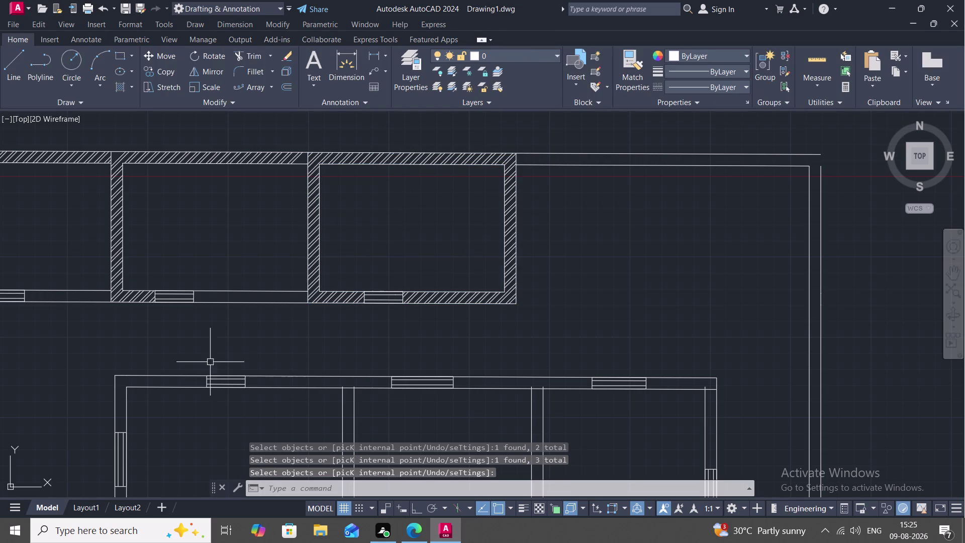
Pan and zoom down to centre the lower, unhatched floor plan.
middle_drag(242, 251, 304, 201)
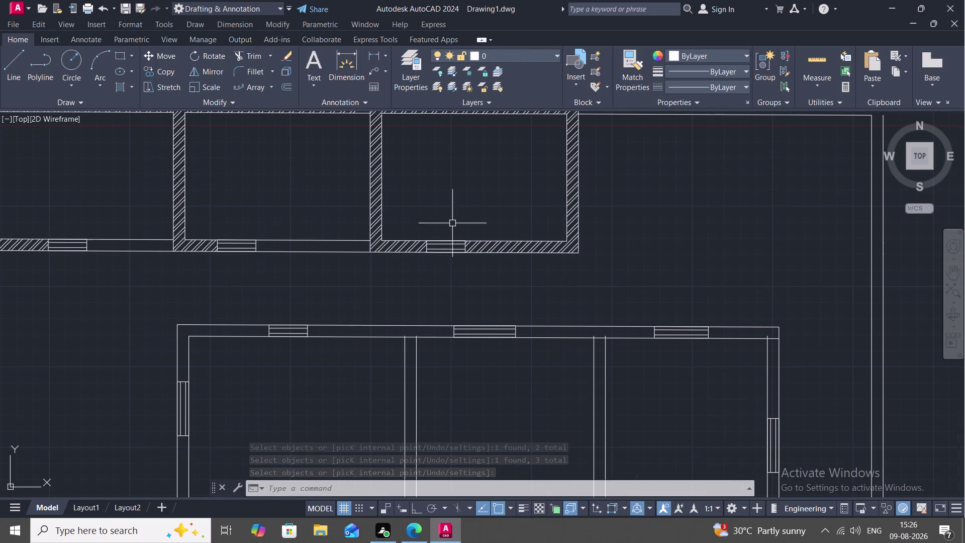
middle_drag(453, 223, 373, 246)
scroll(down, 3)
middle_drag(341, 278, 327, 149)
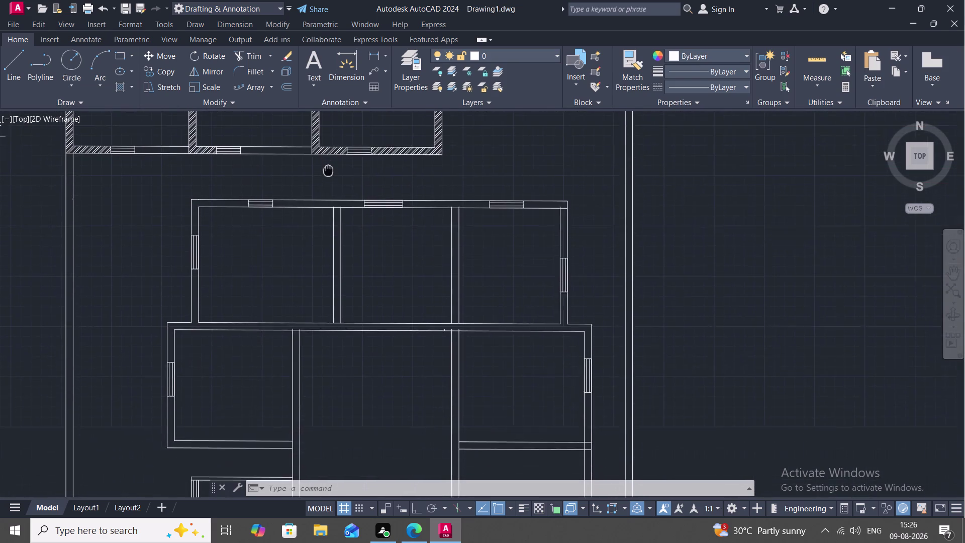
middle_drag(327, 149, 332, 141)
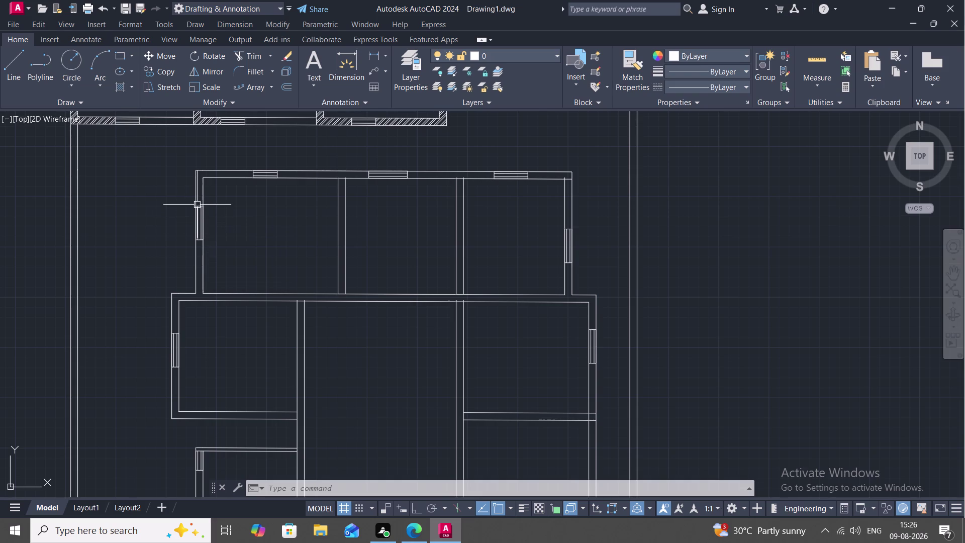
key(j)
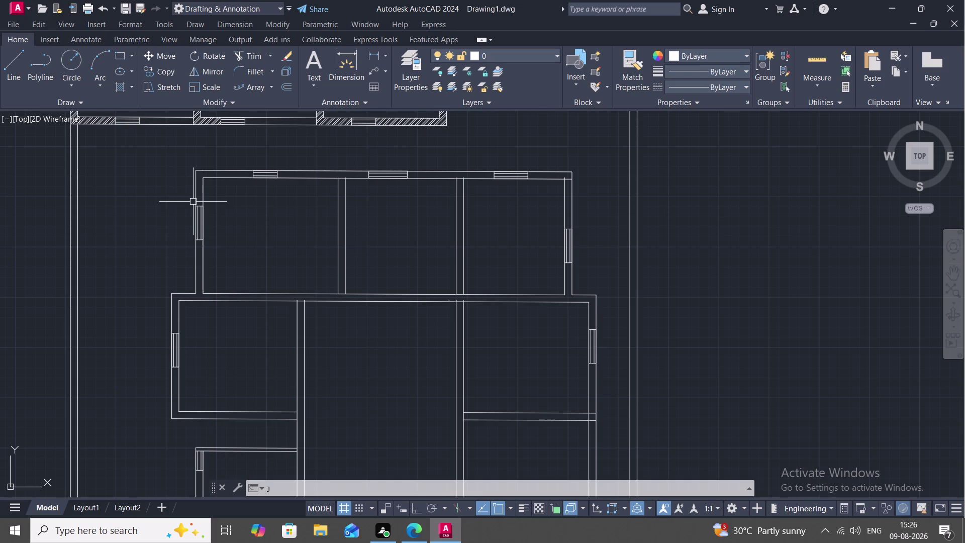
key(space)
scroll(up, 3)
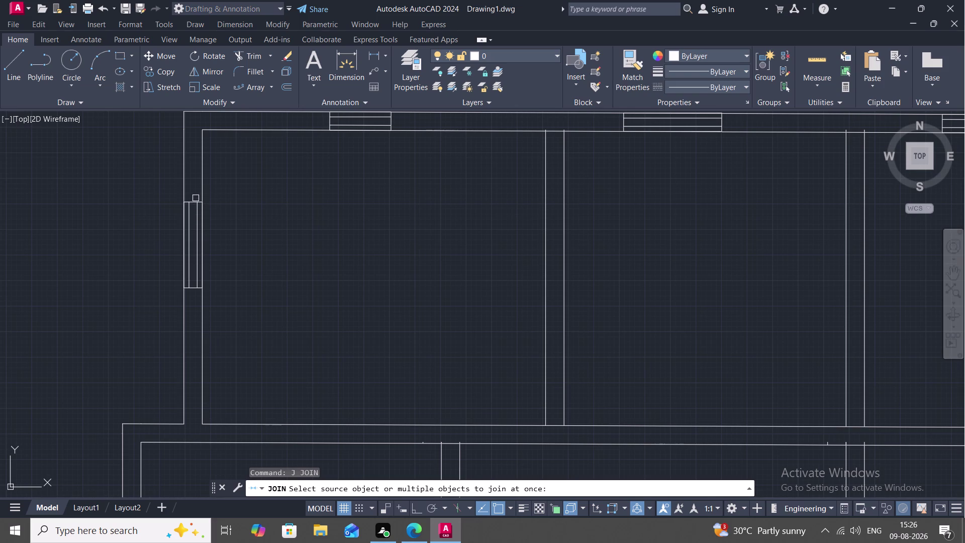
click(192, 201)
click(184, 182)
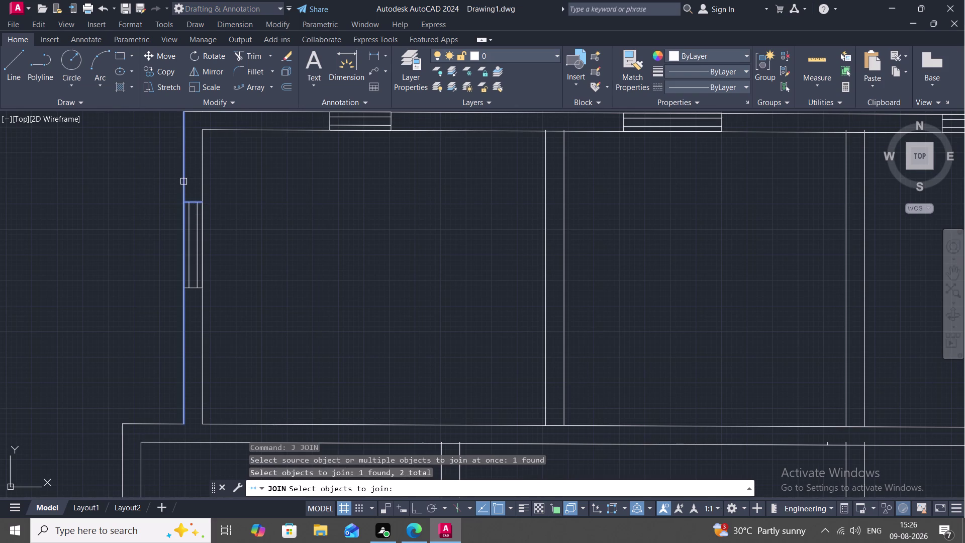
click(201, 179)
middle_drag(225, 167, 224, 168)
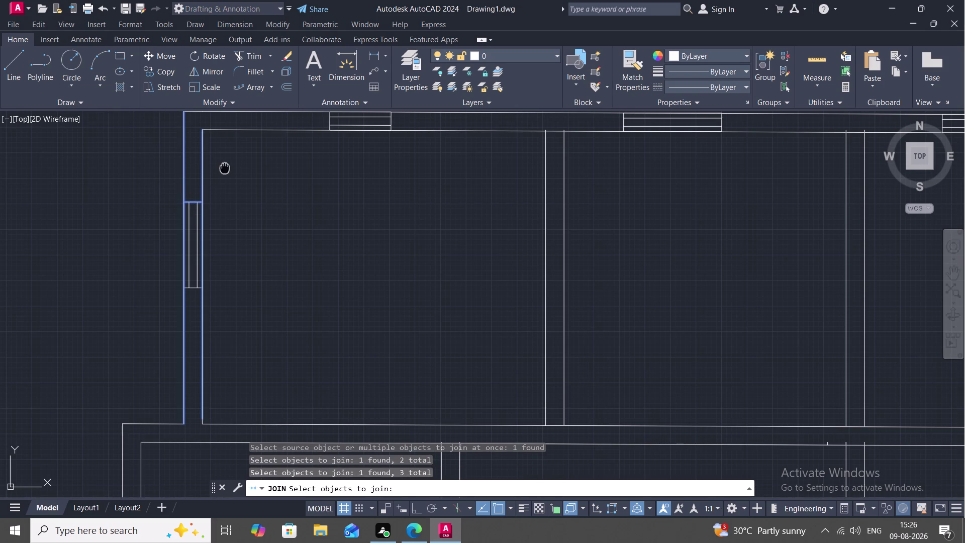
middle_drag(225, 167, 228, 245)
click(230, 208)
click(242, 188)
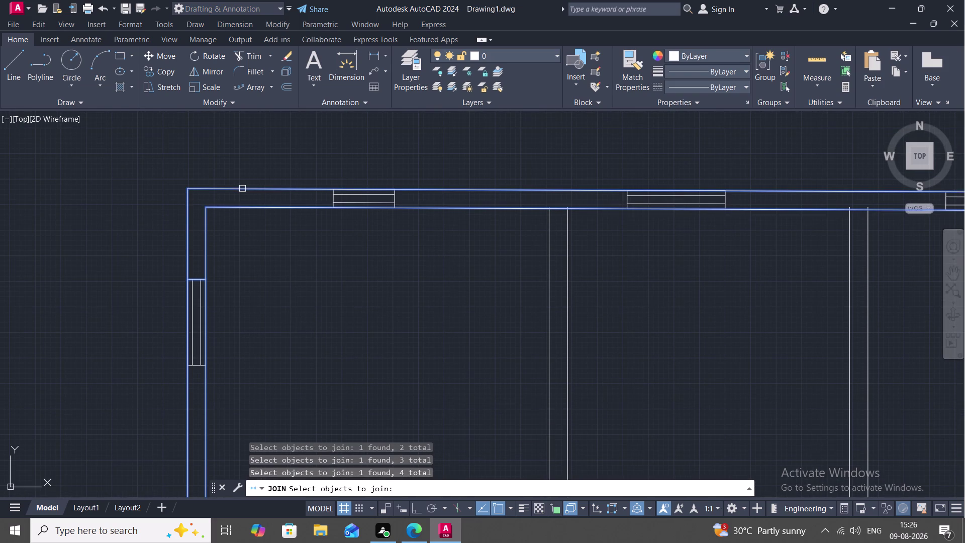
scroll(down, 3)
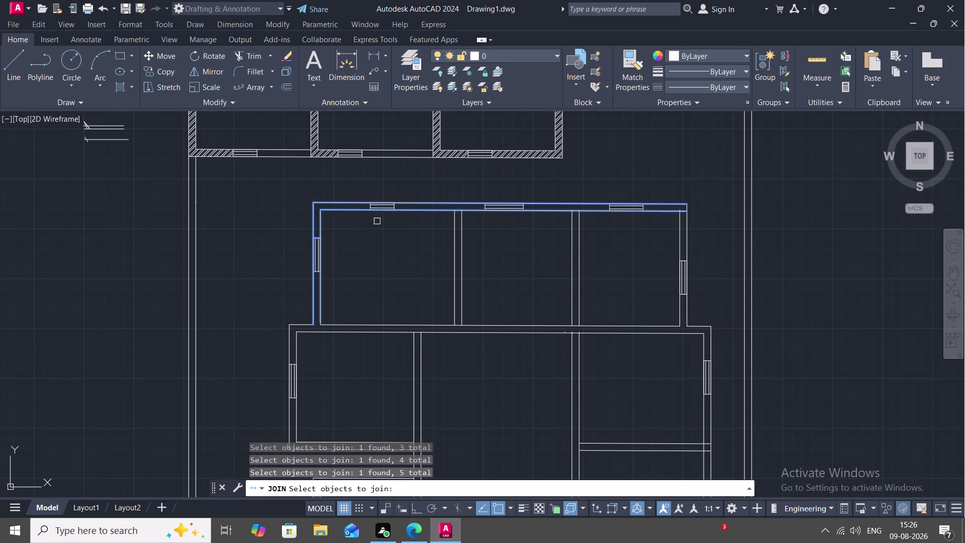
scroll(up, 3)
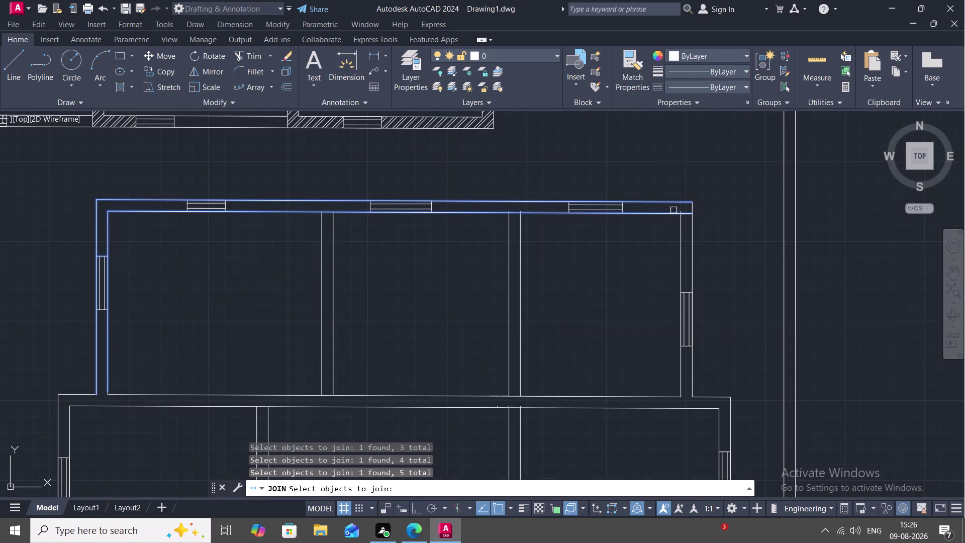
click(693, 208)
key(Escape)
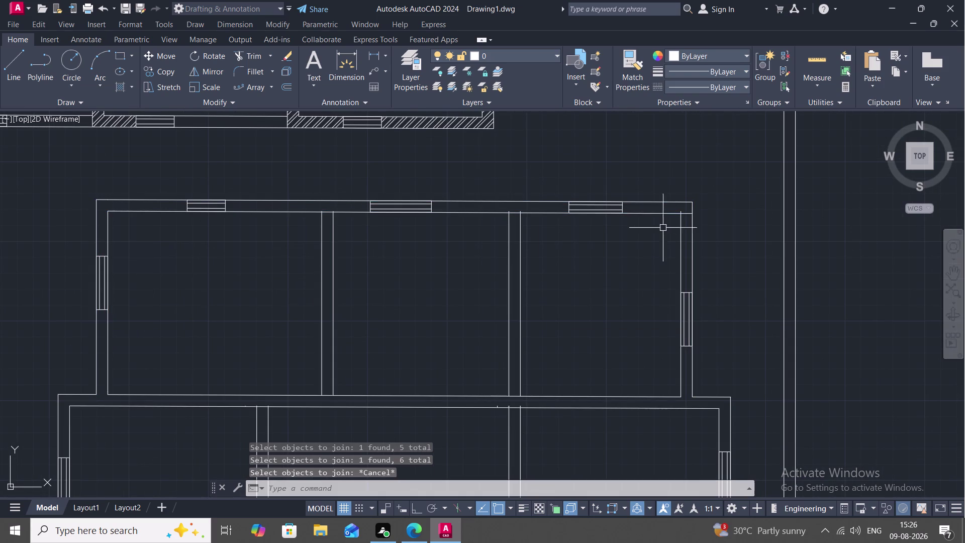
text(BR)
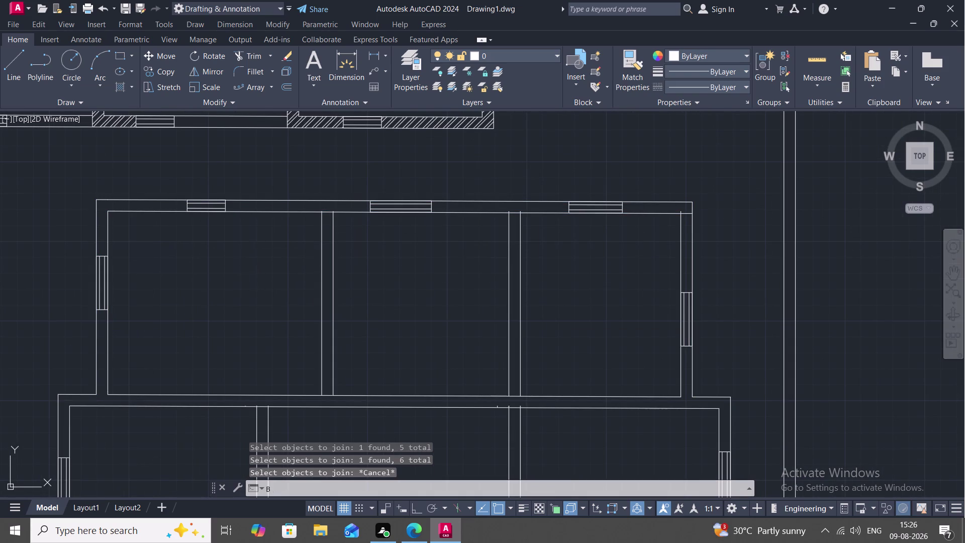
Break the inner top wall line at the left window's edges.
key(space)
key(Escape)
text(B)
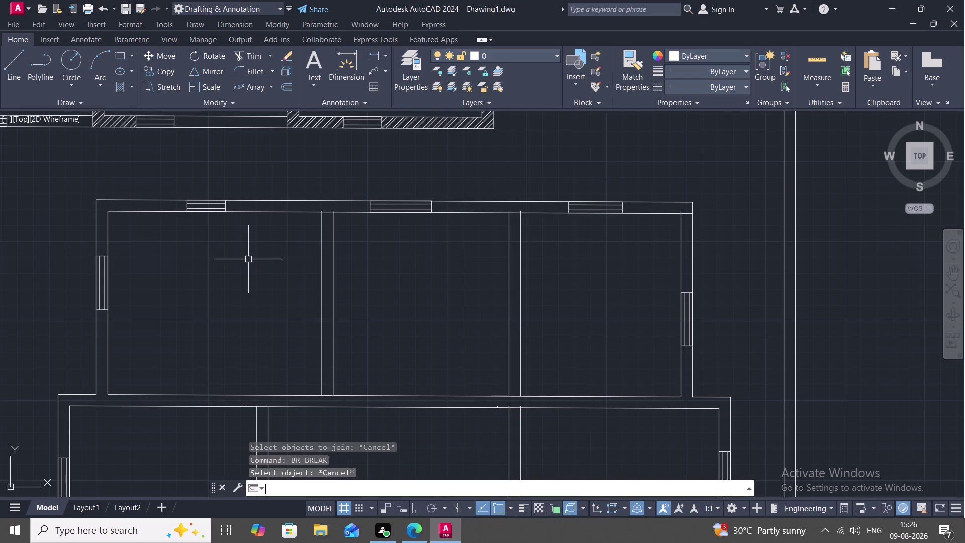
text(REA)
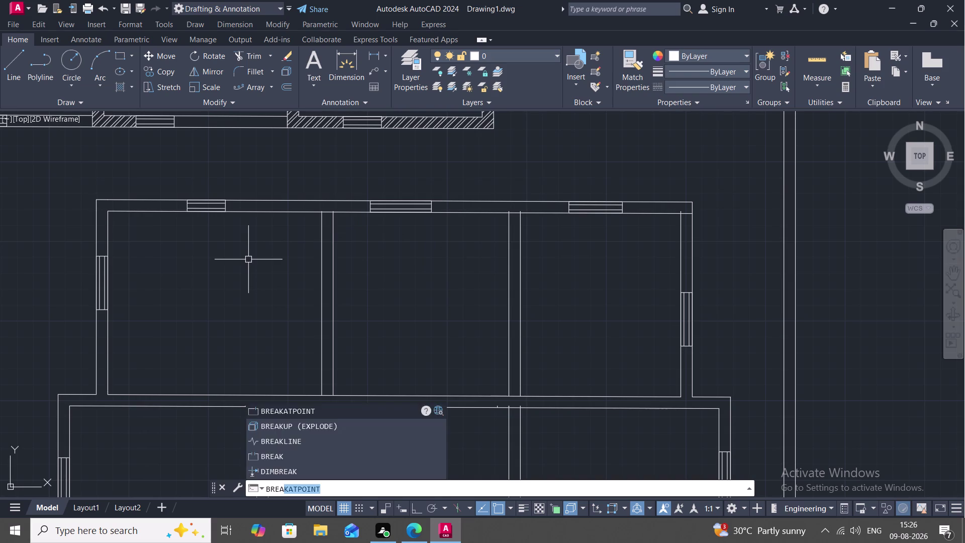
key(space)
click(258, 212)
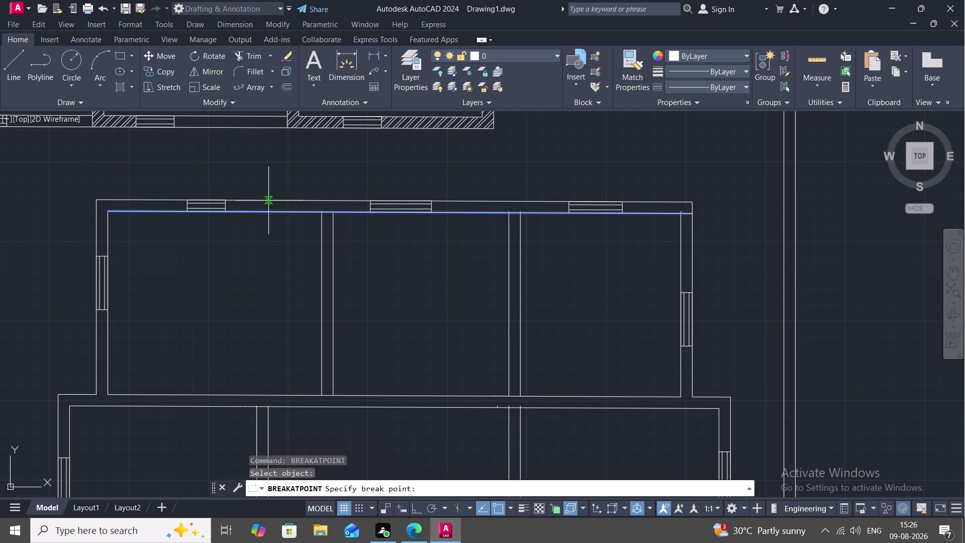
click(226, 215)
key(space)
click(356, 213)
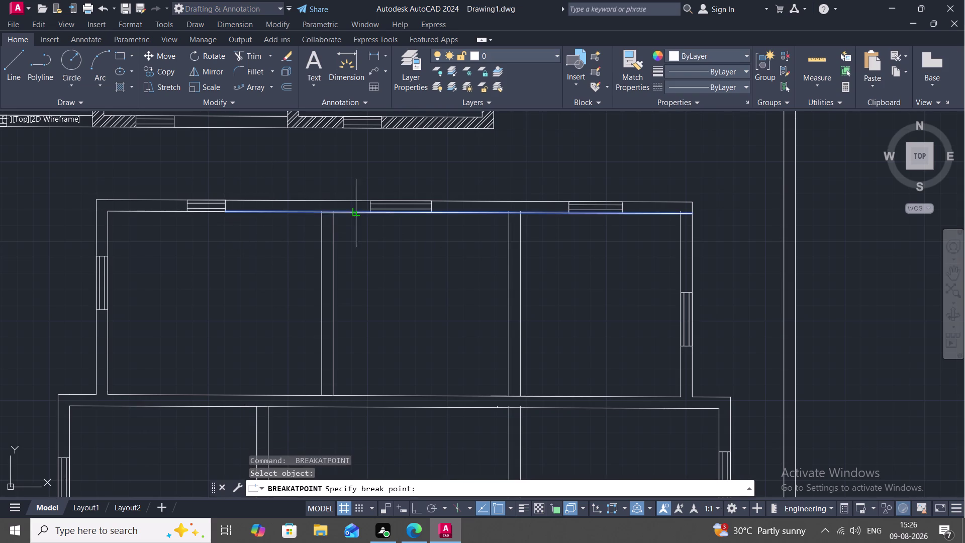
click(369, 213)
Break the top wall lines at the middle window's edges.
key(space)
click(445, 213)
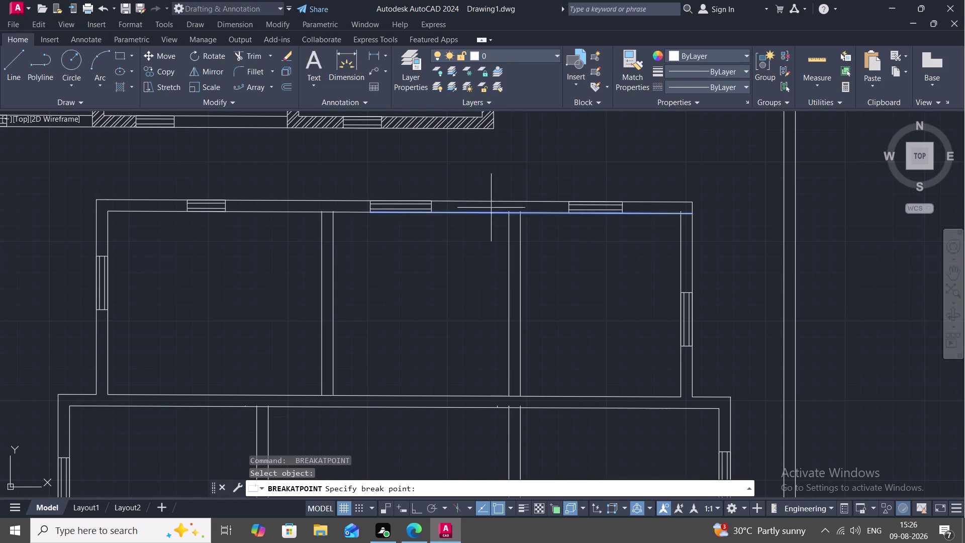
click(569, 213)
key(space)
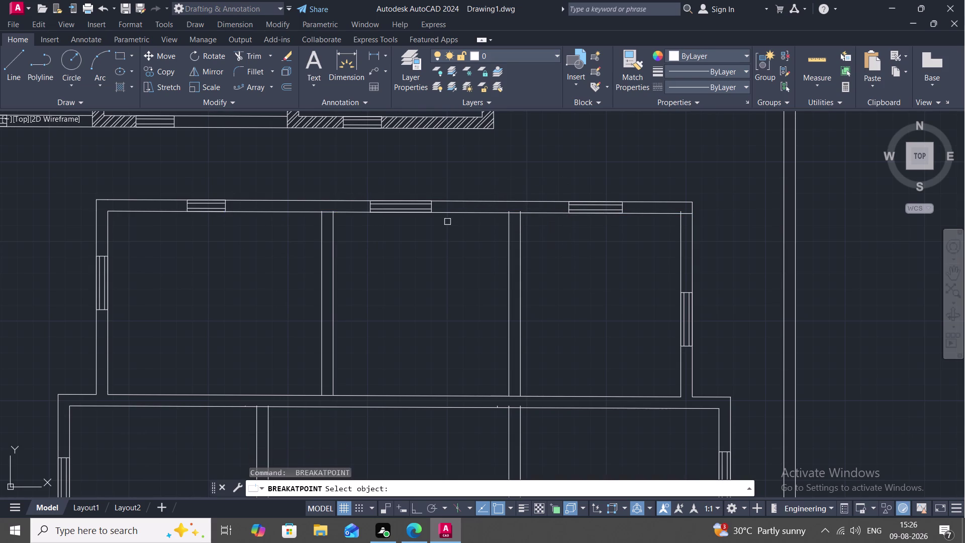
click(448, 214)
click(431, 212)
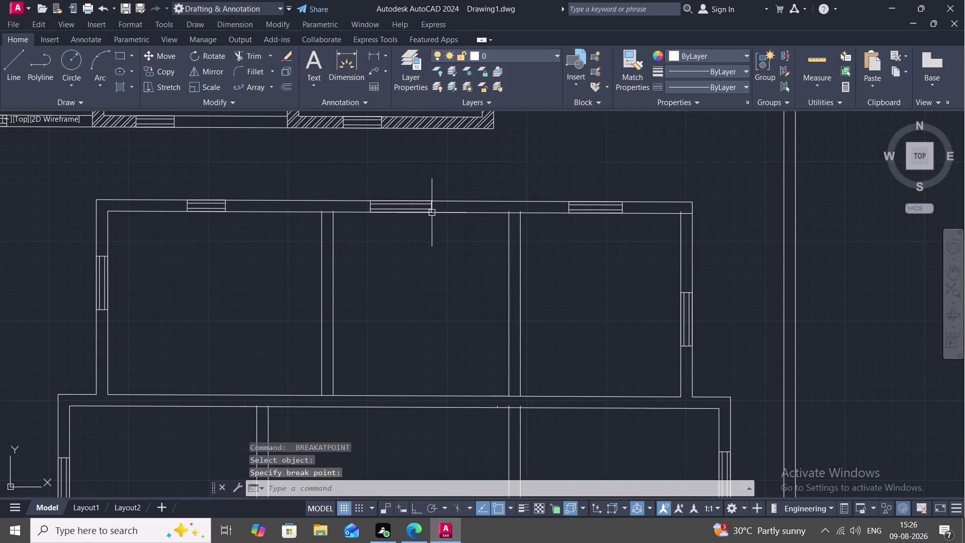
key(space)
click(454, 199)
click(430, 201)
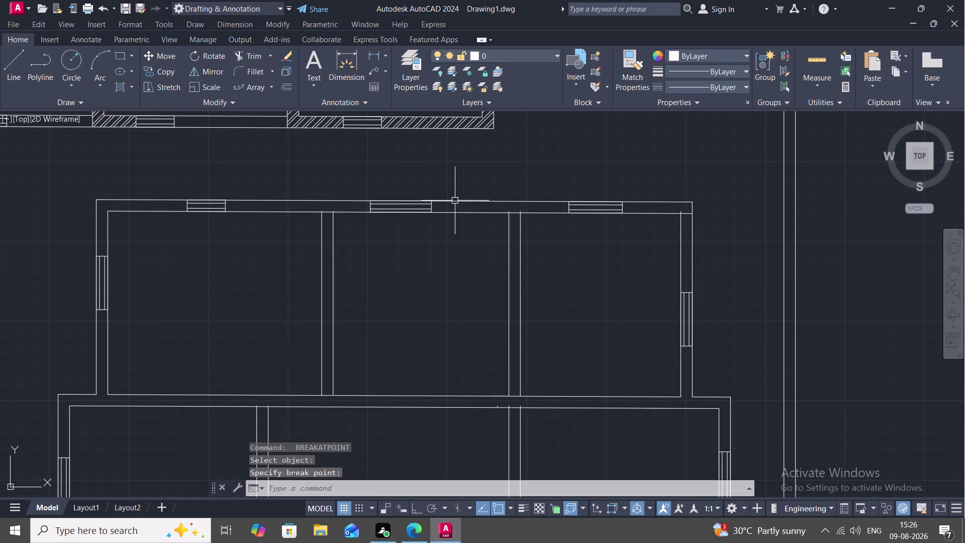
Break the outer top wall line at the right and left window edges.
key(space)
click(473, 200)
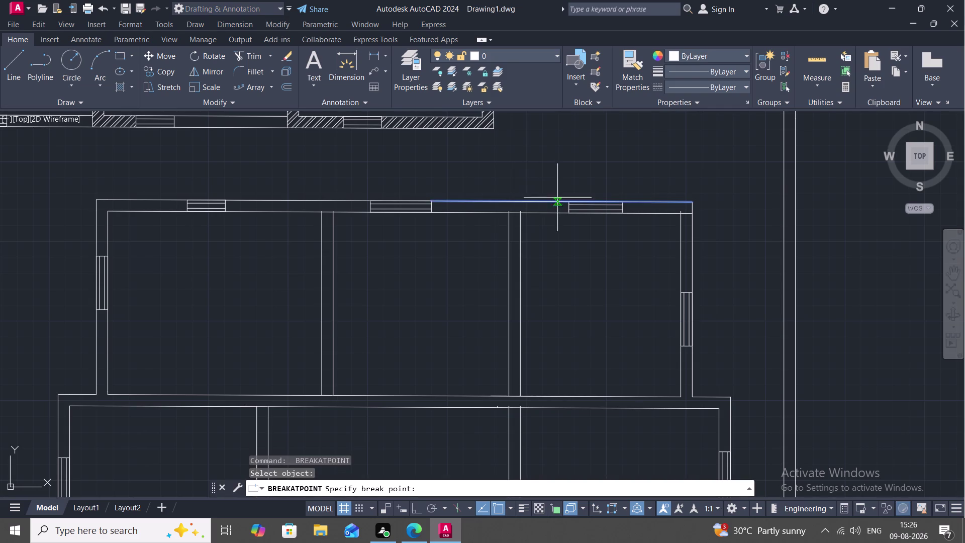
click(567, 199)
key(space)
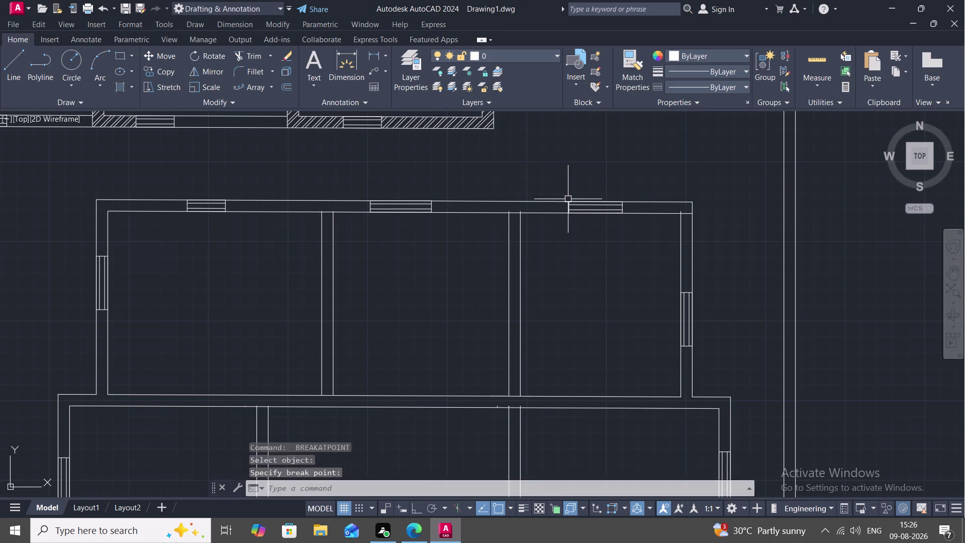
click(262, 200)
click(223, 200)
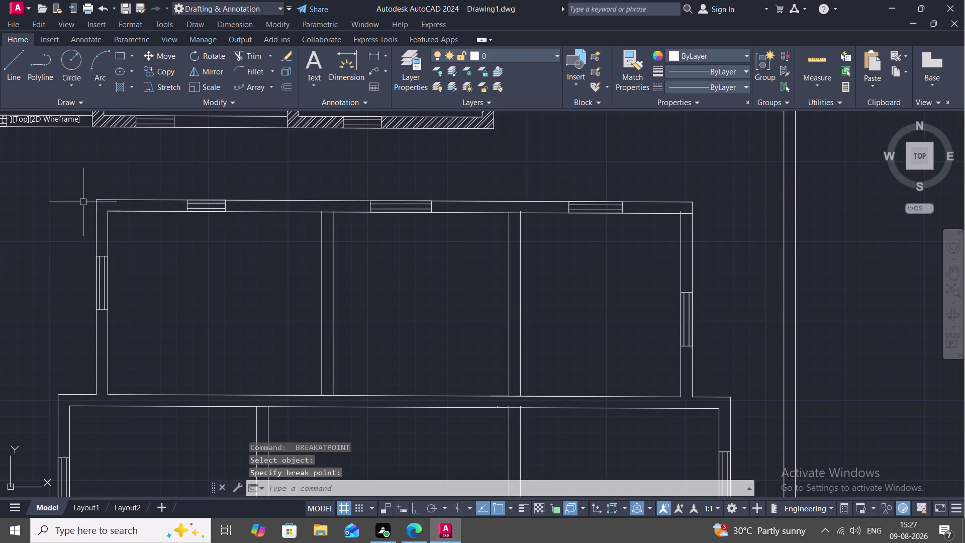
Break the outer left wall line at the window's top and bottom edges.
key(space)
click(96, 226)
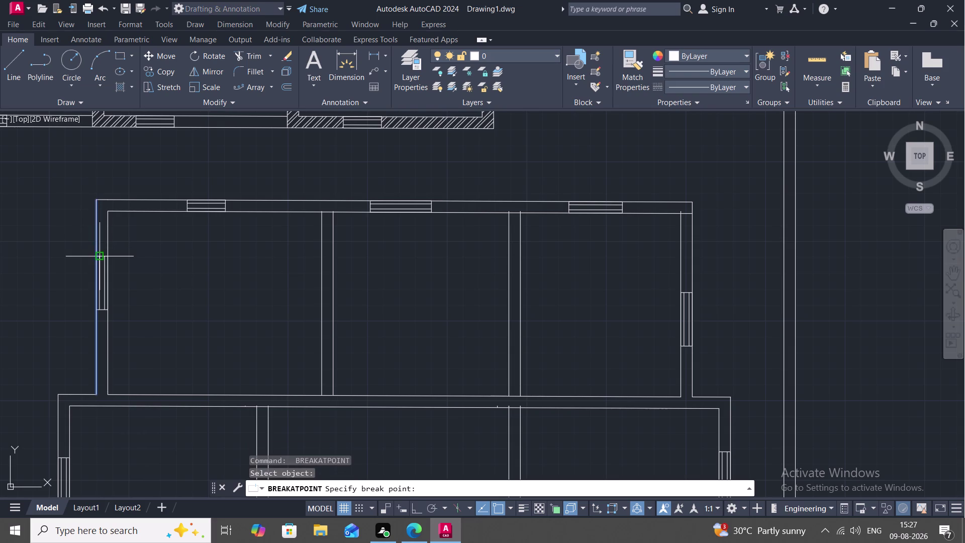
click(93, 256)
key(space)
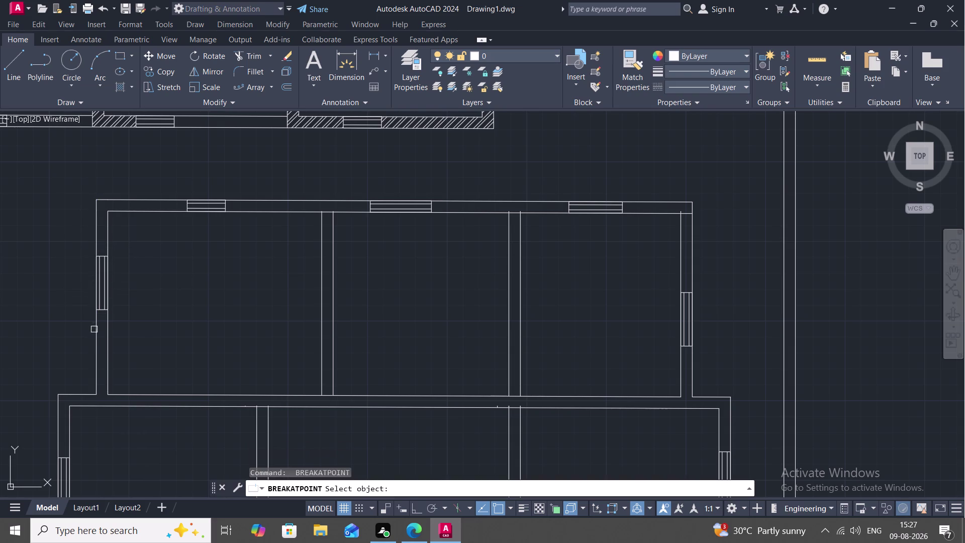
click(96, 330)
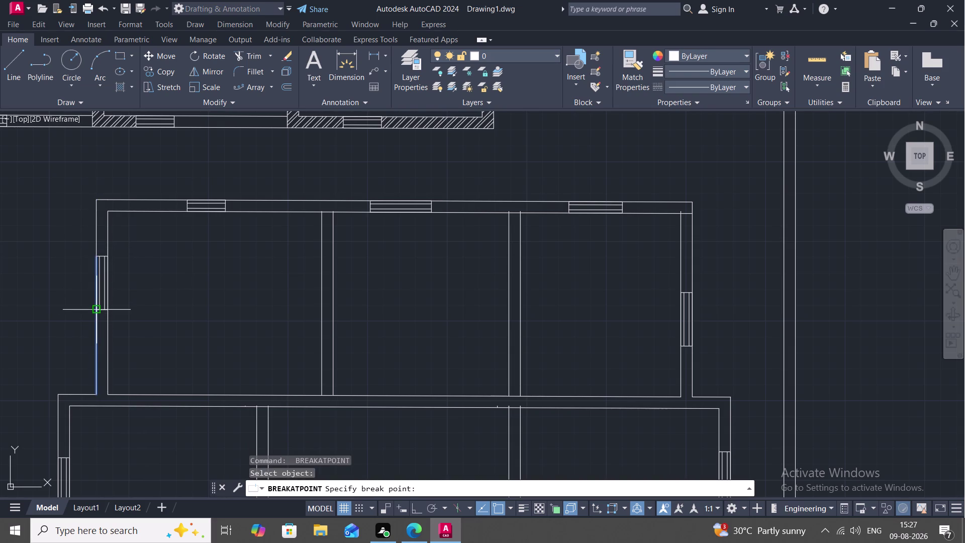
click(97, 307)
Break the upper rooms' right wall lines at the window's top edge.
scroll(down, 3)
middle_drag(80, 305, 75, 230)
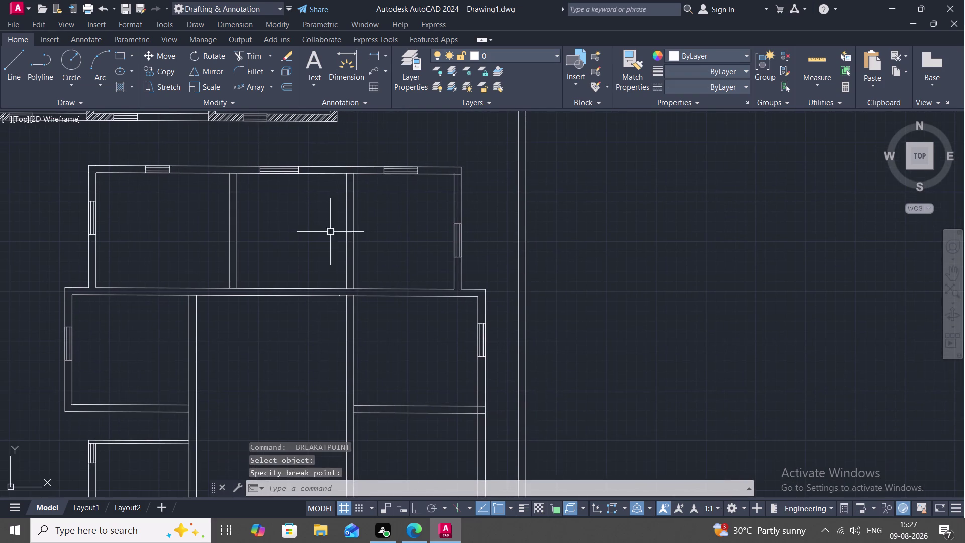
key(space)
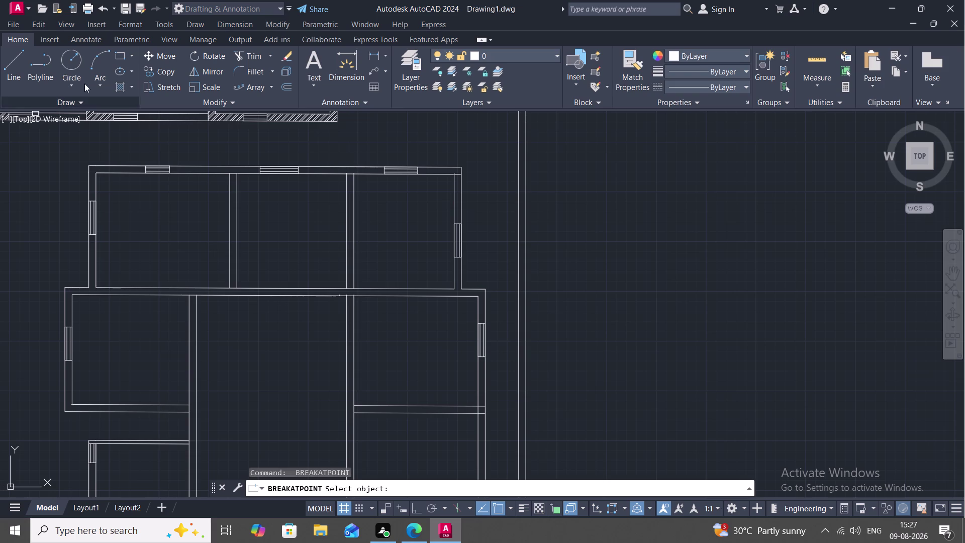
click(452, 198)
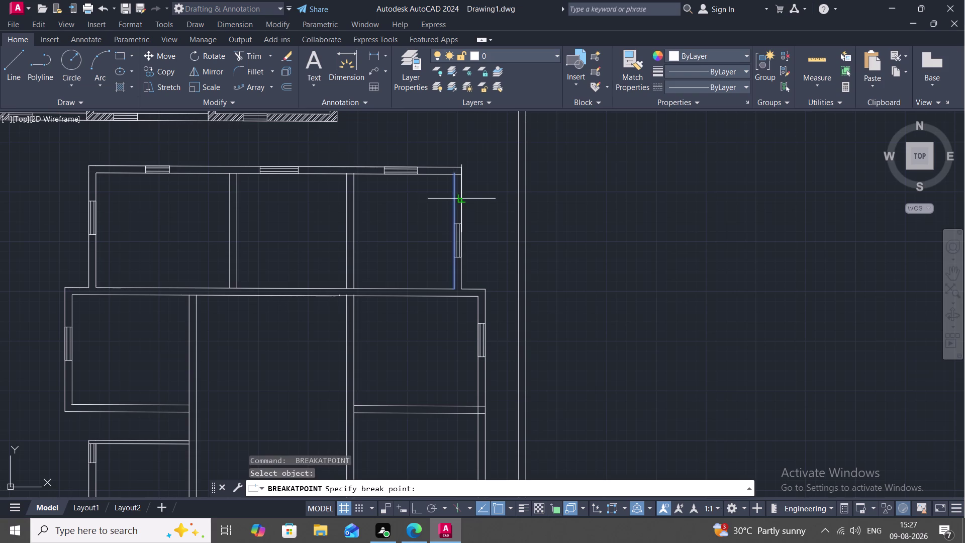
scroll(up, 3)
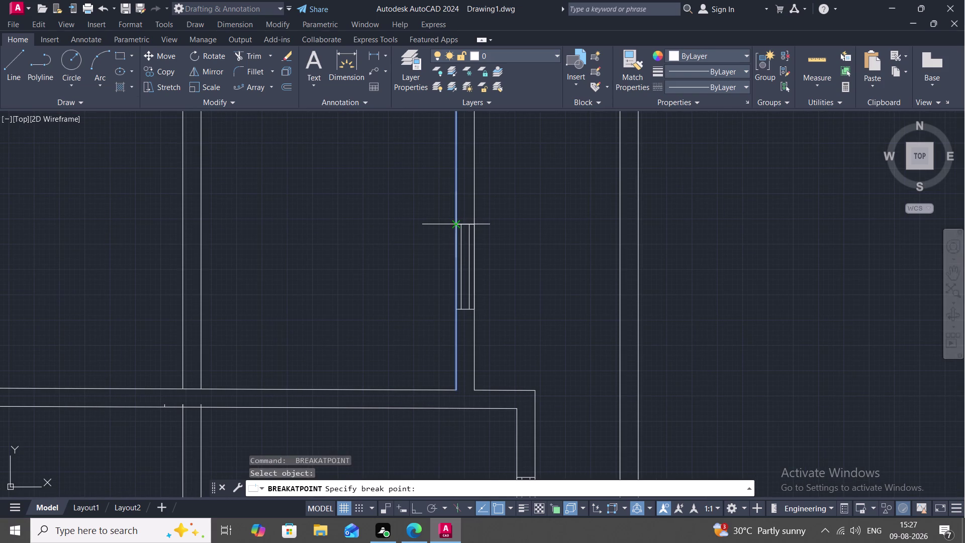
click(450, 226)
scroll(down, 3)
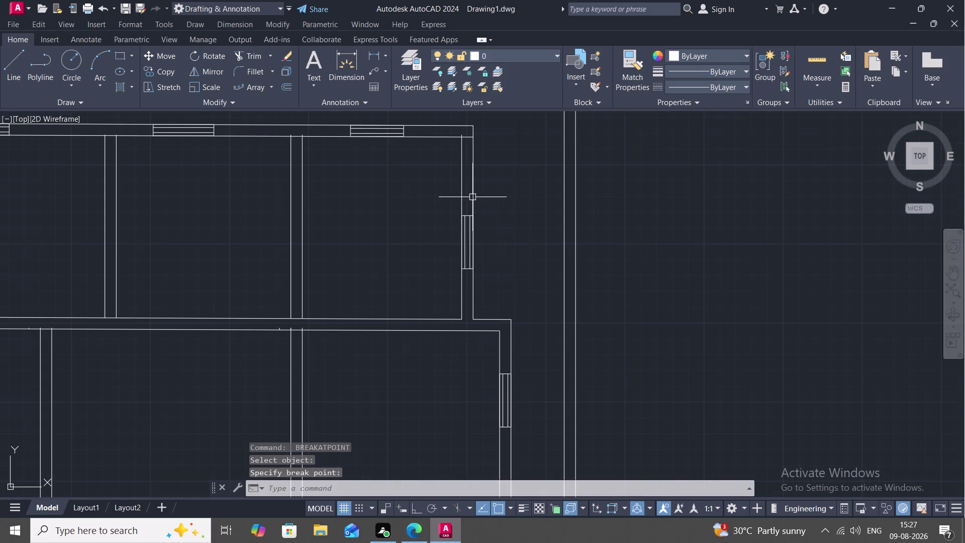
key(space)
click(472, 196)
click(472, 214)
Break the upper right wall lines at the window's bottom edge.
key(space)
click(461, 293)
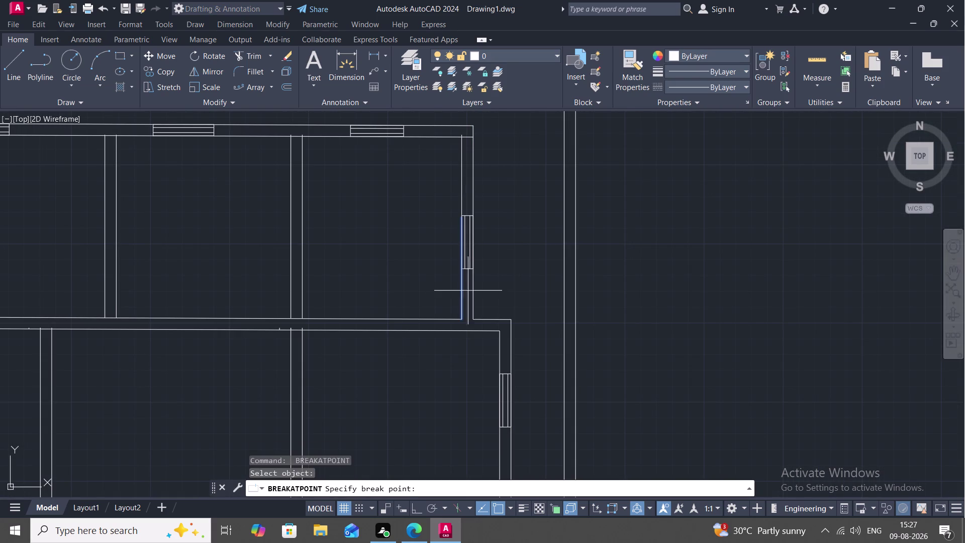
click(477, 291)
key(space)
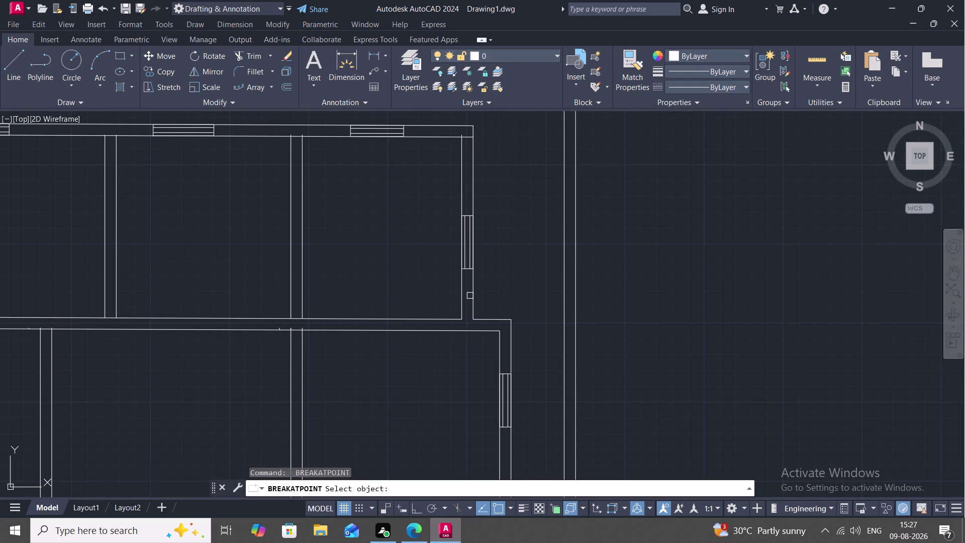
click(475, 296)
scroll(down, 3)
middle_click(468, 292)
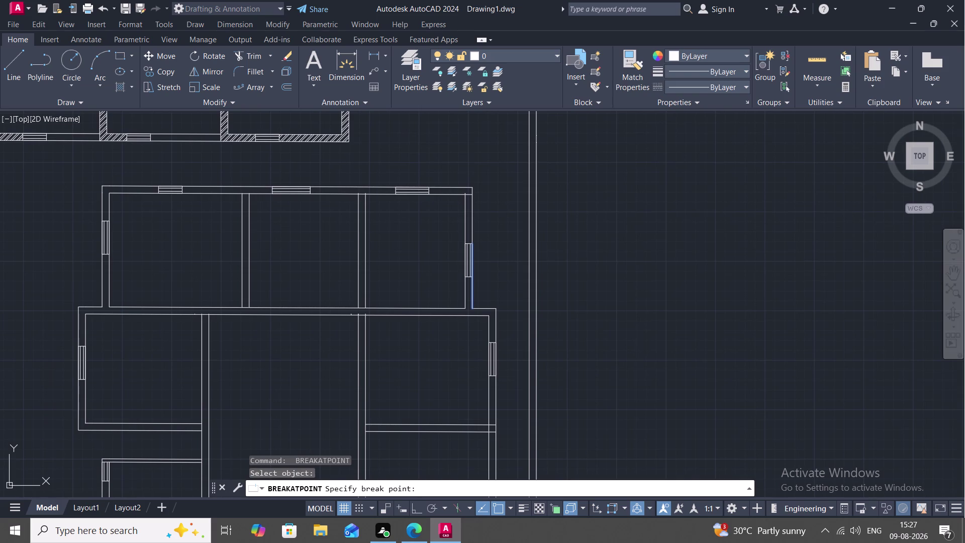
scroll(up, 3)
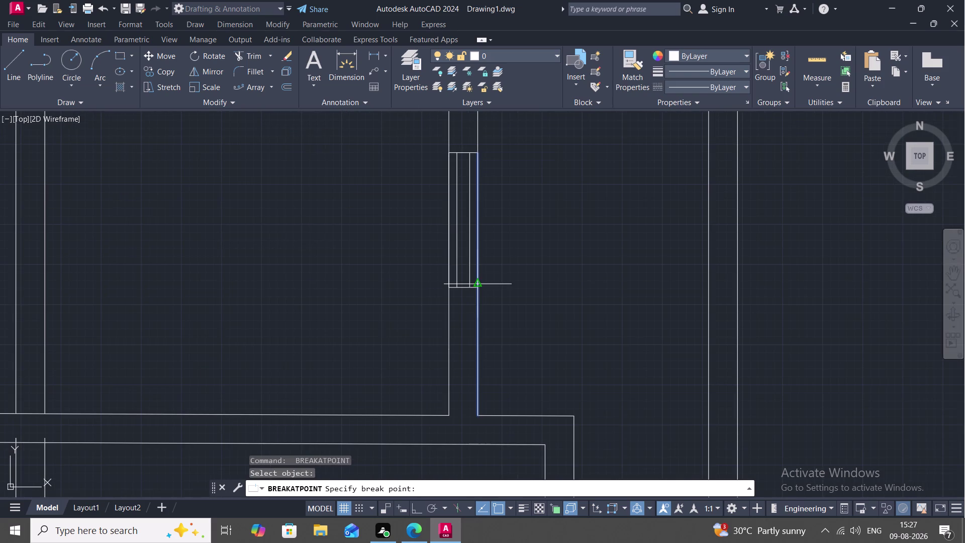
click(475, 290)
Break the lower rooms' right wall lines at the window's top and bottom edges.
scroll(down, 3)
middle_drag(463, 304, 440, 284)
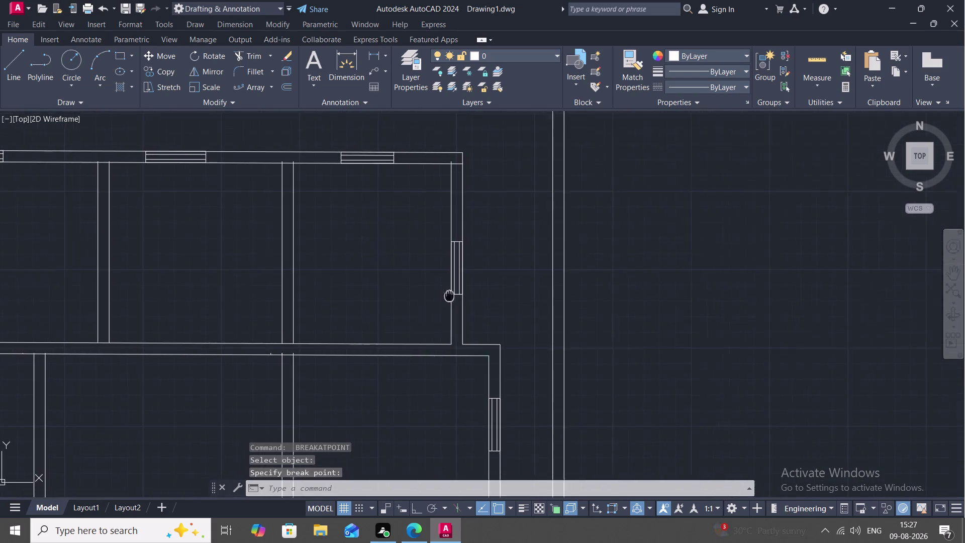
middle_drag(440, 284, 401, 185)
key(space)
click(445, 253)
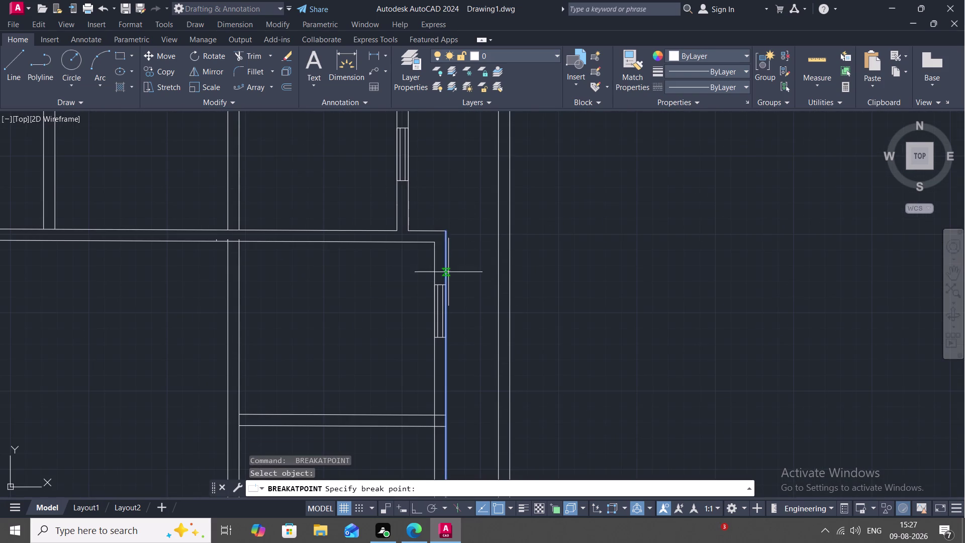
click(446, 284)
key(space)
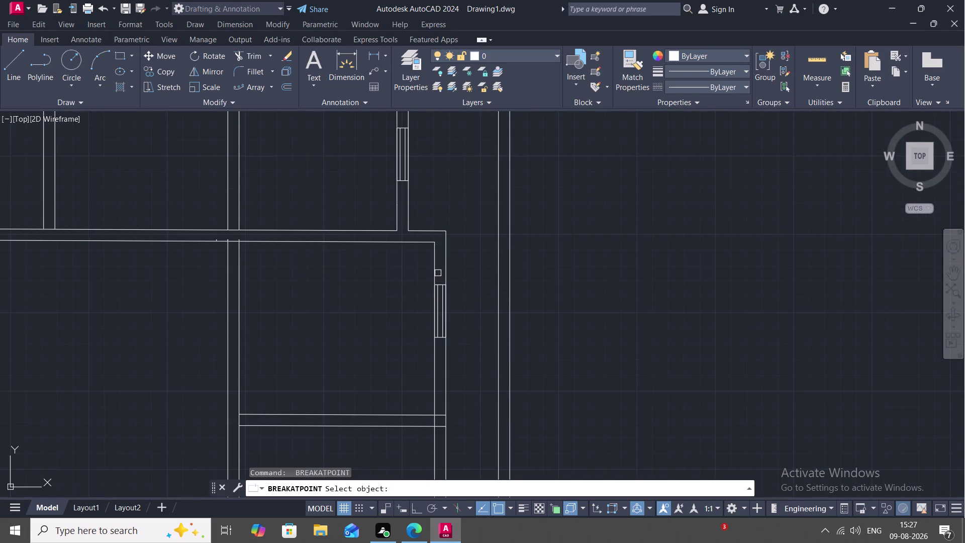
click(436, 271)
click(431, 283)
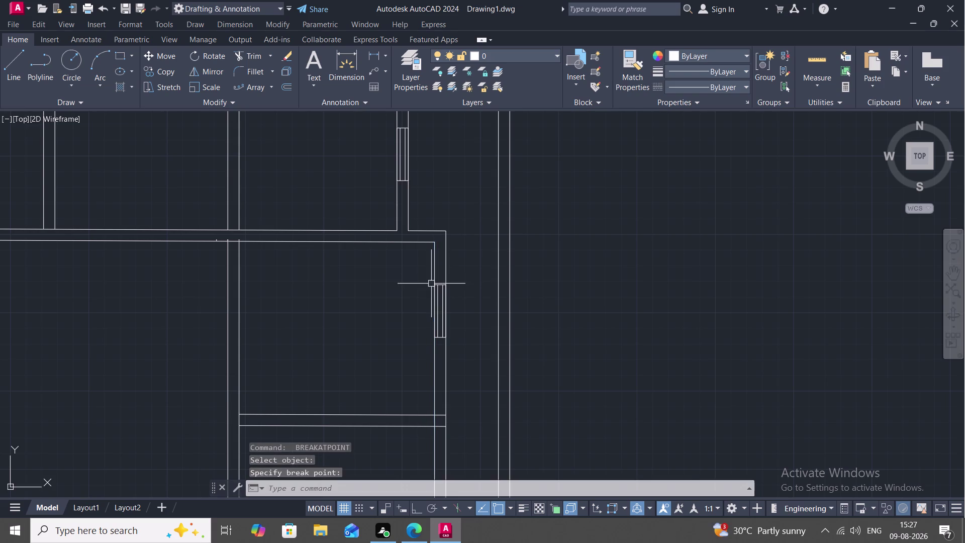
Break the remaining right wall line at both edges of the last window.
middle_drag(441, 302, 402, 224)
key(space)
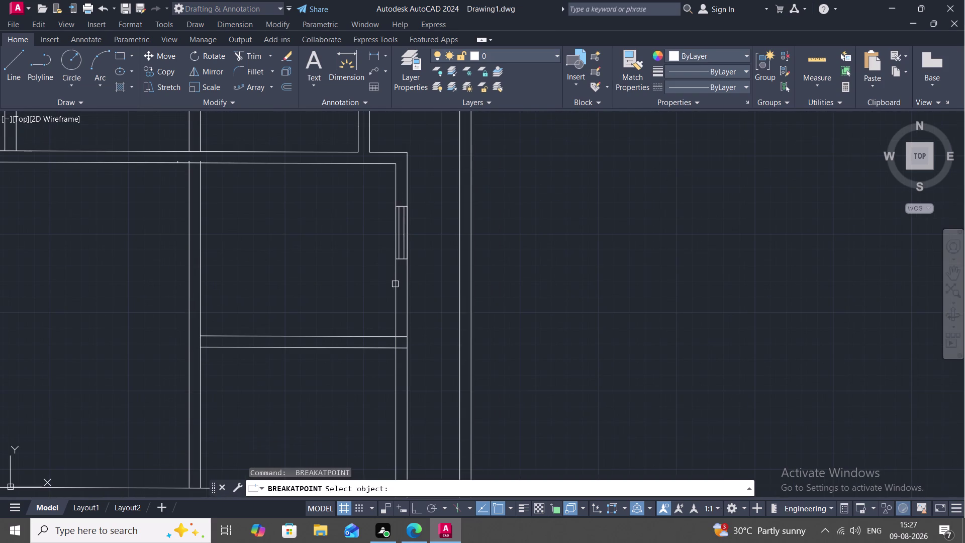
click(395, 284)
click(395, 260)
key(space)
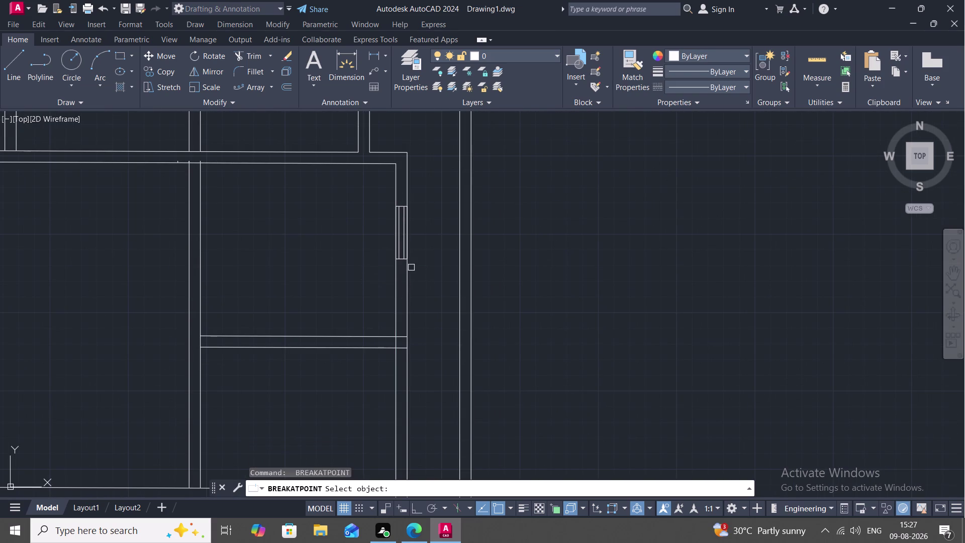
click(408, 273)
click(406, 261)
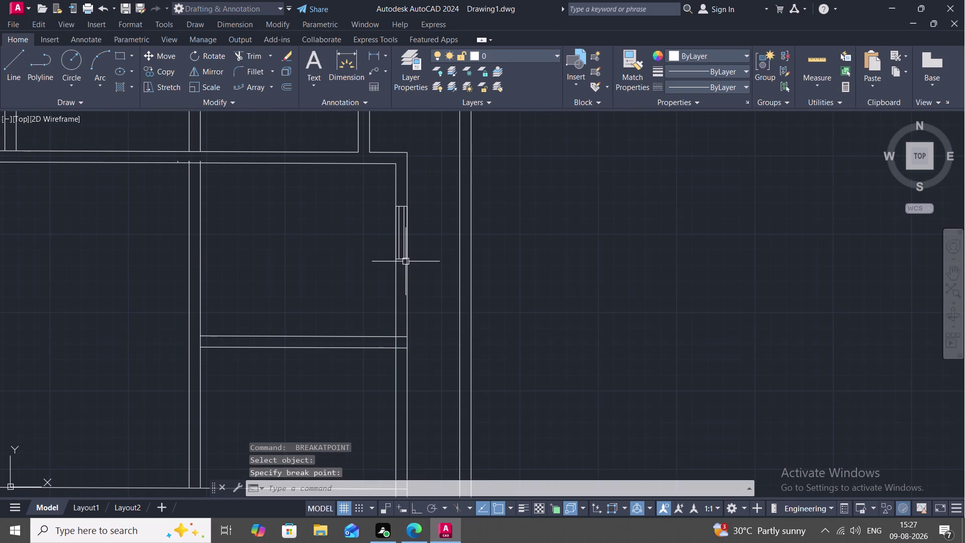
scroll(down, 3)
middle_drag(399, 294, 373, 194)
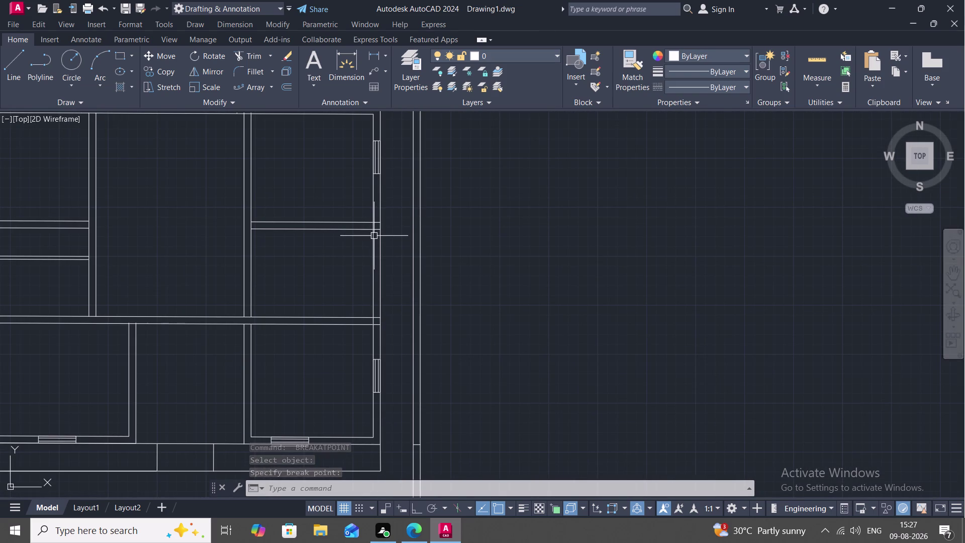
text(TR)
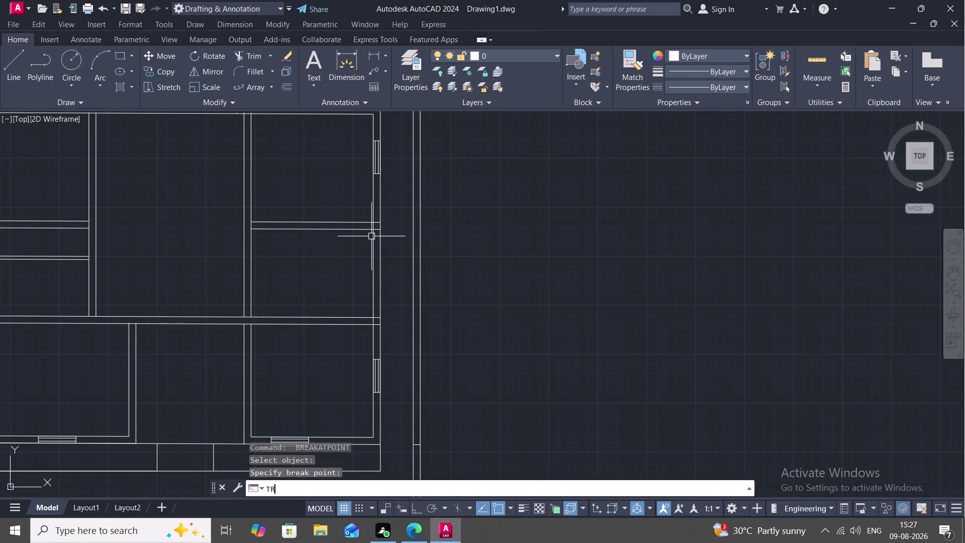
key(space)
scroll(up, 3)
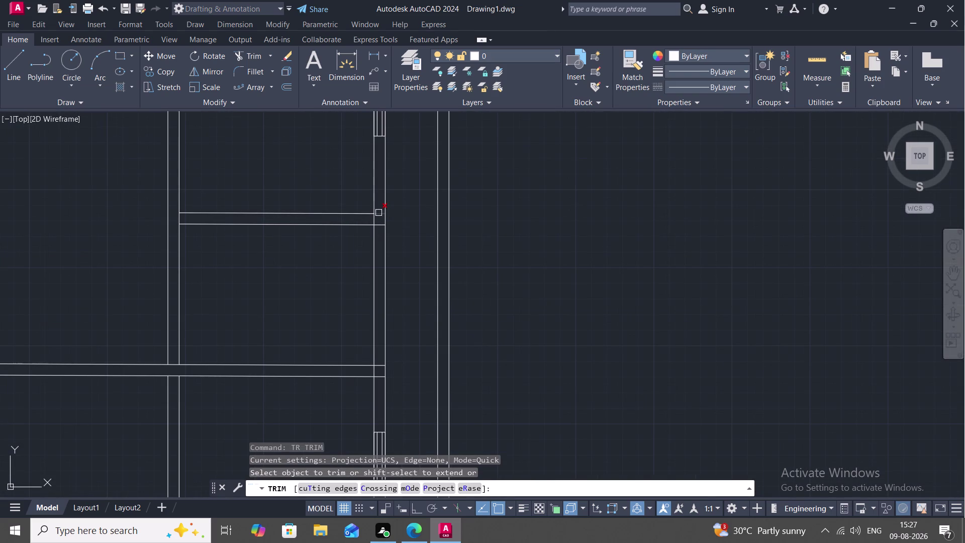
click(379, 212)
click(371, 221)
key(Escape)
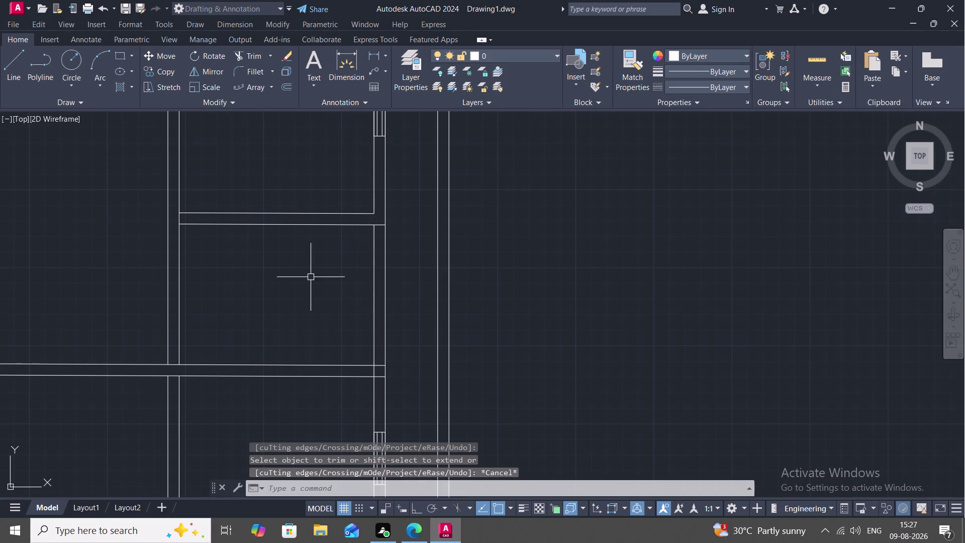
scroll(down, 3)
scroll(down, 3)
middle_drag(222, 260, 260, 267)
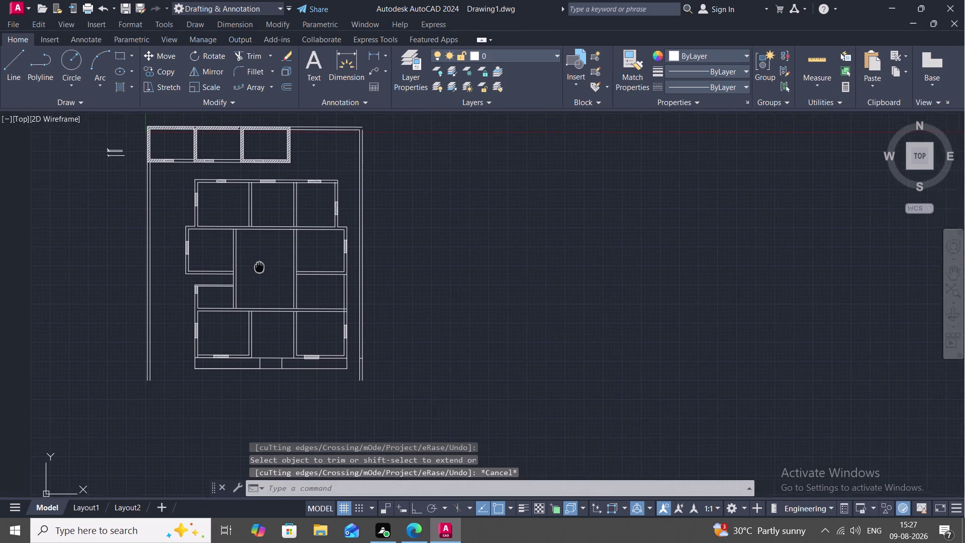
middle_drag(260, 267, 261, 269)
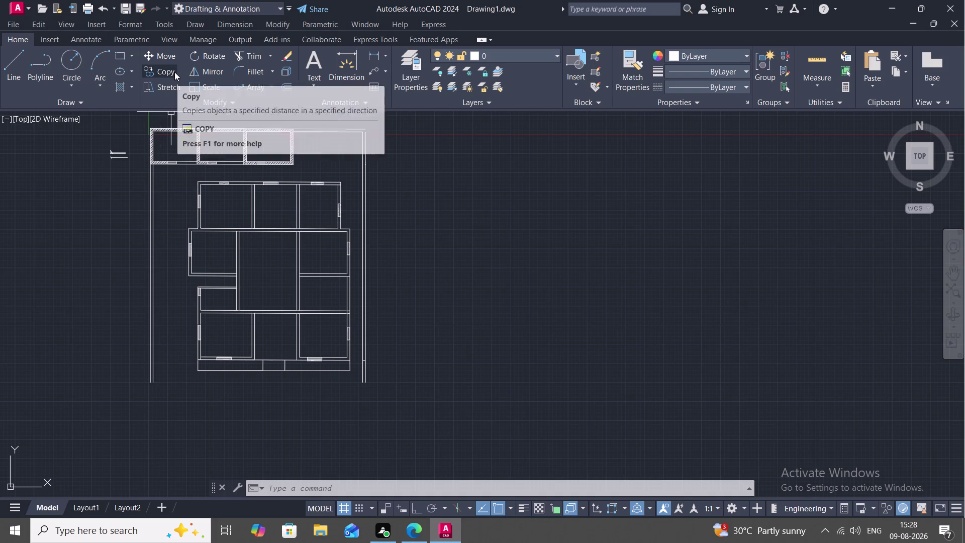
Open DesignCenter and navigate back up to the Sample folder listing.
key(ctrl+2)
key(Escape)
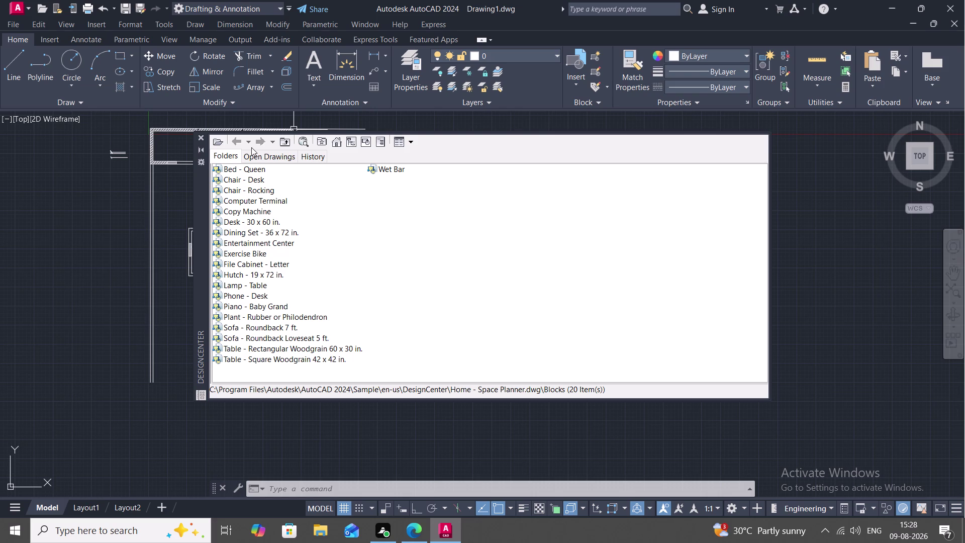
click(234, 140)
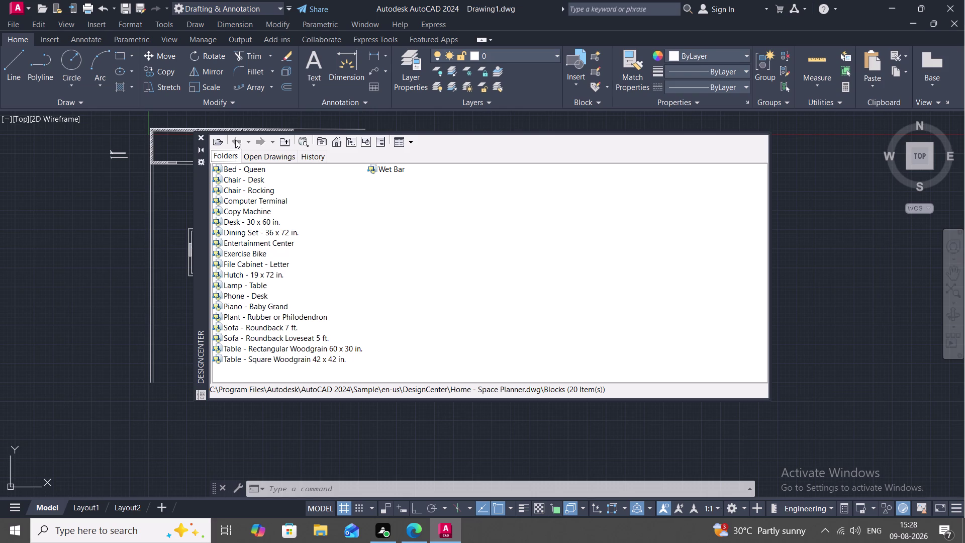
click(235, 140)
click(338, 139)
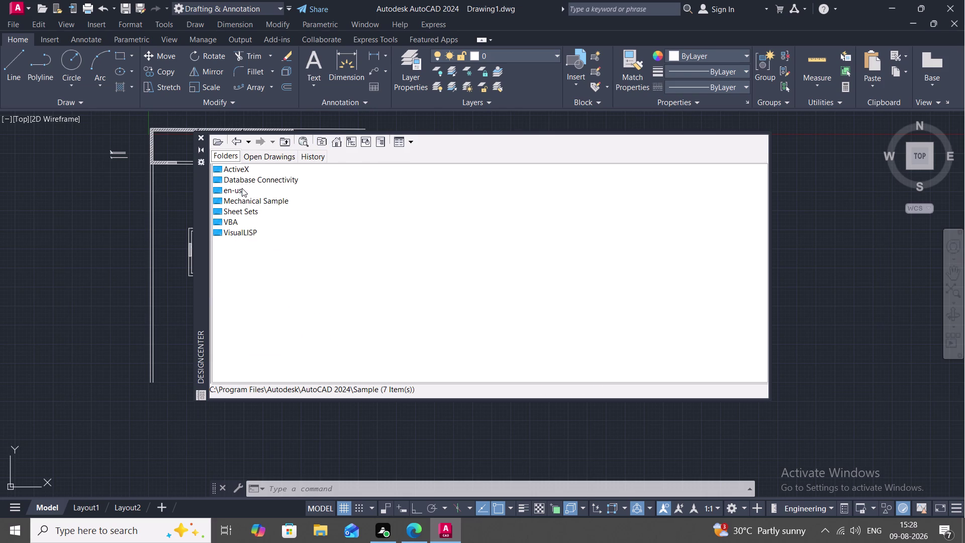
Explore the en-us DesignCenter sample drawings, then bring up the Architectural Tool Palettes.
click(241, 188)
right_click(242, 188)
right_click(256, 194)
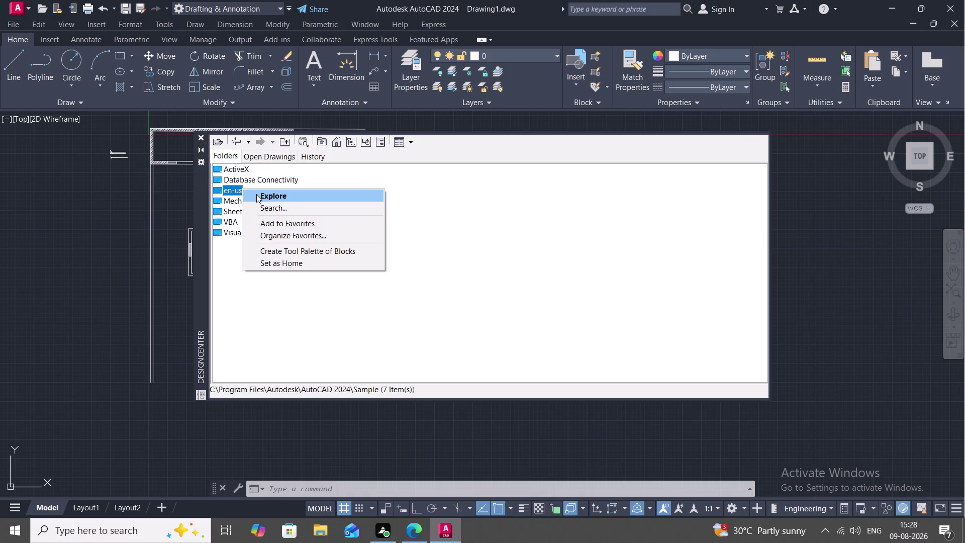
right_click(248, 168)
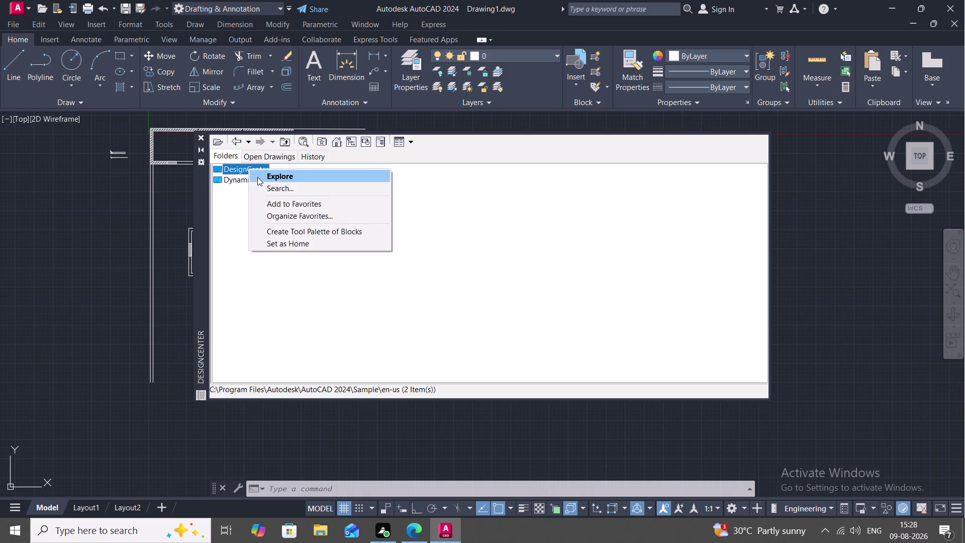
click(257, 177)
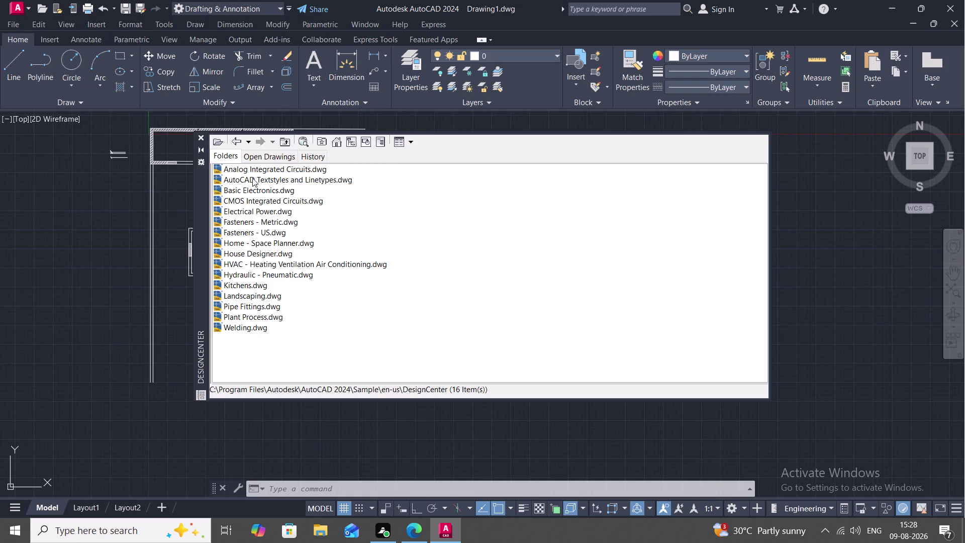
key(Escape)
click(198, 135)
key(ctrl+3)
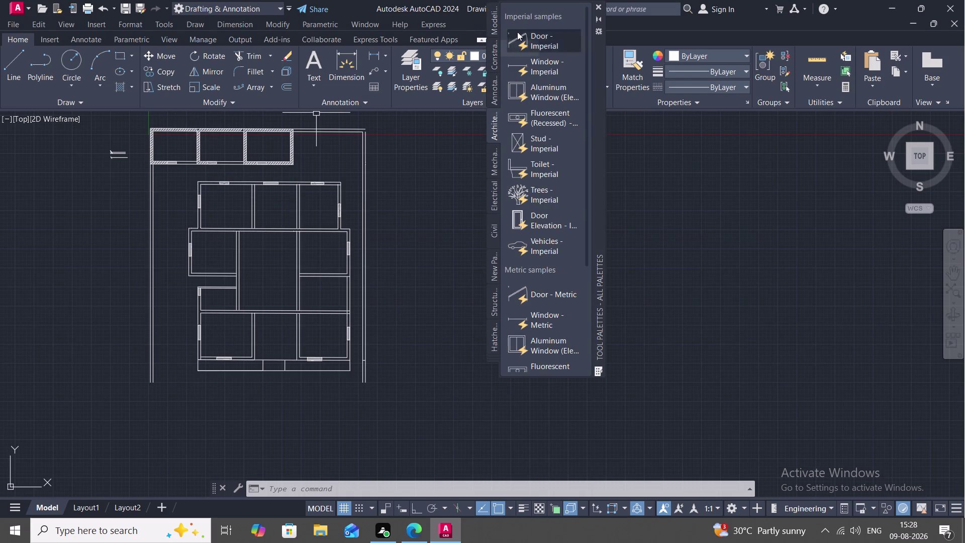
Insert the Door - Imperial block right of the plan and close Tool Palettes.
click(518, 33)
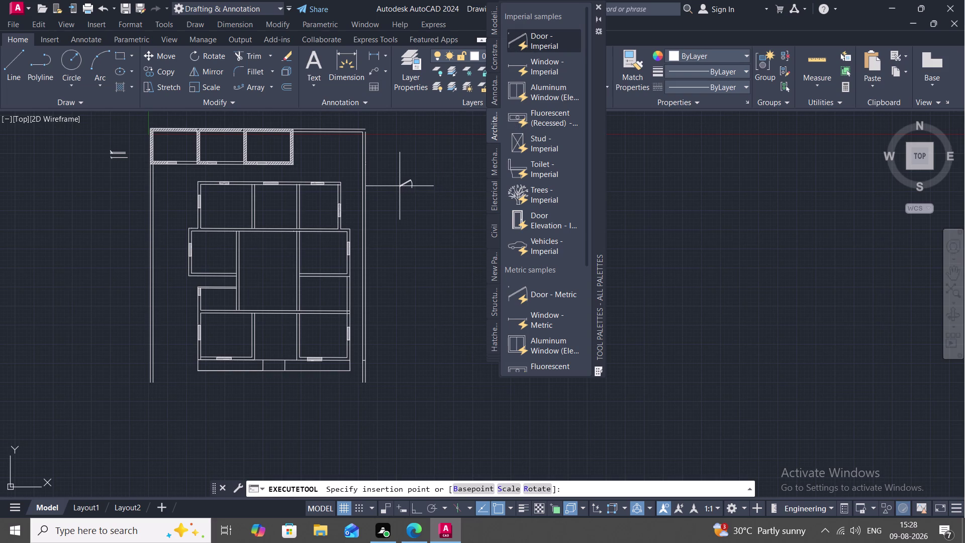
click(406, 184)
key(Escape)
scroll(up, 3)
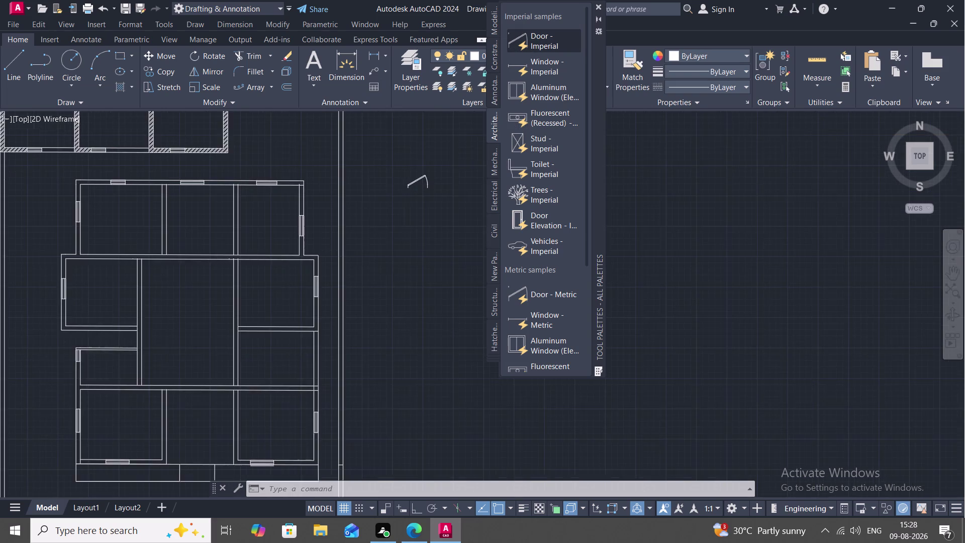
click(413, 188)
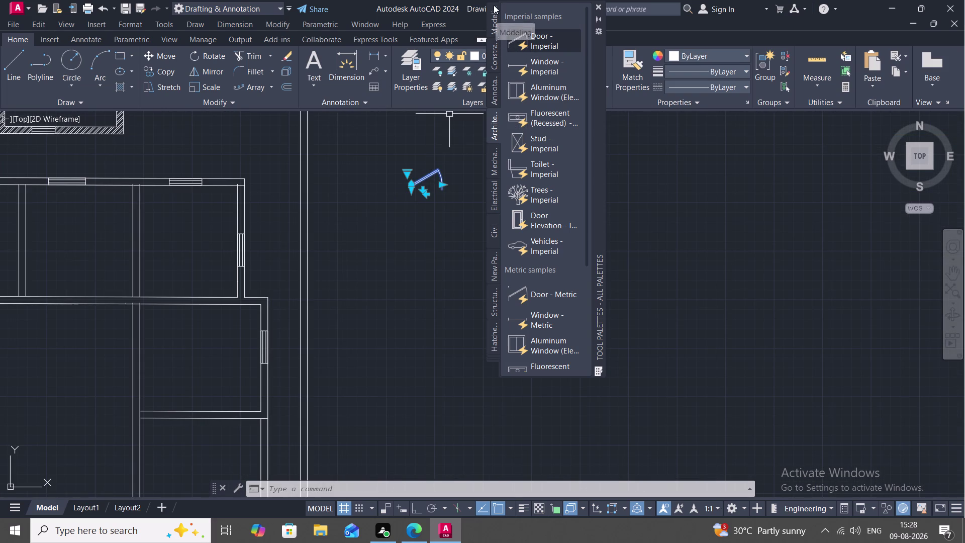
click(599, 6)
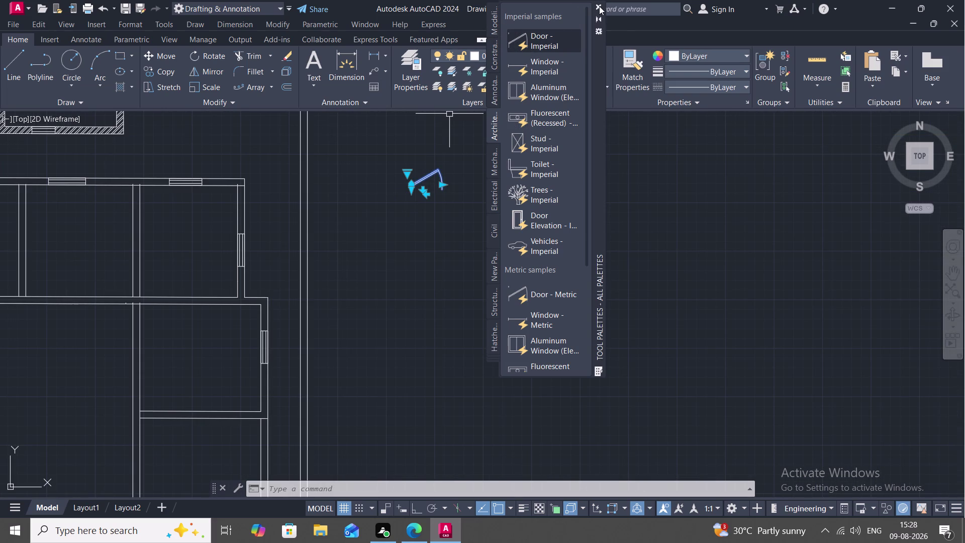
click(403, 171)
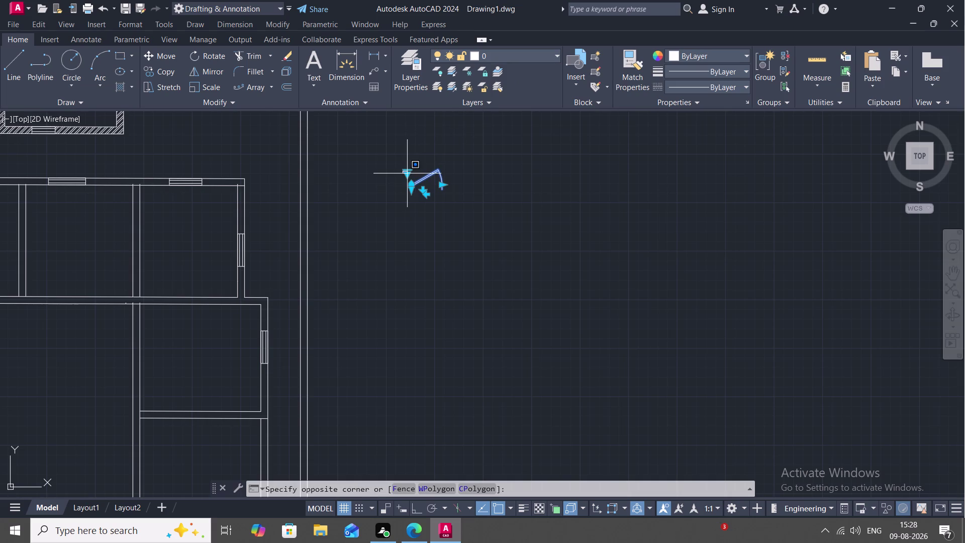
key(Escape)
Switch the door's swing to 90 degrees open using its grip menu.
click(410, 173)
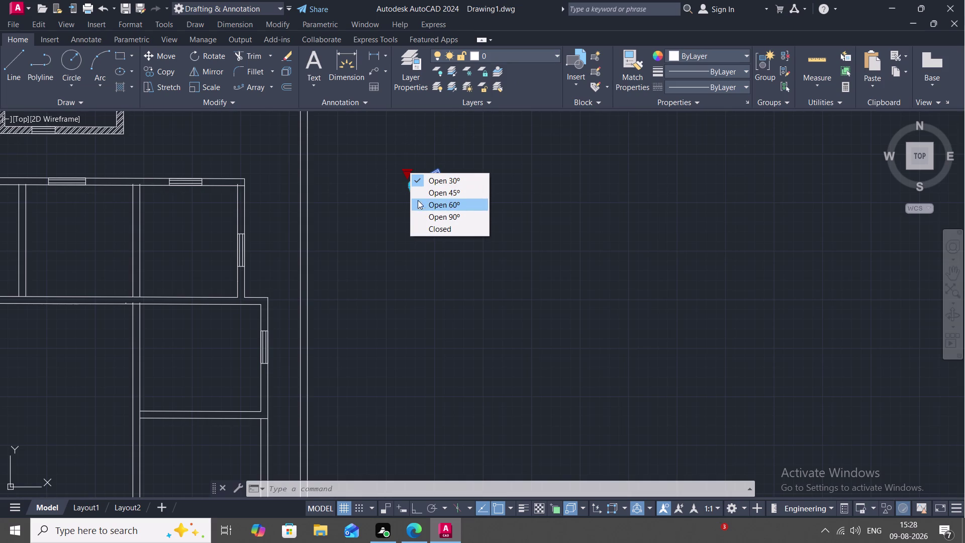
click(418, 217)
key(Escape)
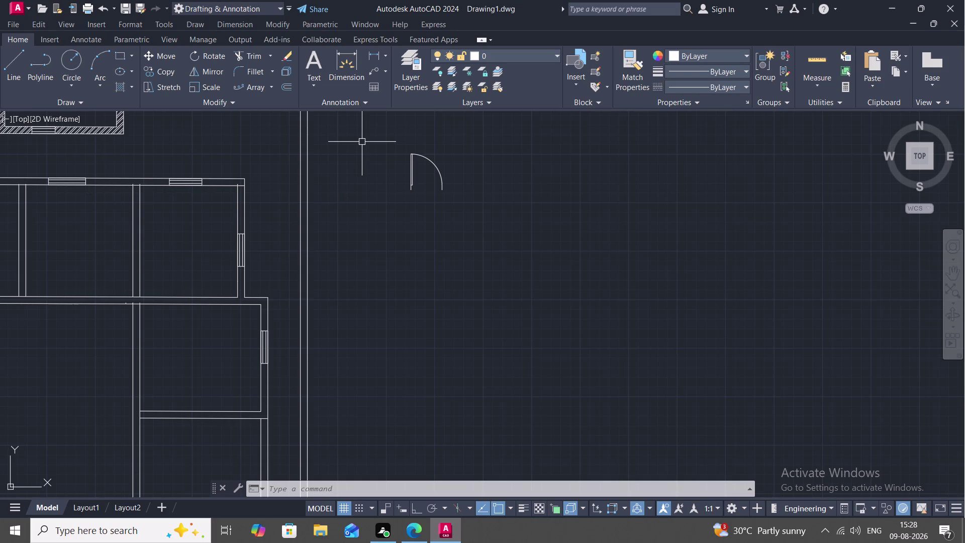
scroll(down, 3)
middle_drag(352, 154, 367, 124)
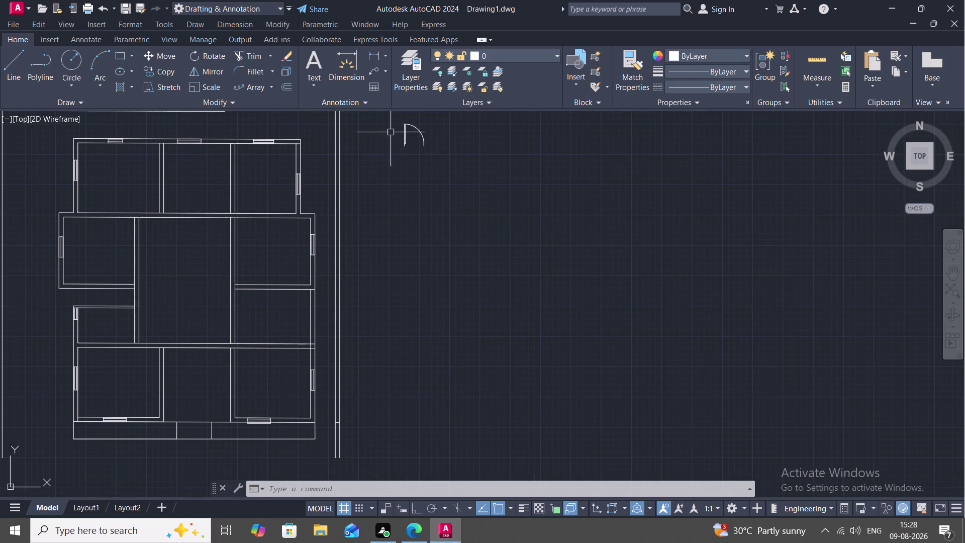
middle_drag(424, 133, 421, 173)
scroll(up, 3)
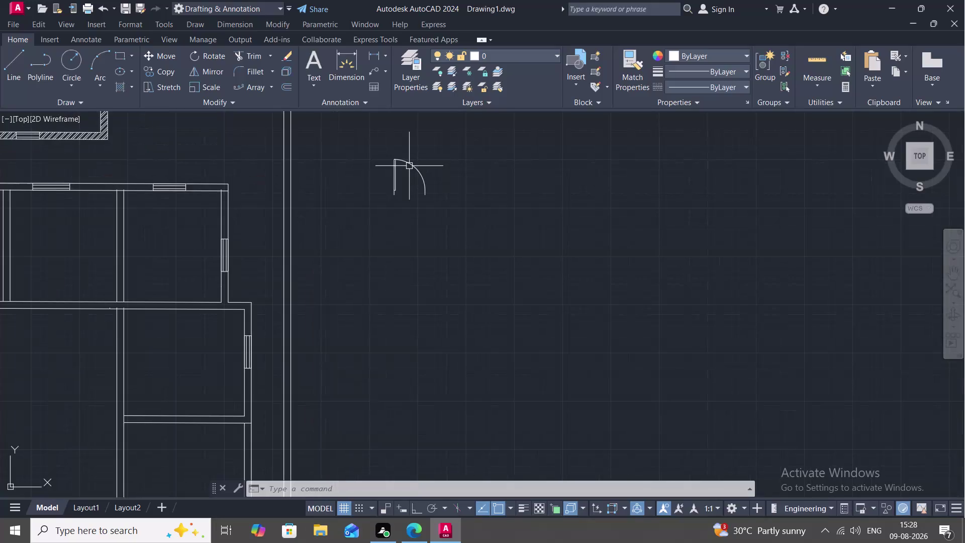
middle_drag(407, 164, 414, 197)
Mirror the door across a line at its edge, keeping the original.
key(m)
key(i)
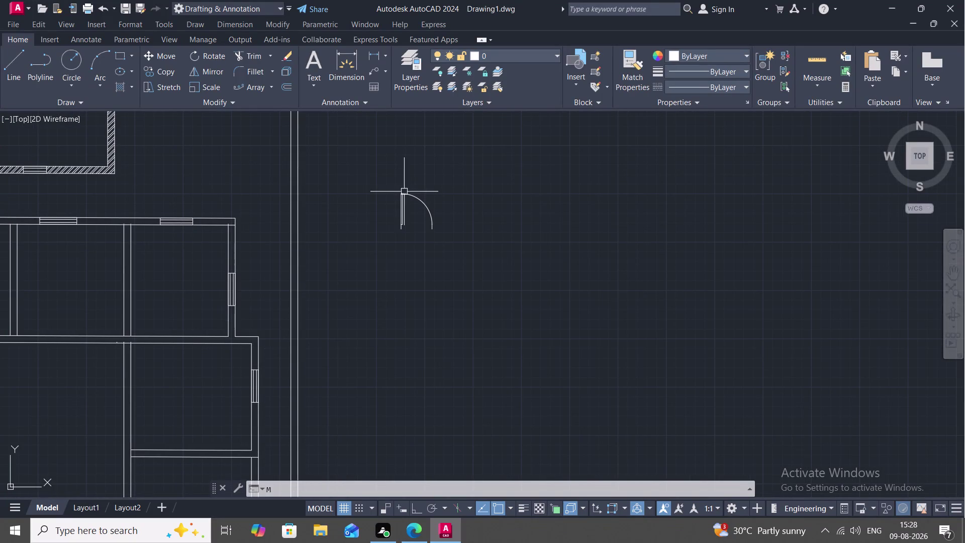
key(space)
click(424, 205)
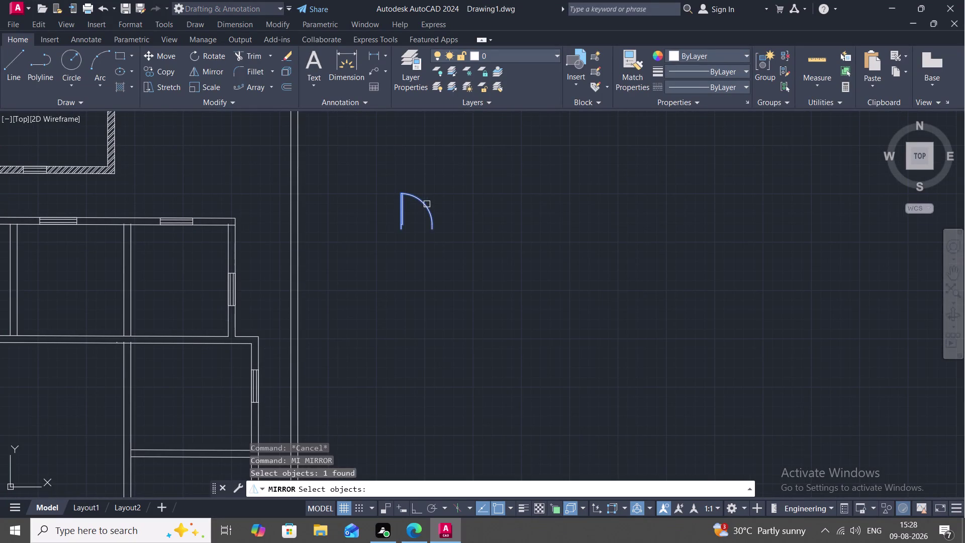
right_click(427, 204)
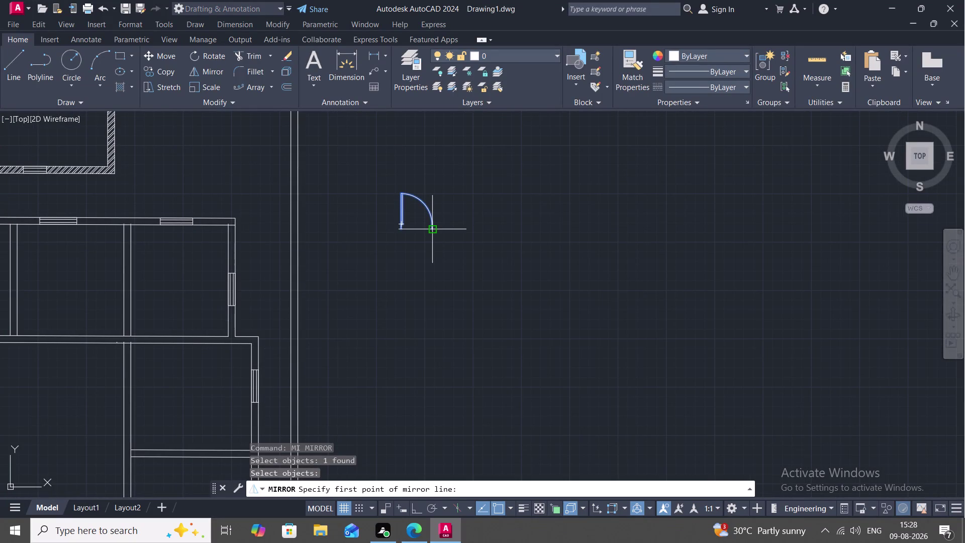
click(431, 228)
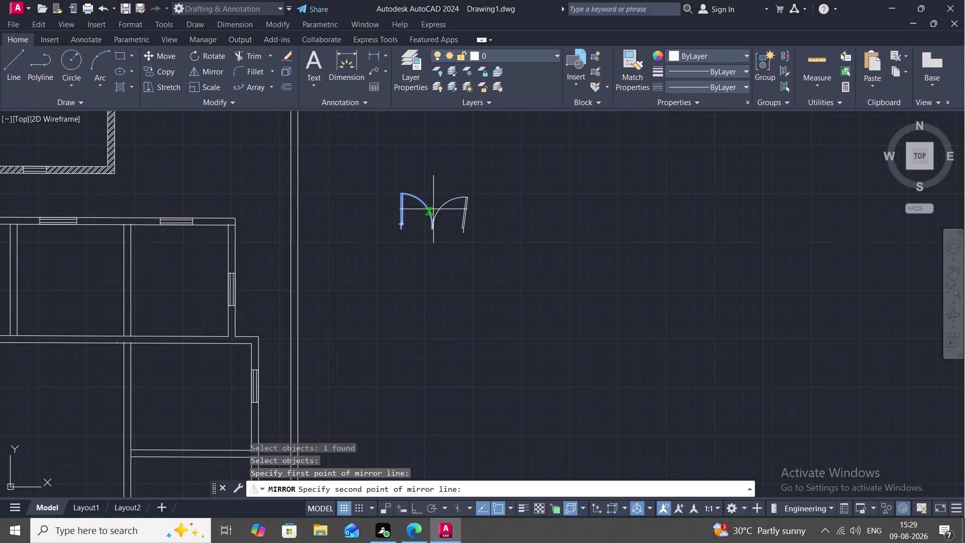
click(432, 209)
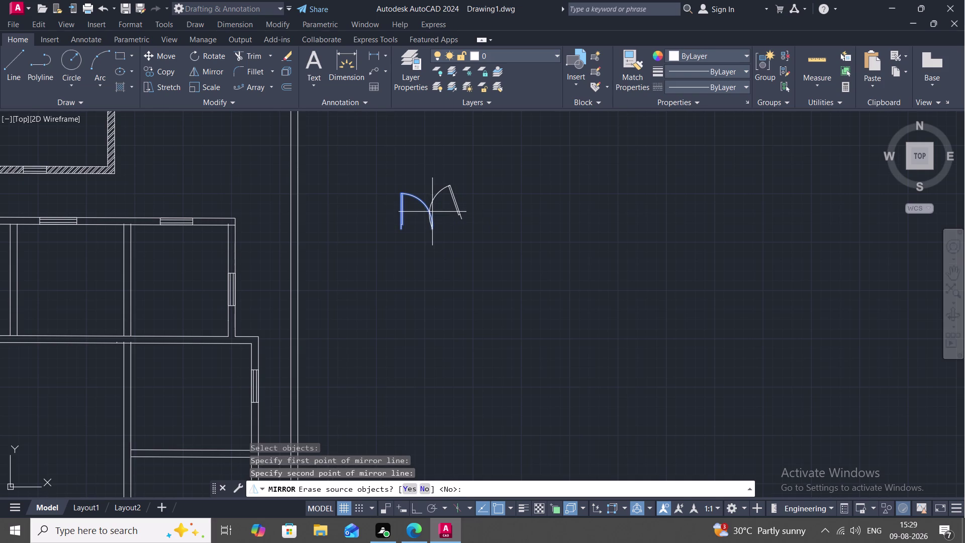
key(space)
key(space)
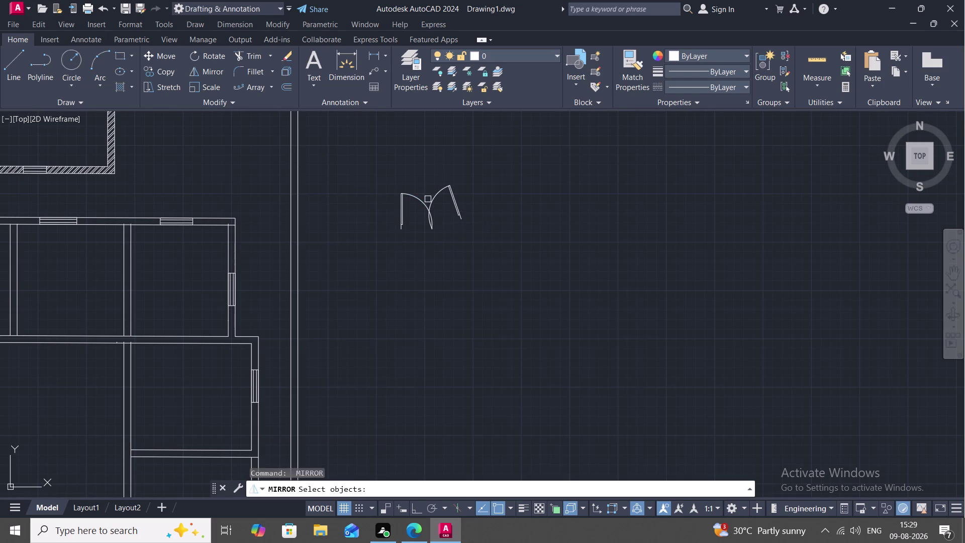
Mirror the door again along a second line, keeping the source.
click(431, 202)
right_click(431, 202)
click(431, 202)
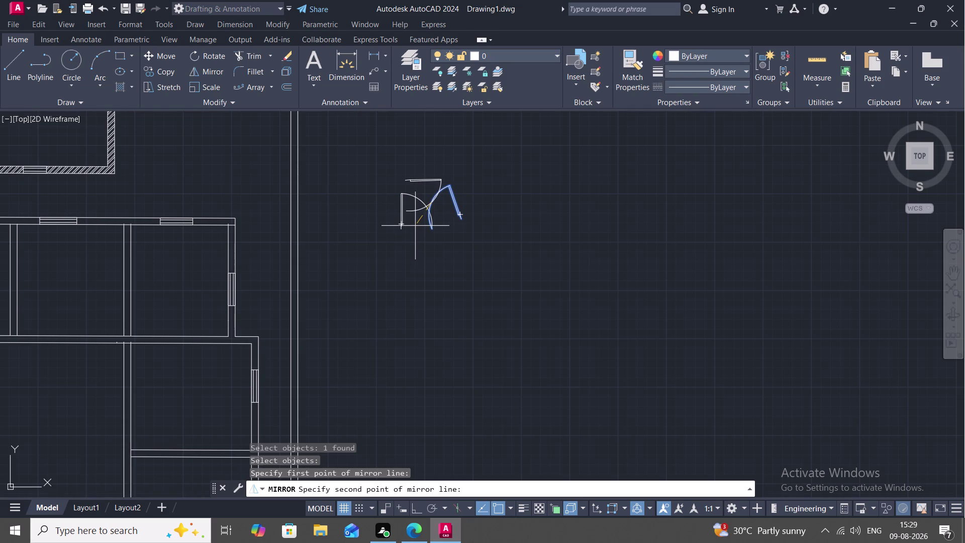
click(415, 226)
key(space)
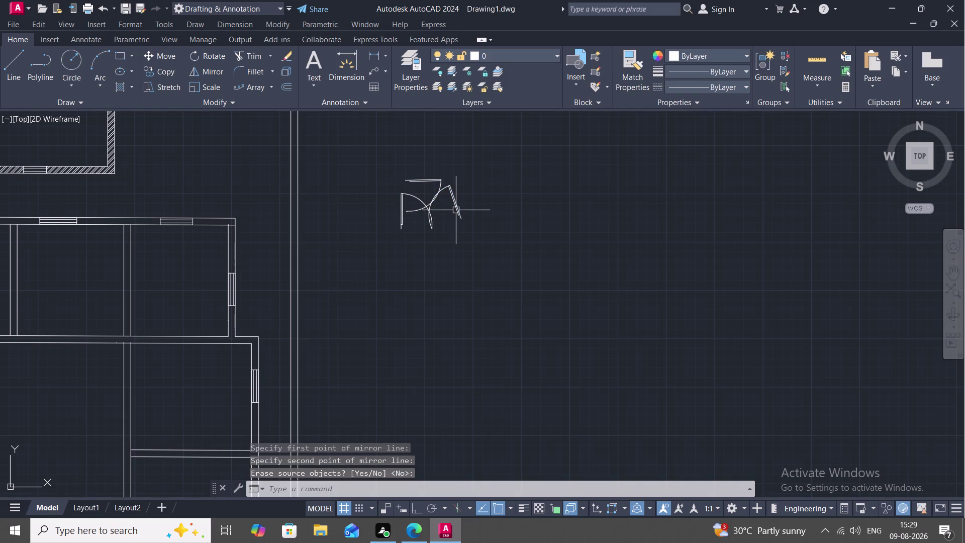
Mirror another door copy along a short vertical line, keeping the original.
key(space)
click(456, 210)
right_click(456, 210)
click(456, 210)
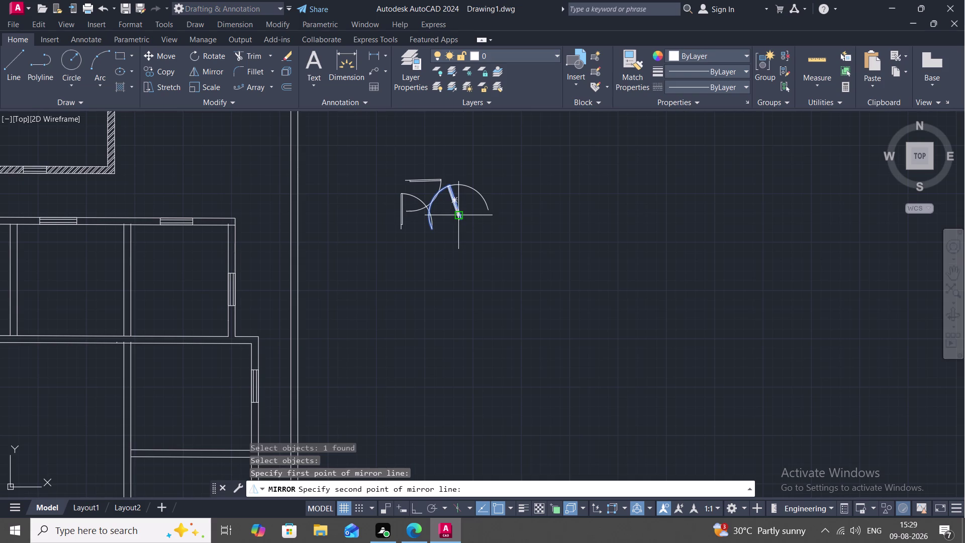
click(457, 218)
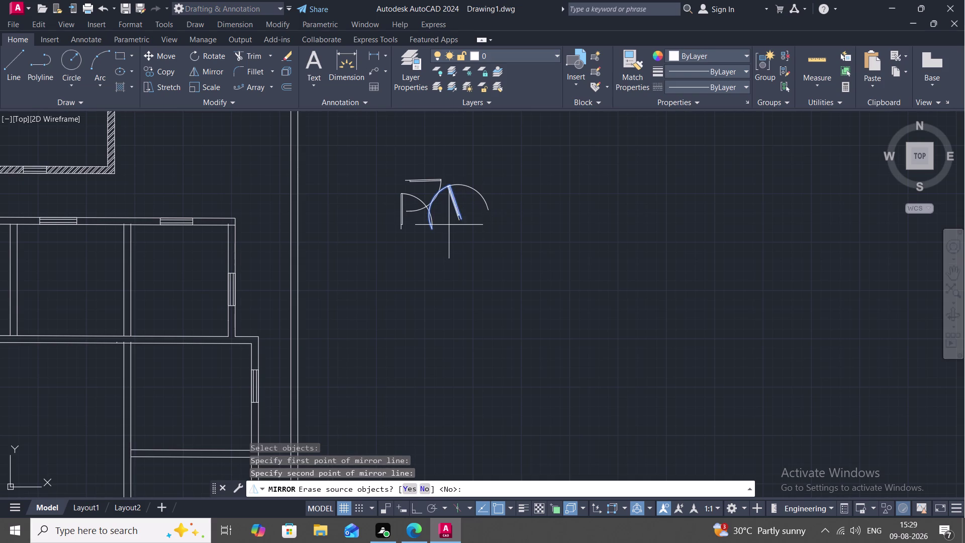
key(space)
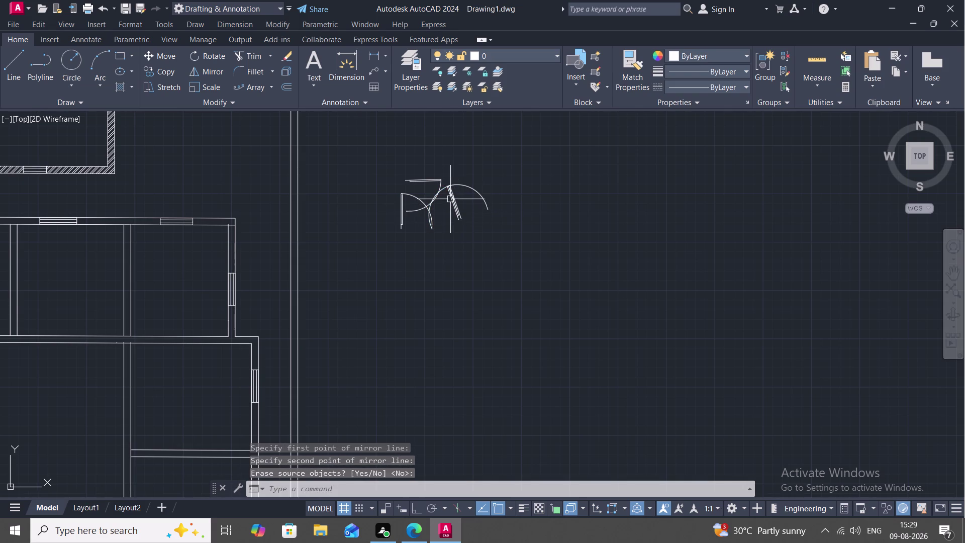